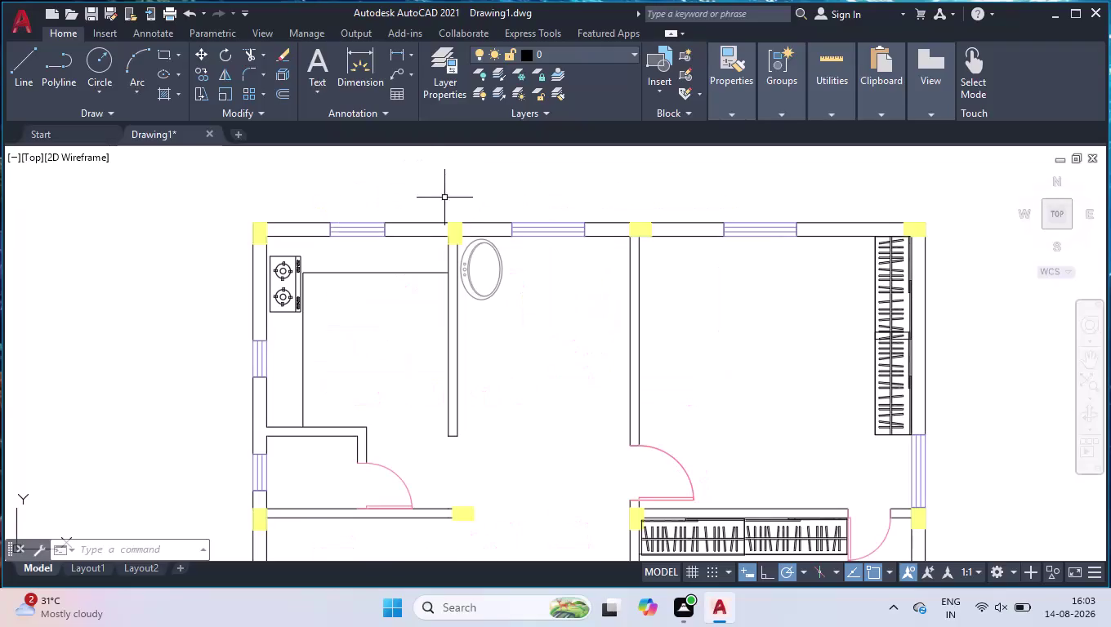
Open DesignCenter and pick the 'Toilet - top' block from House Designer.dwg.
scroll(down, 3)
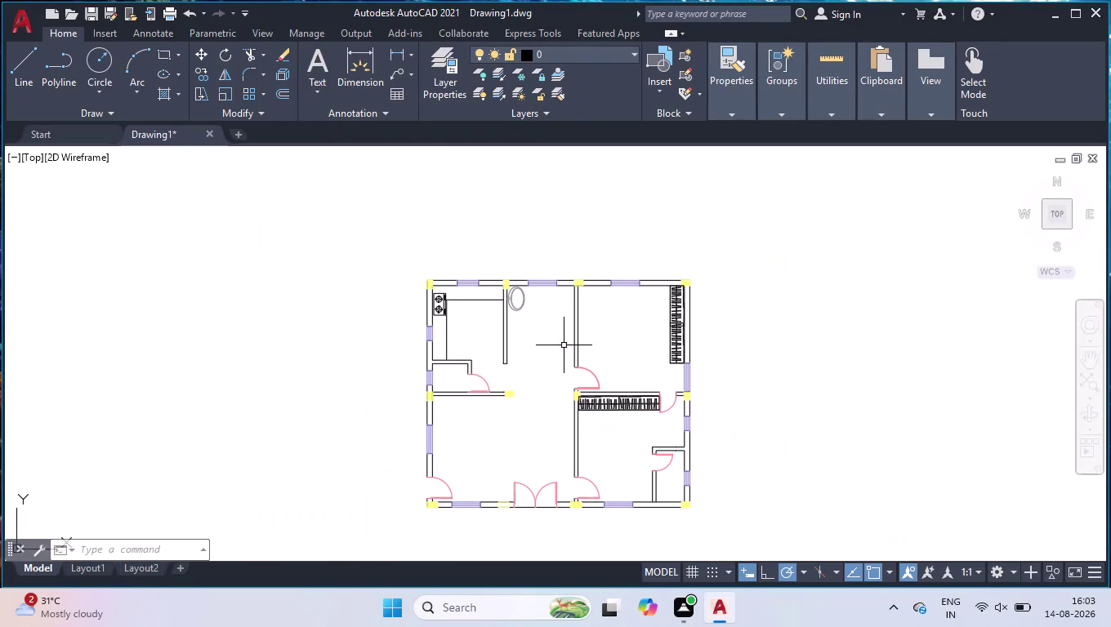
key(ctrl+2)
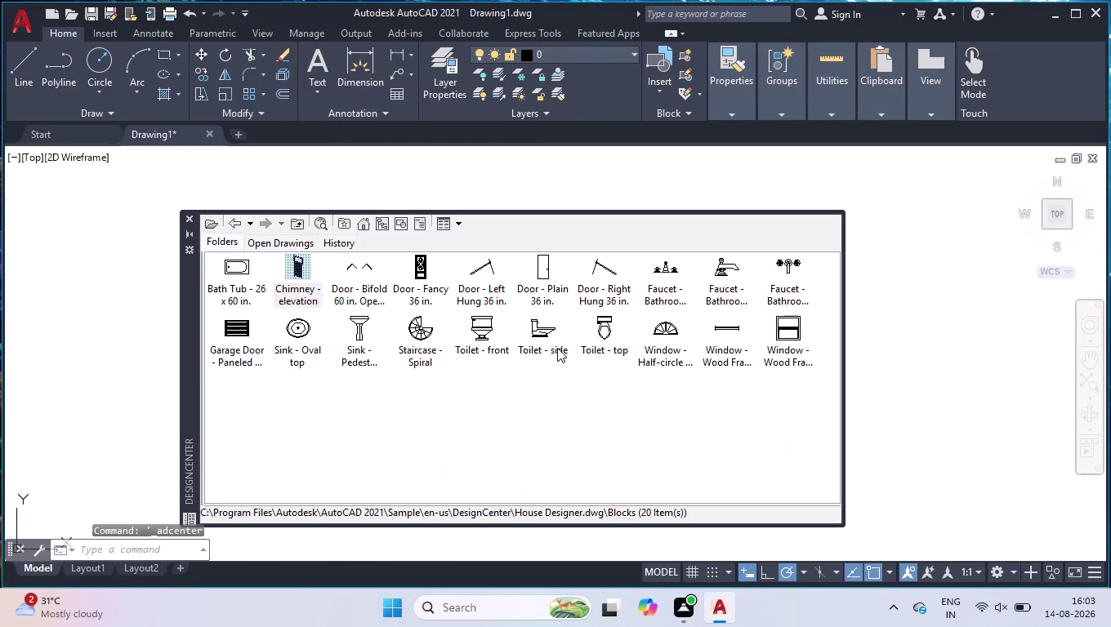
click(606, 331)
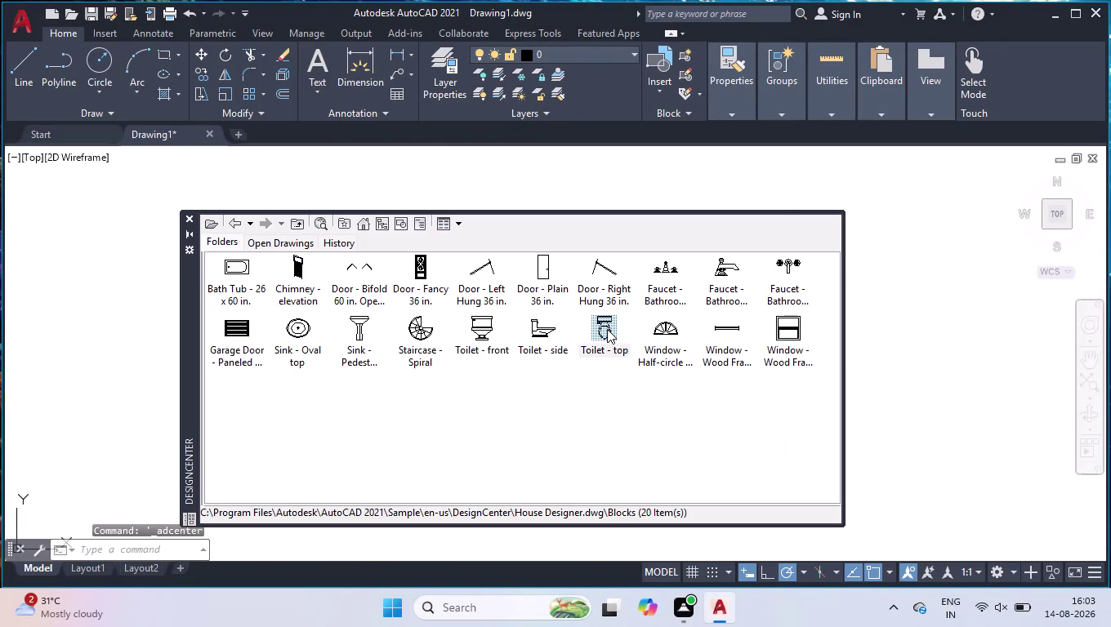
drag(607, 329, 888, 366)
click(657, 398)
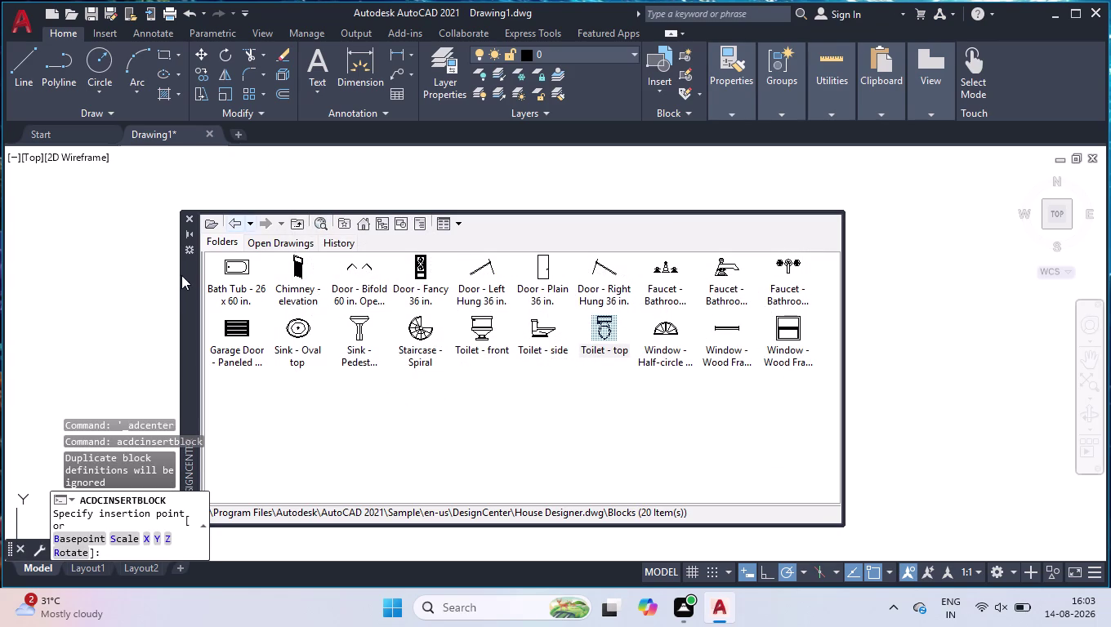
Insert the top-view toilet block to the right of the floor plan.
drag(185, 283, 206, 246)
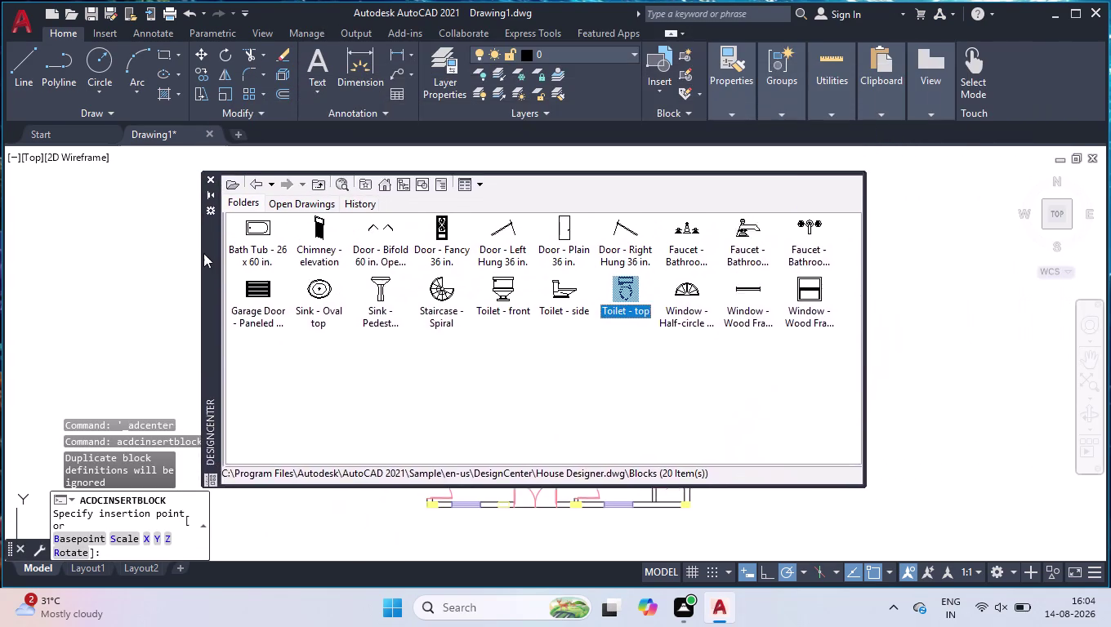
drag(206, 246, 245, 136)
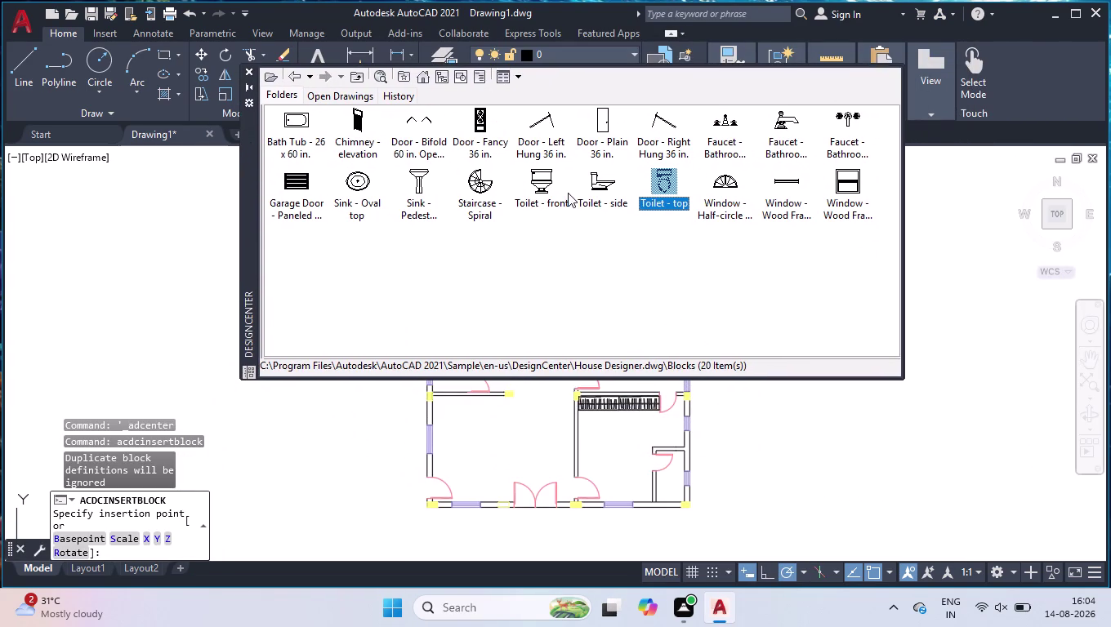
right_click(662, 179)
click(700, 185)
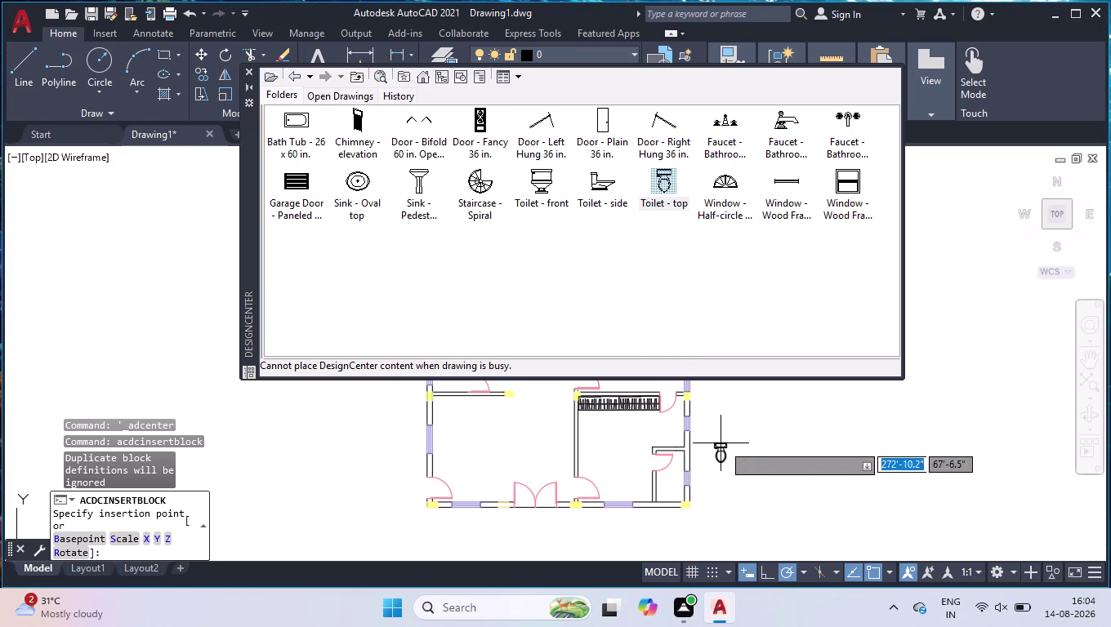
click(812, 451)
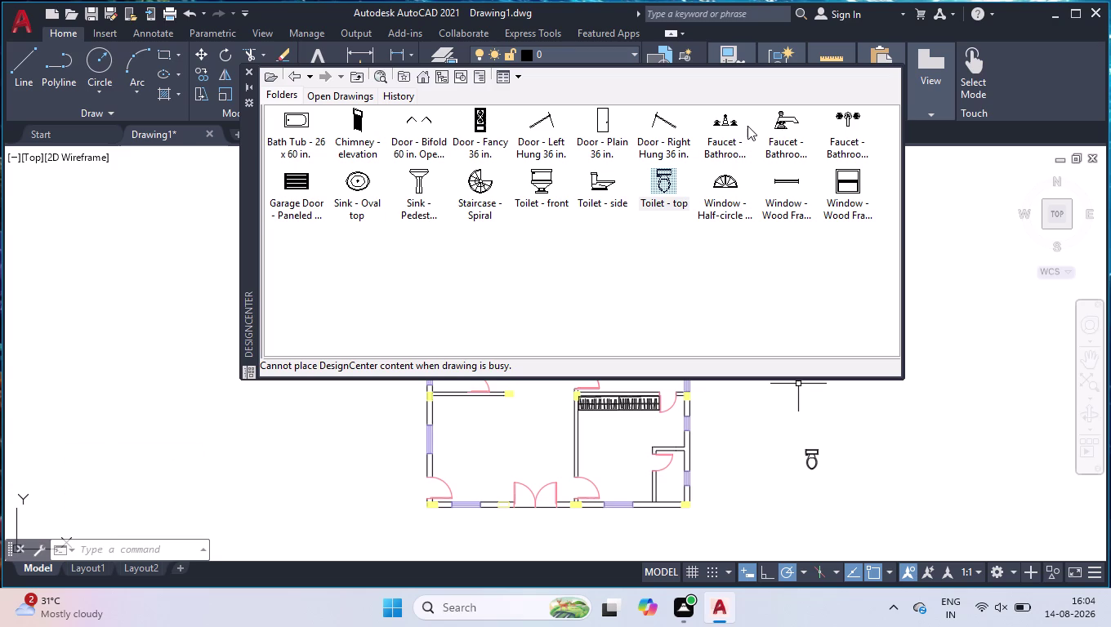
click(266, 74)
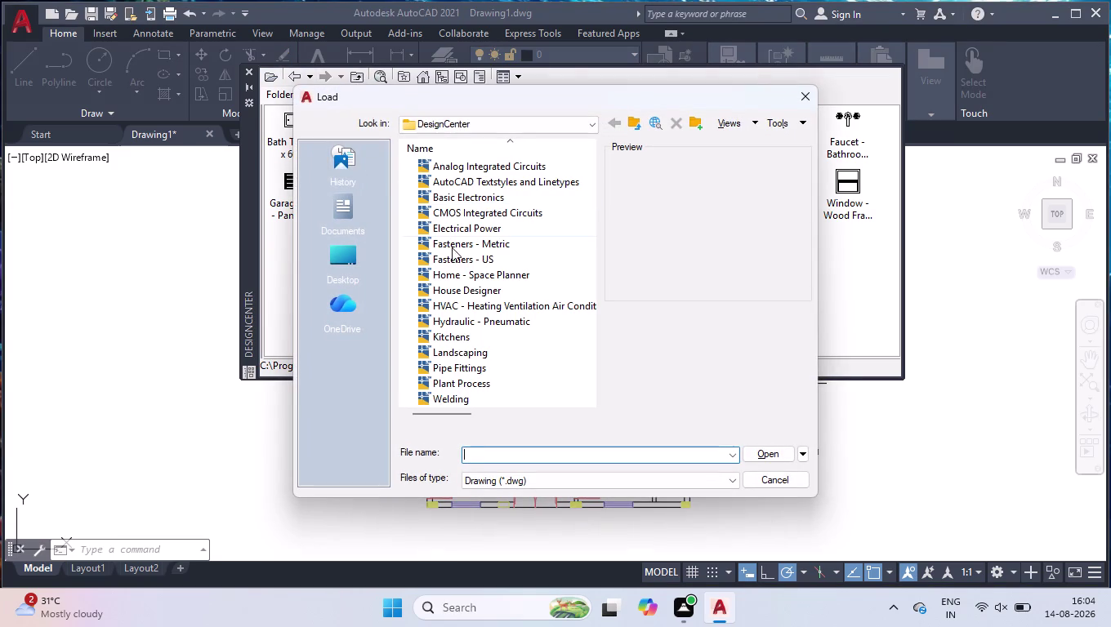
Load Home - Space Planner.dwg and place the queen bed right of the toilet.
click(457, 275)
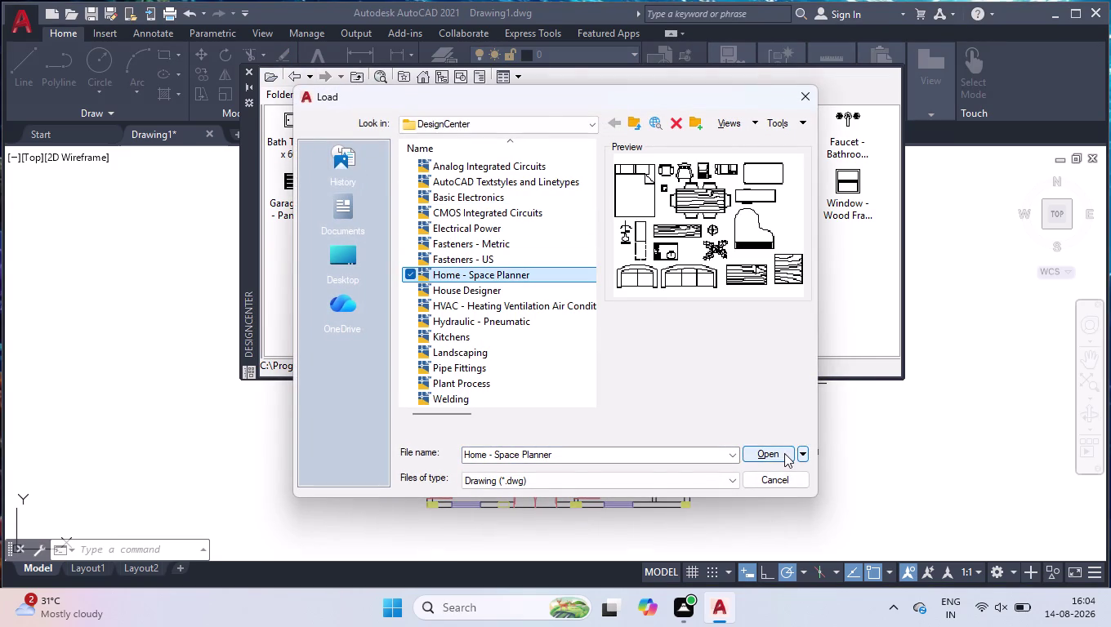
click(785, 453)
double_click(287, 122)
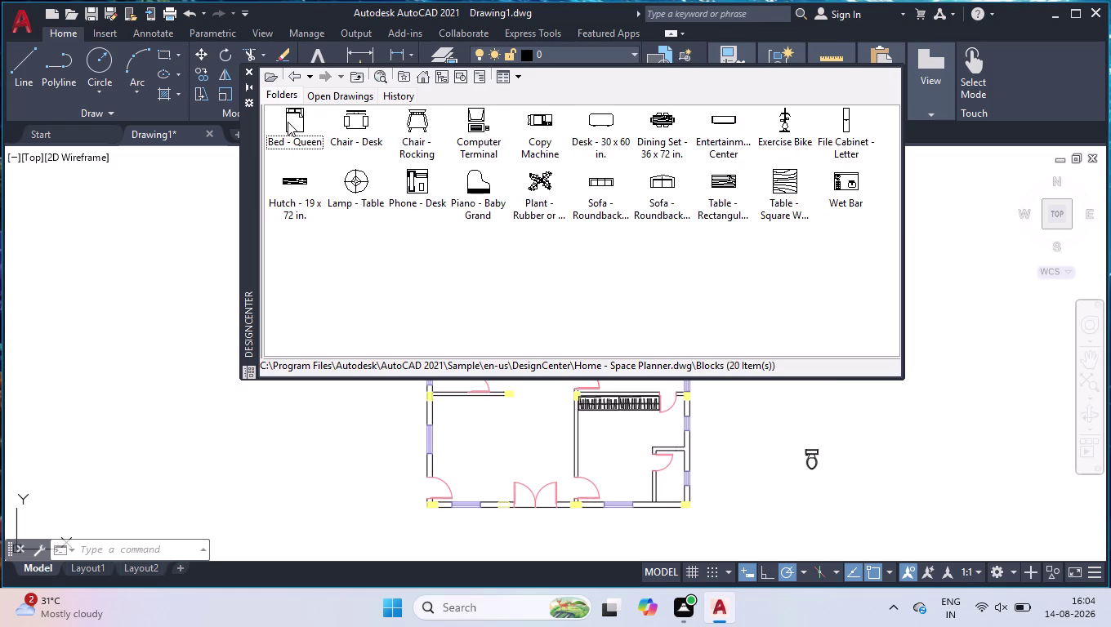
right_click(297, 119)
click(324, 132)
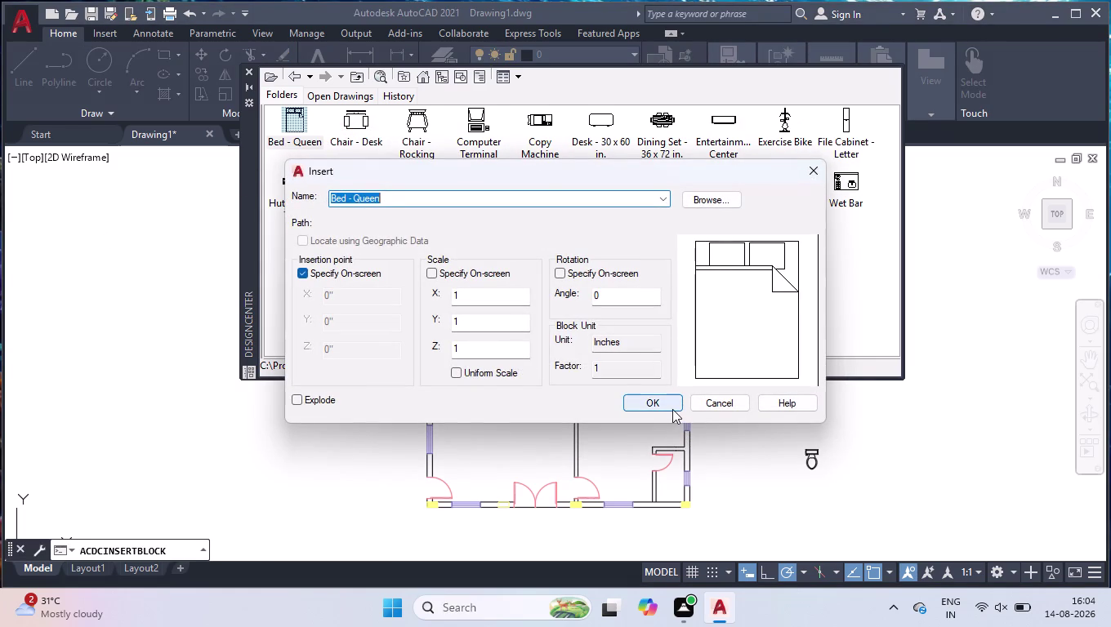
key(Return)
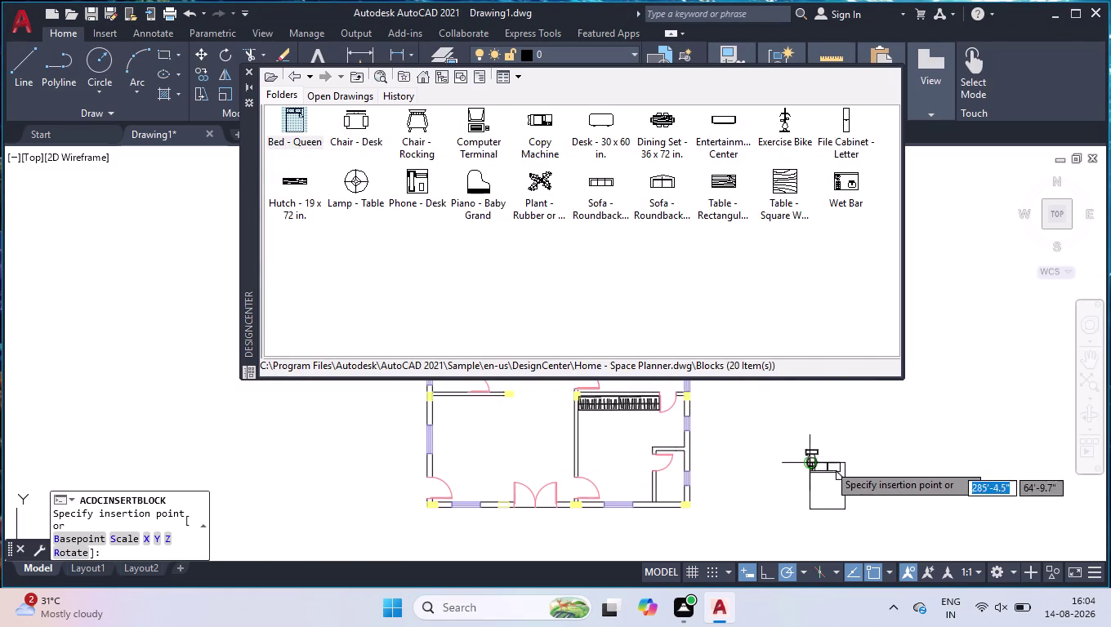
click(885, 437)
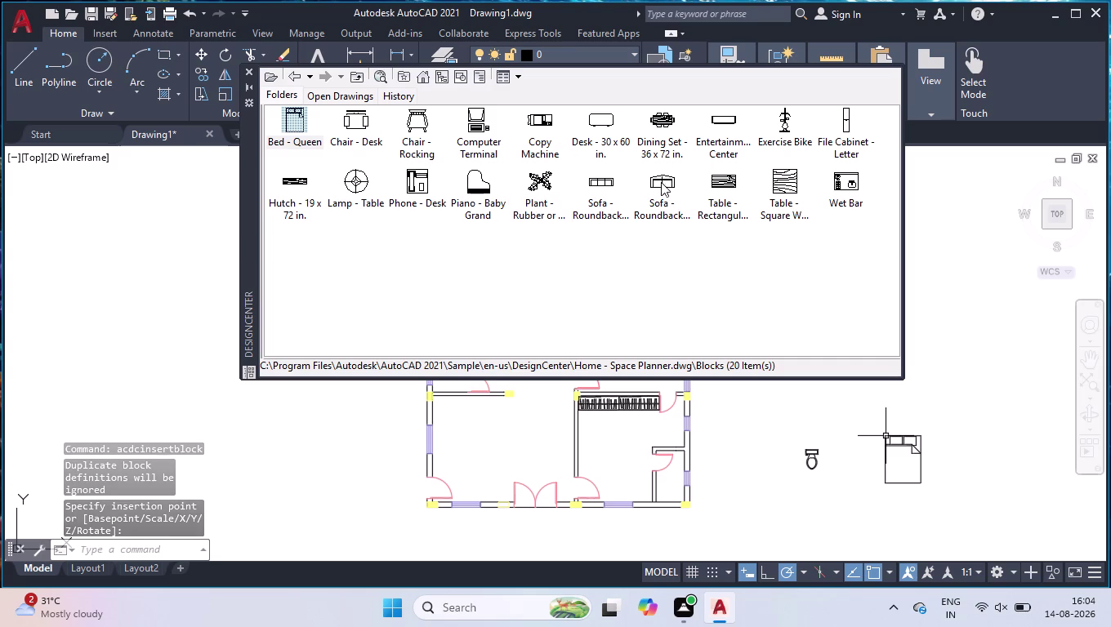
Insert the sofa above the bed and the dining set above the toilet.
right_click(606, 182)
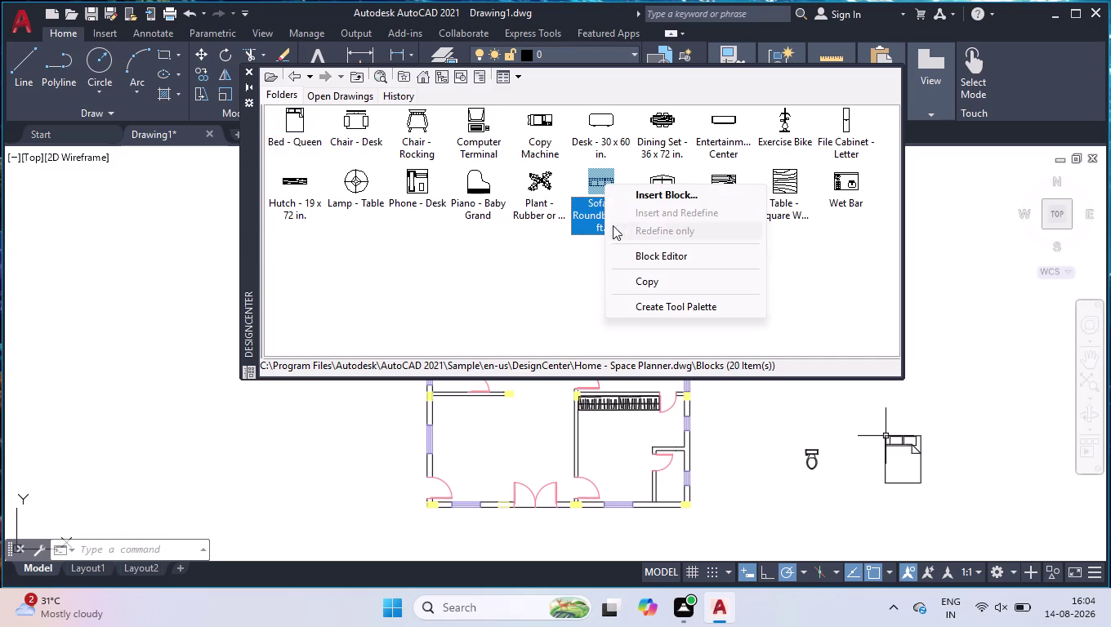
click(668, 200)
key(Return)
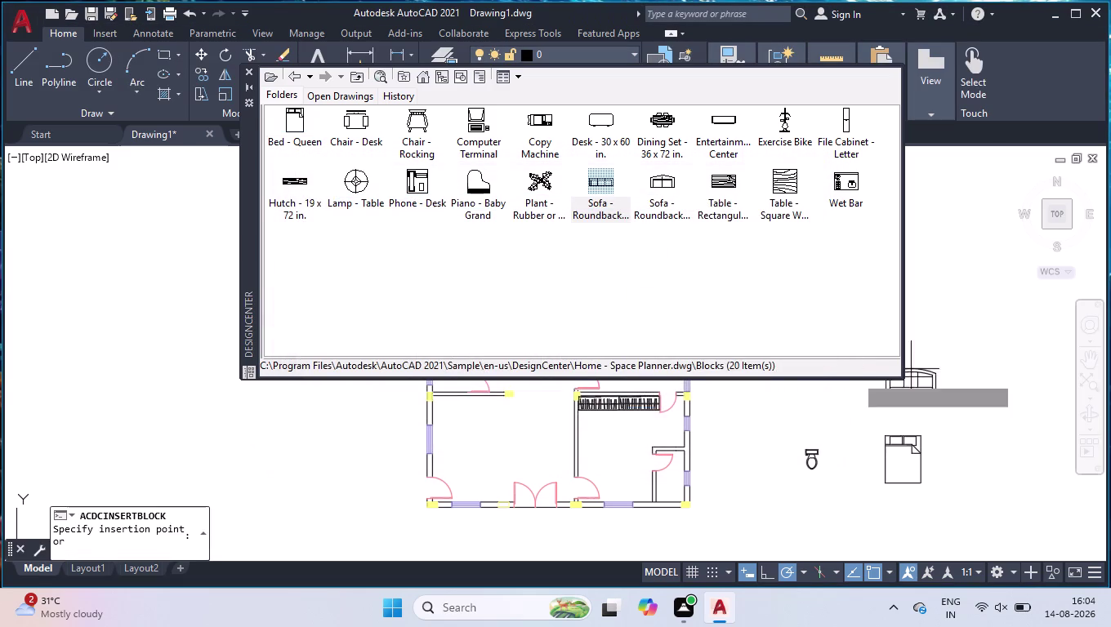
click(961, 349)
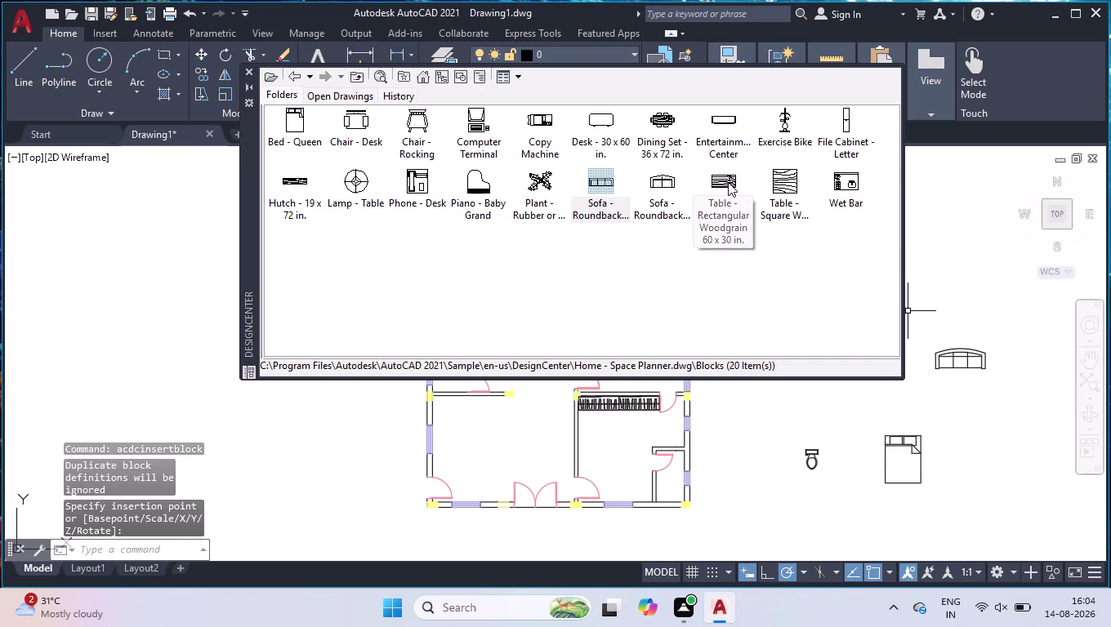
right_click(660, 121)
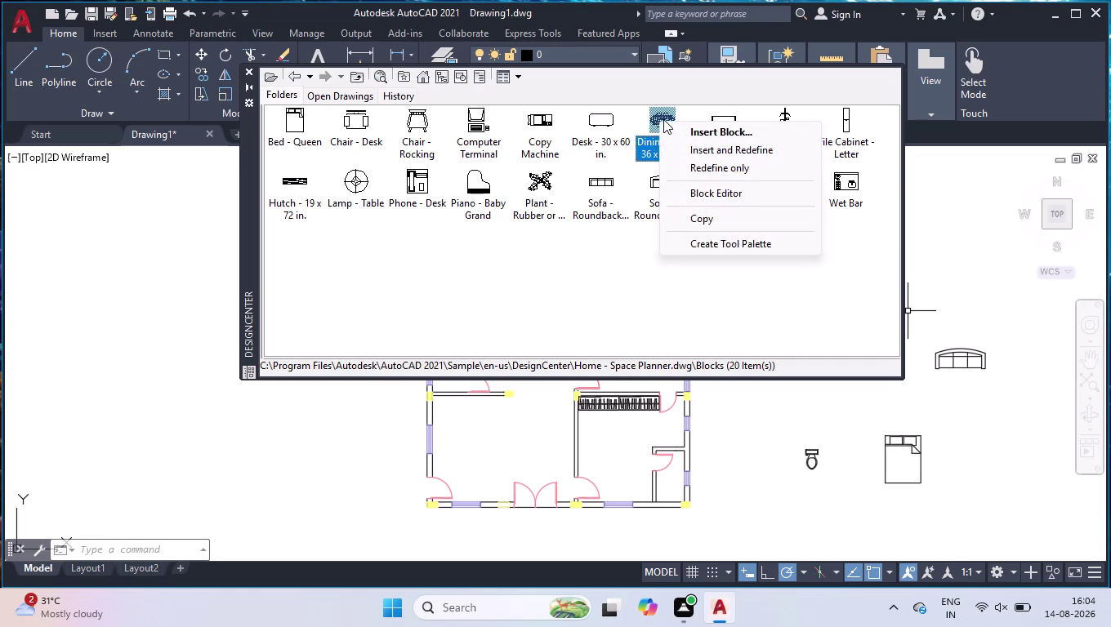
click(702, 127)
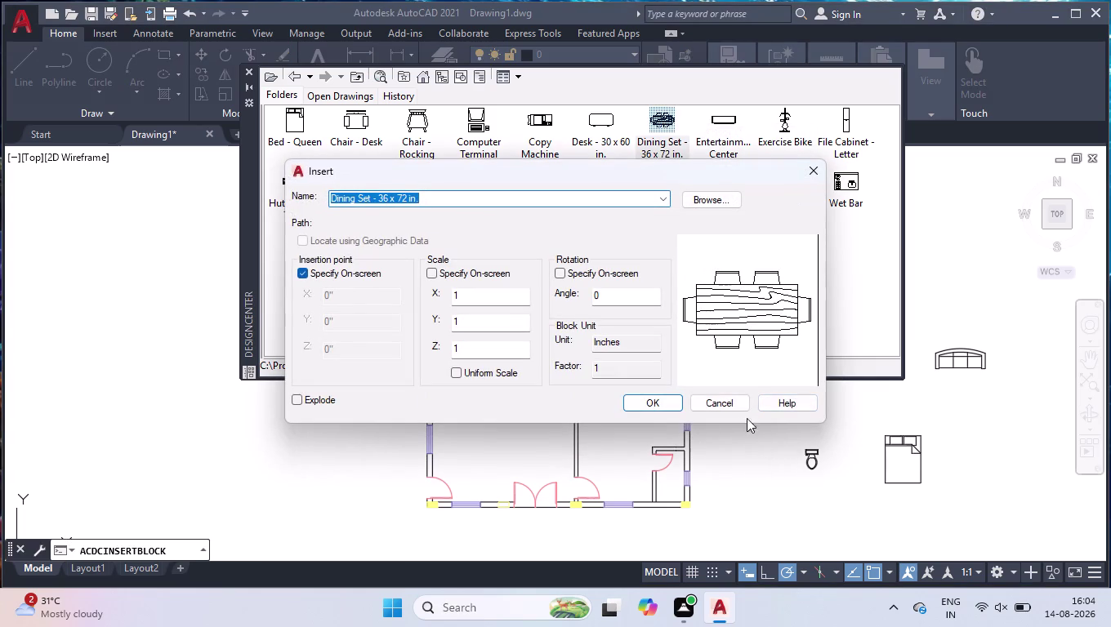
key(Return)
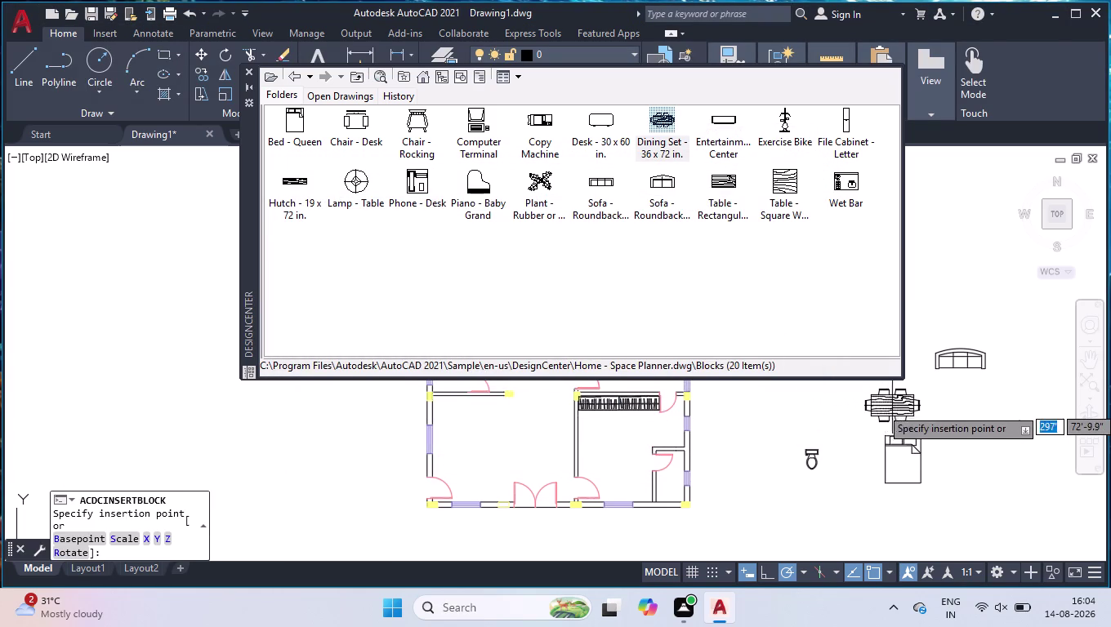
click(832, 413)
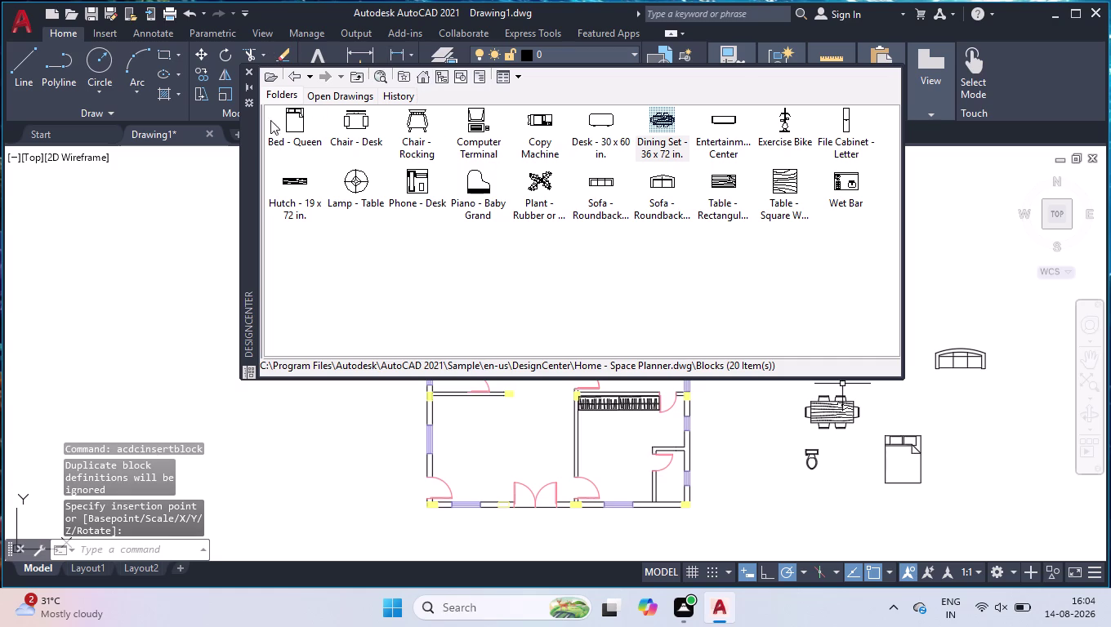
click(265, 80)
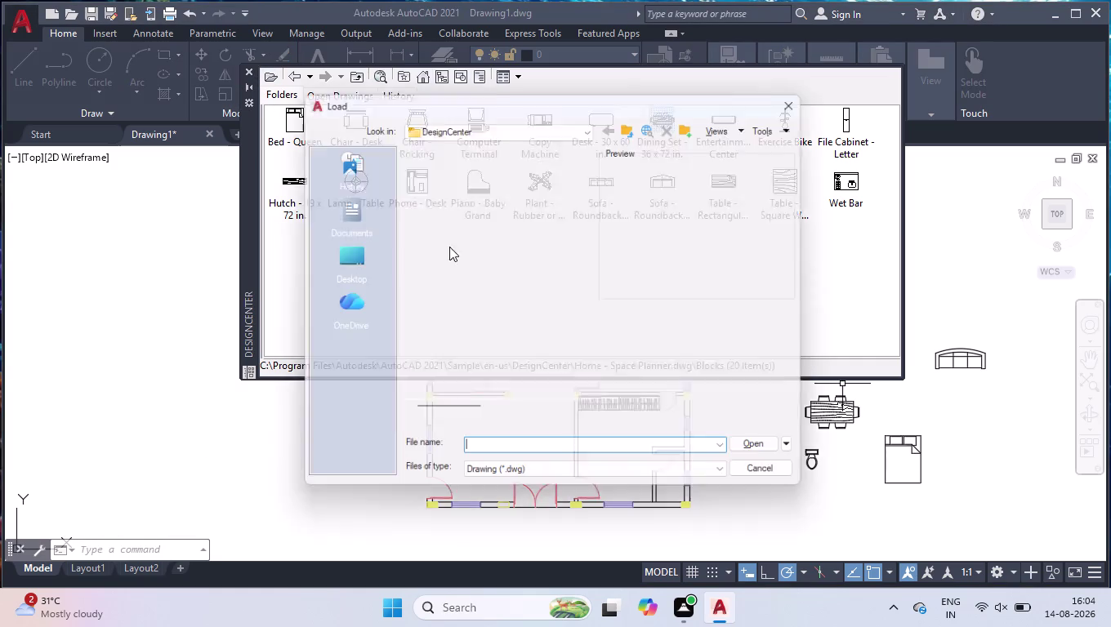
Load Kitchens.dwg and place the top-view refrigerator left of the plan.
double_click(474, 340)
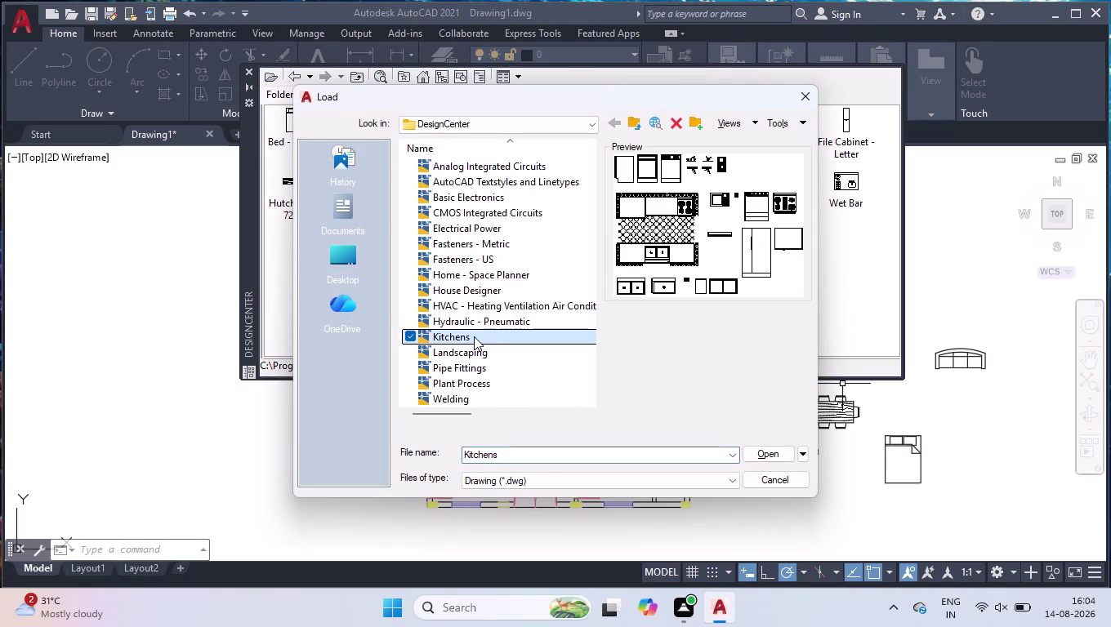
click(771, 451)
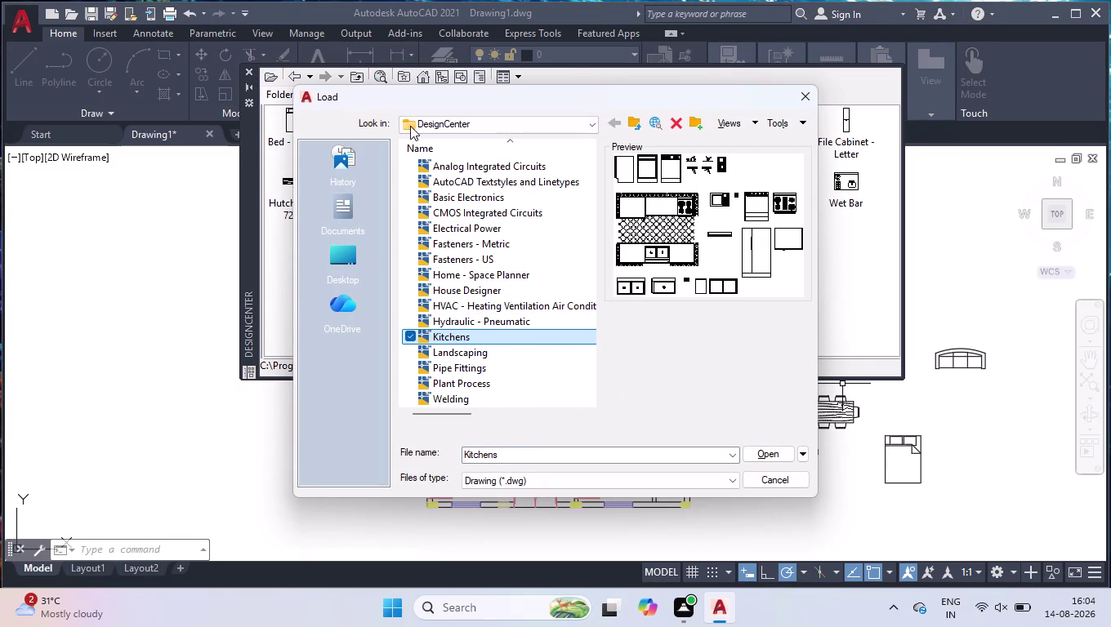
click(784, 456)
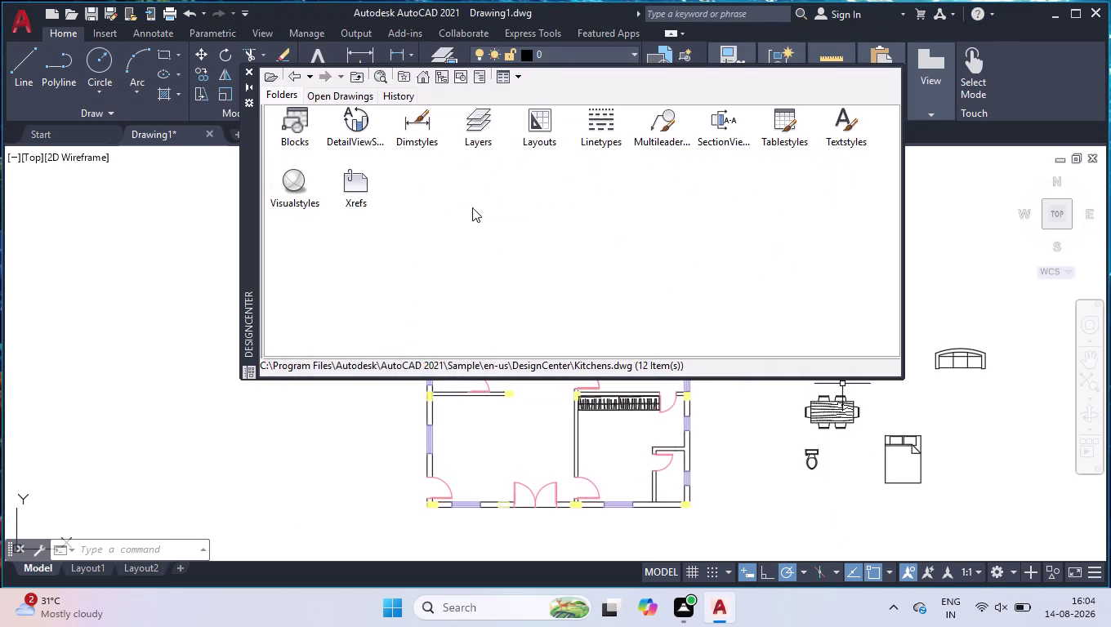
double_click(293, 124)
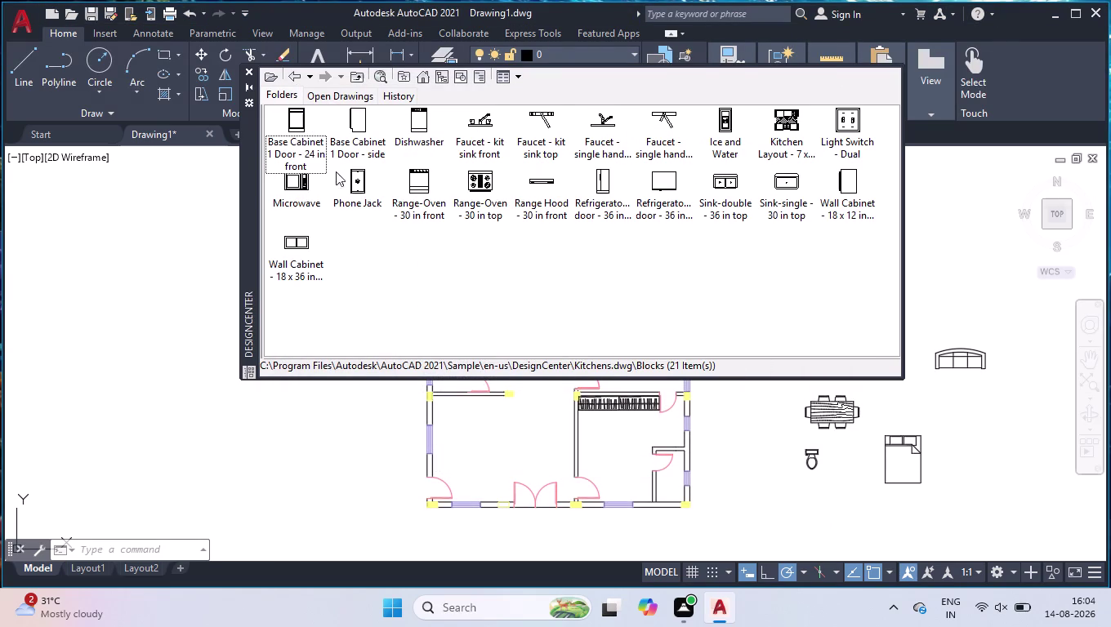
right_click(661, 181)
click(683, 190)
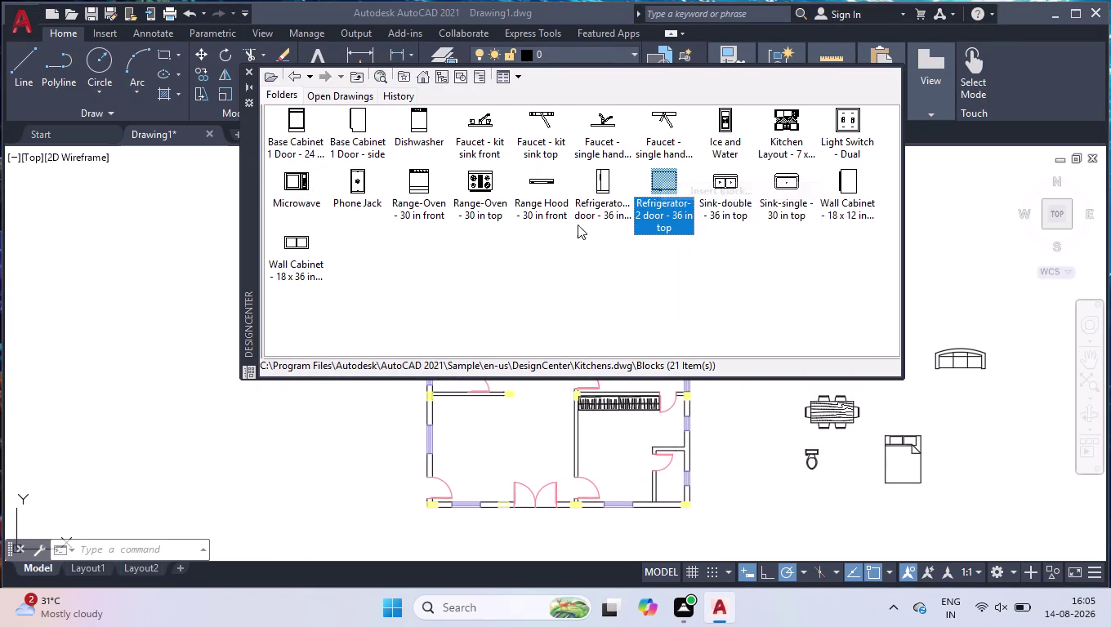
key(Return)
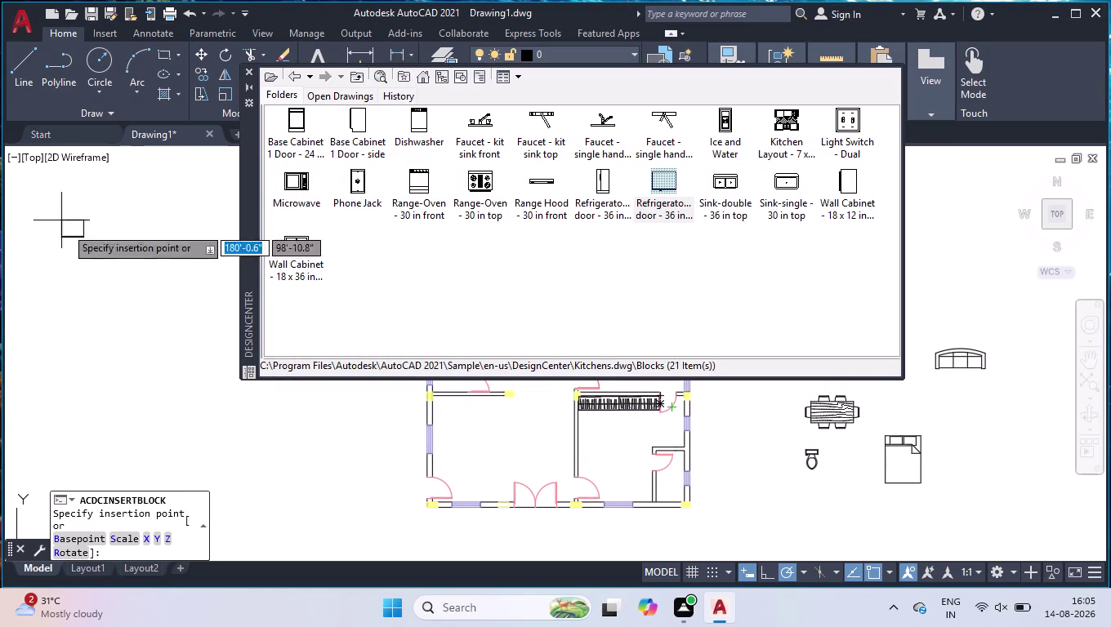
click(124, 277)
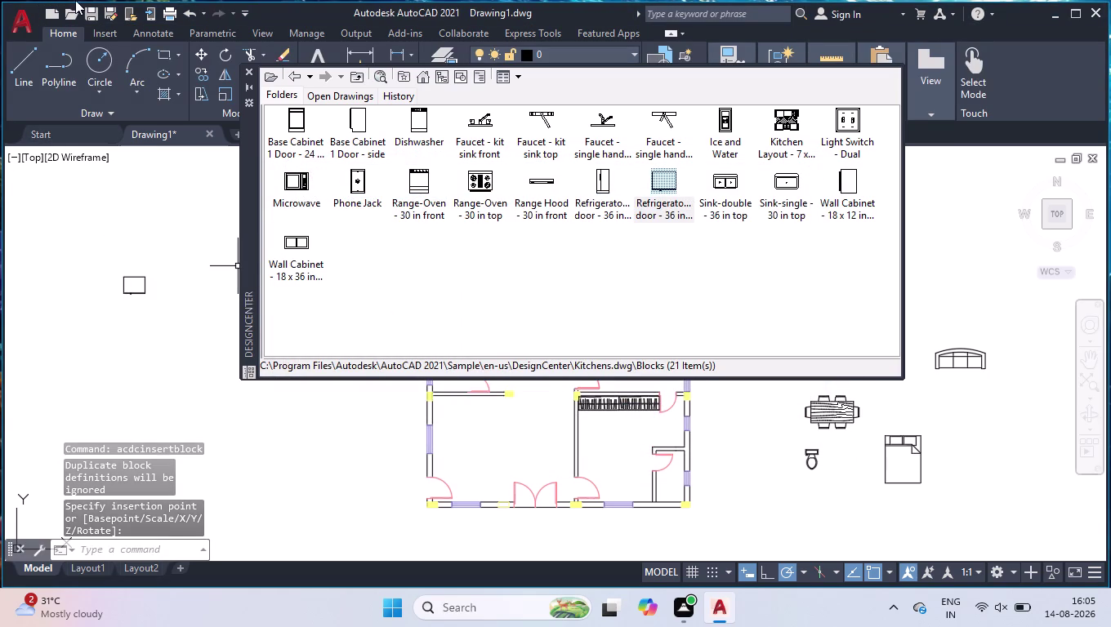
Insert the Sink-single block left of the plan, below the refrigerator.
key(l)
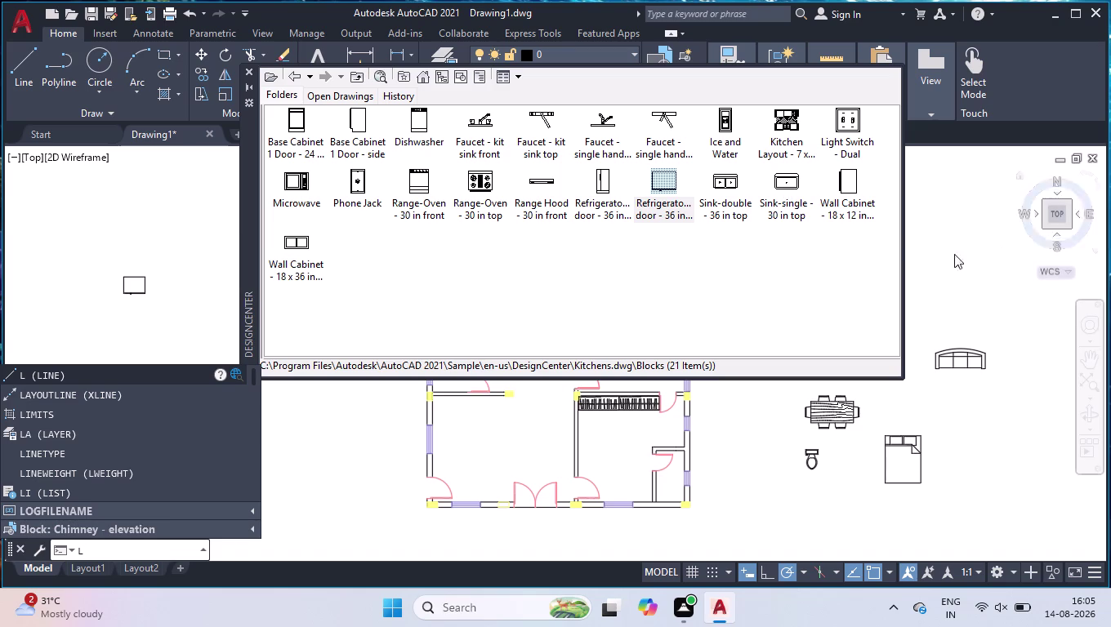
right_click(788, 179)
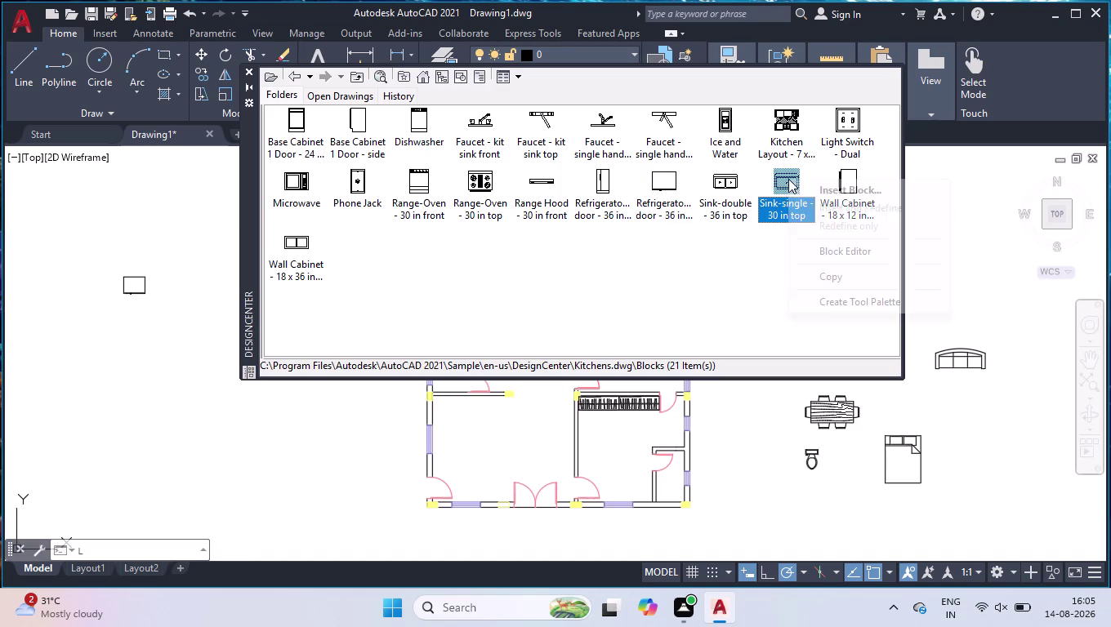
click(883, 193)
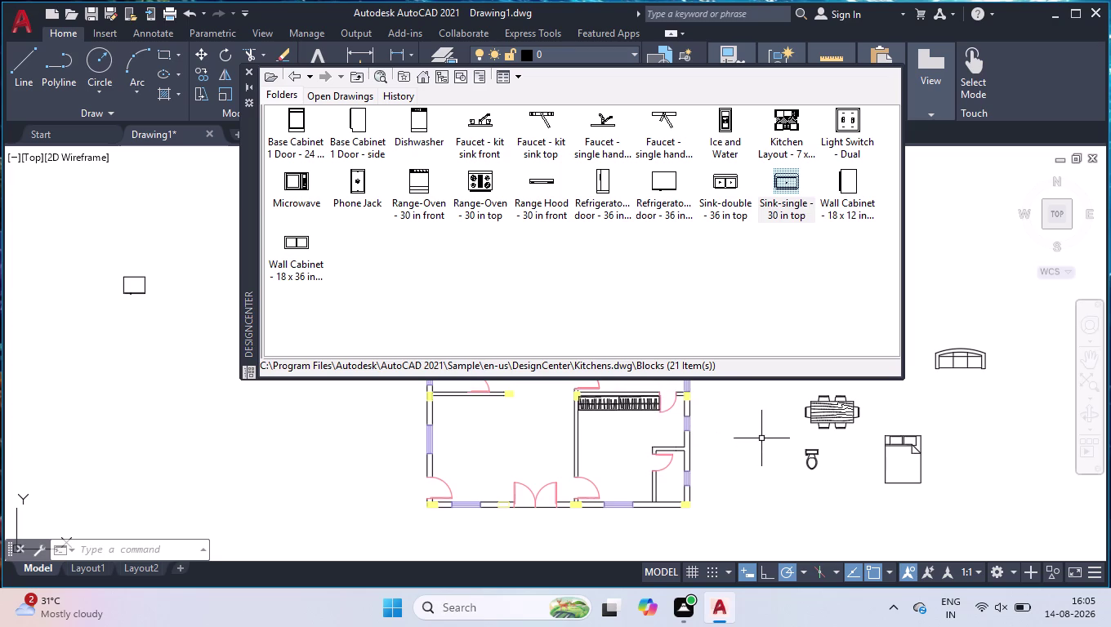
right_click(785, 183)
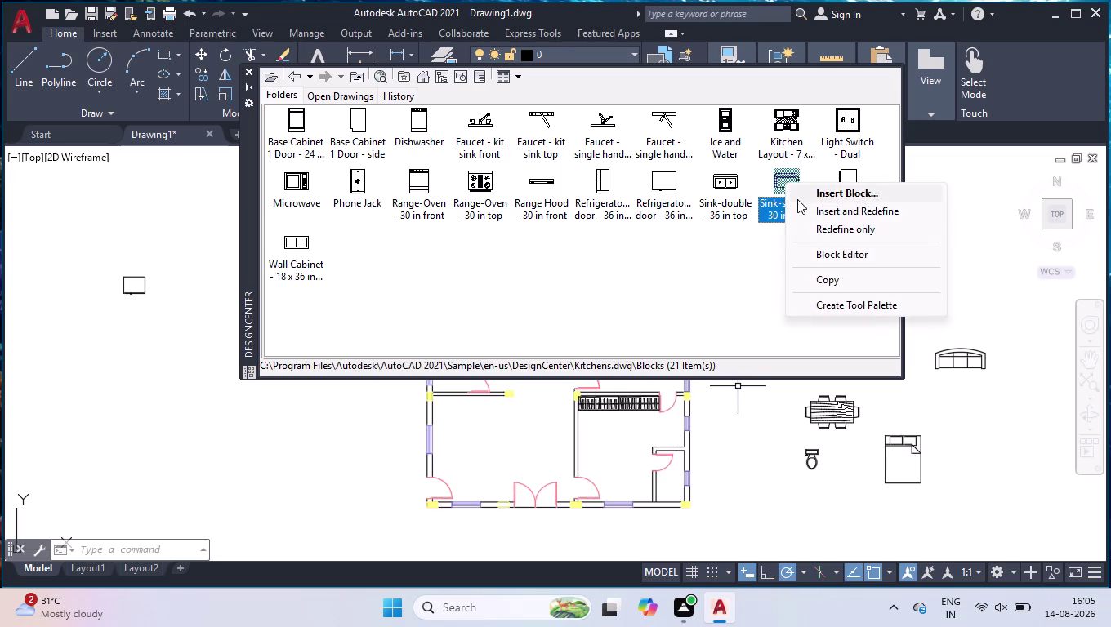
click(812, 192)
key(Return)
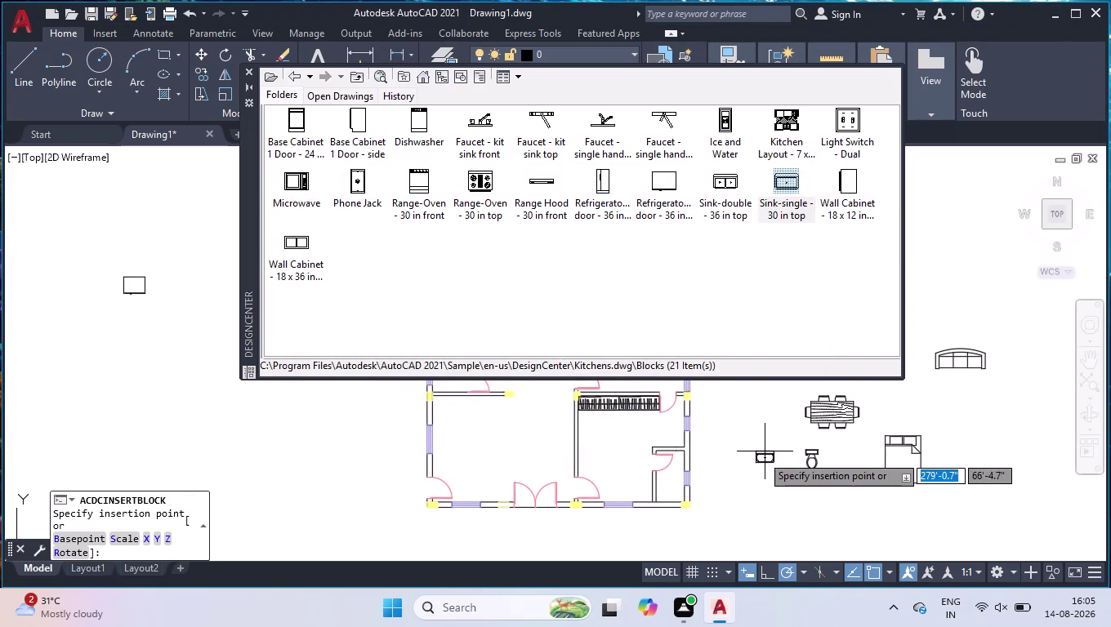
click(125, 336)
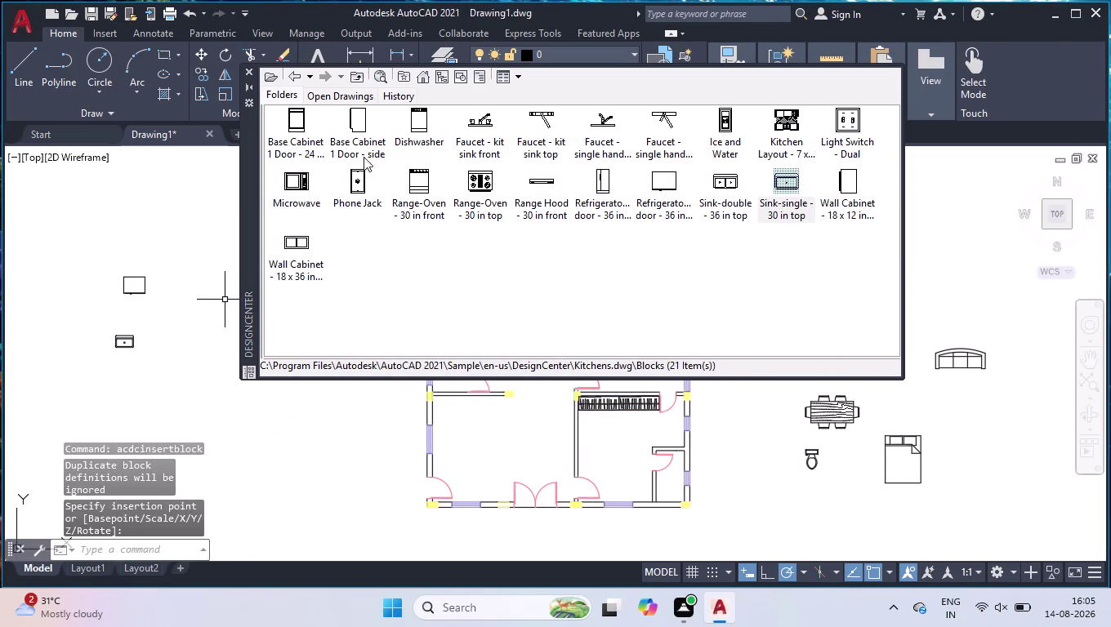
click(250, 73)
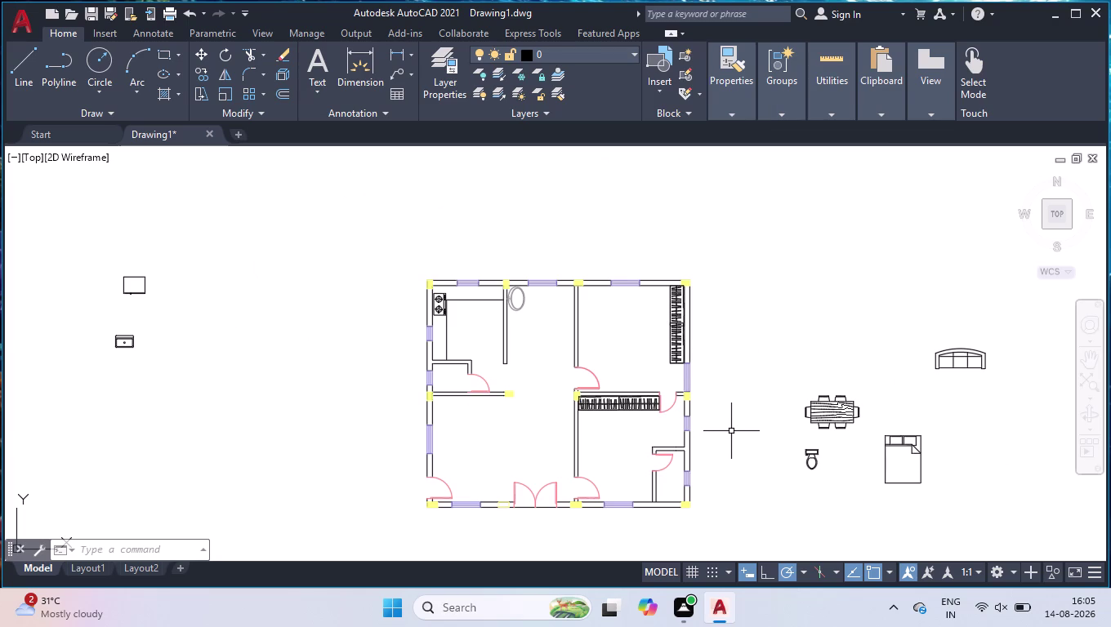
Rotate the toilet block 90° with RO.
click(827, 441)
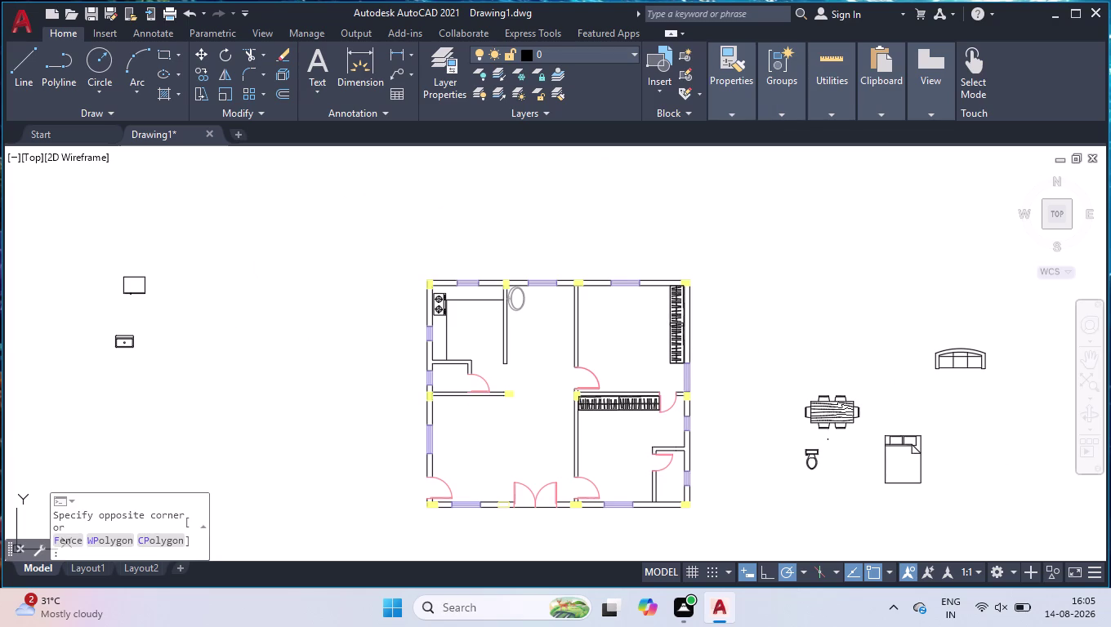
click(795, 503)
text(ro]\)
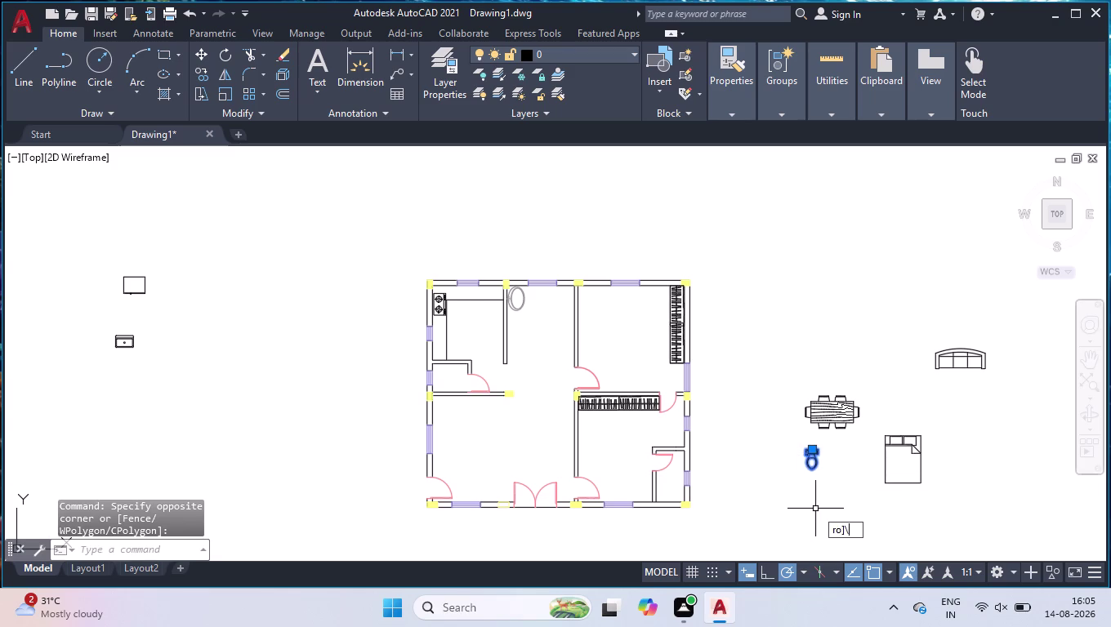
key(BackSpace)
key(BackSpace)
key(Return)
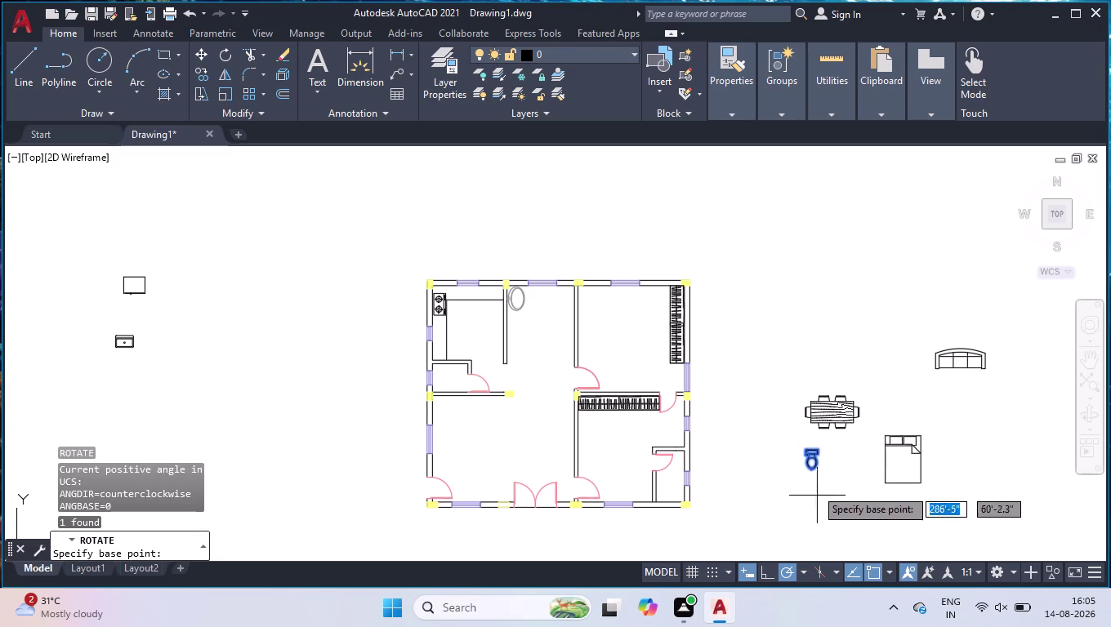
scroll(up, 3)
click(817, 454)
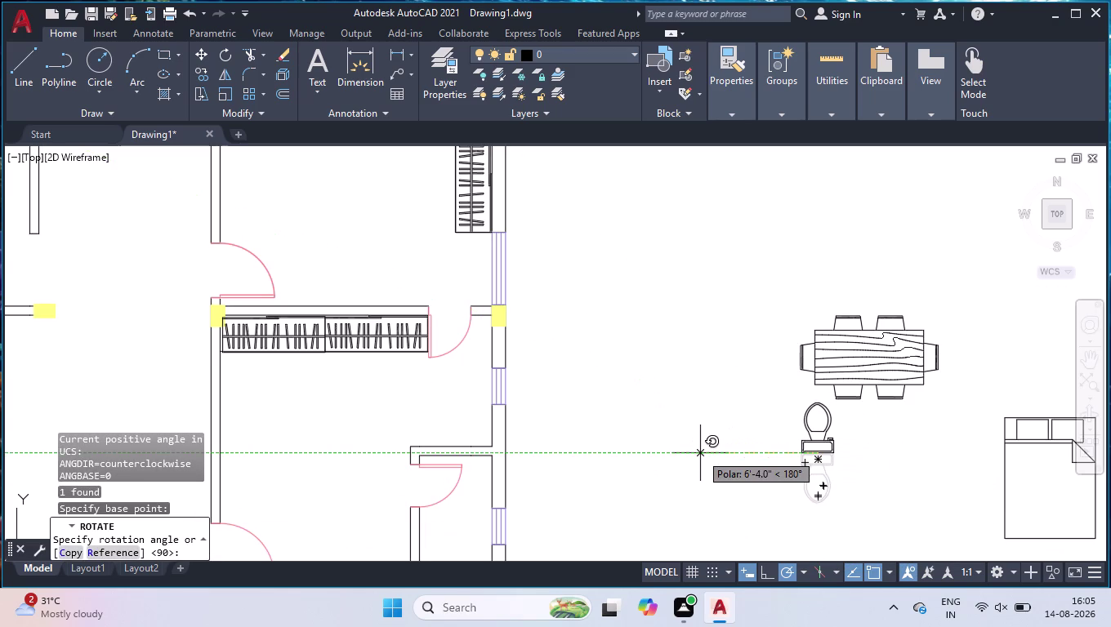
click(700, 454)
Grip-move the rotated toilet into the lower-right room's bottom corner.
click(823, 445)
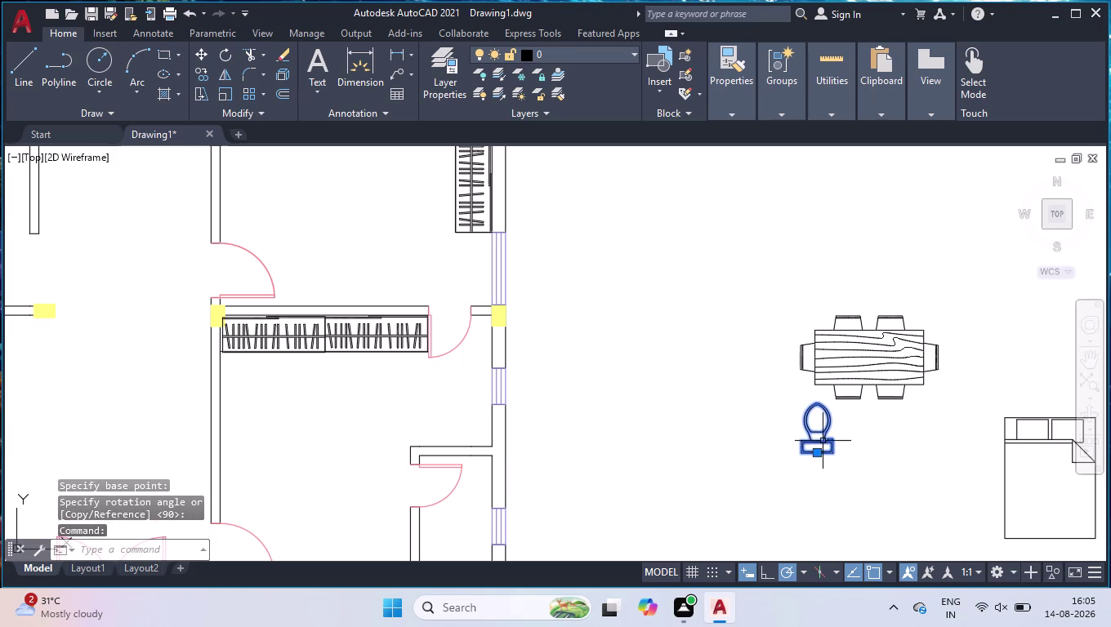
click(820, 450)
scroll(down, 3)
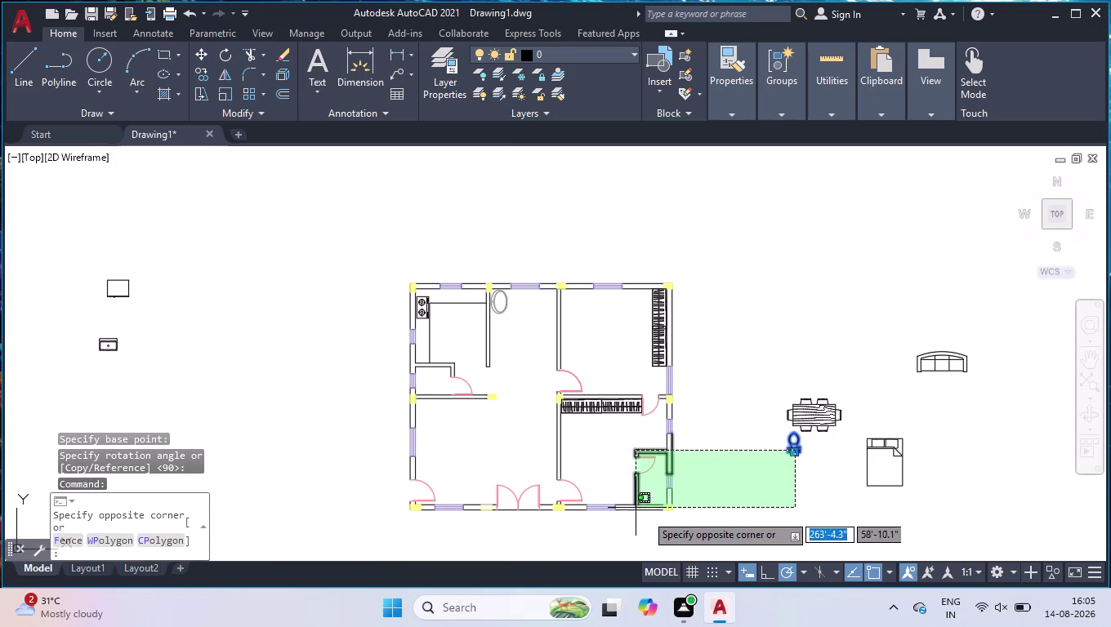
click(778, 454)
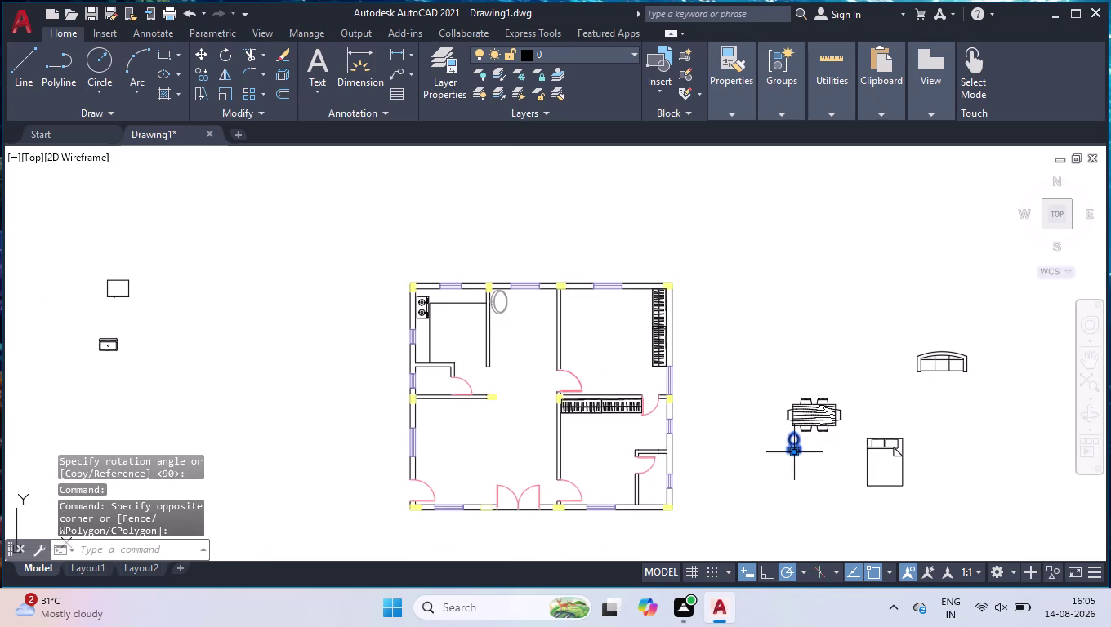
click(793, 453)
scroll(up, 3)
scroll(down, 3)
scroll(up, 3)
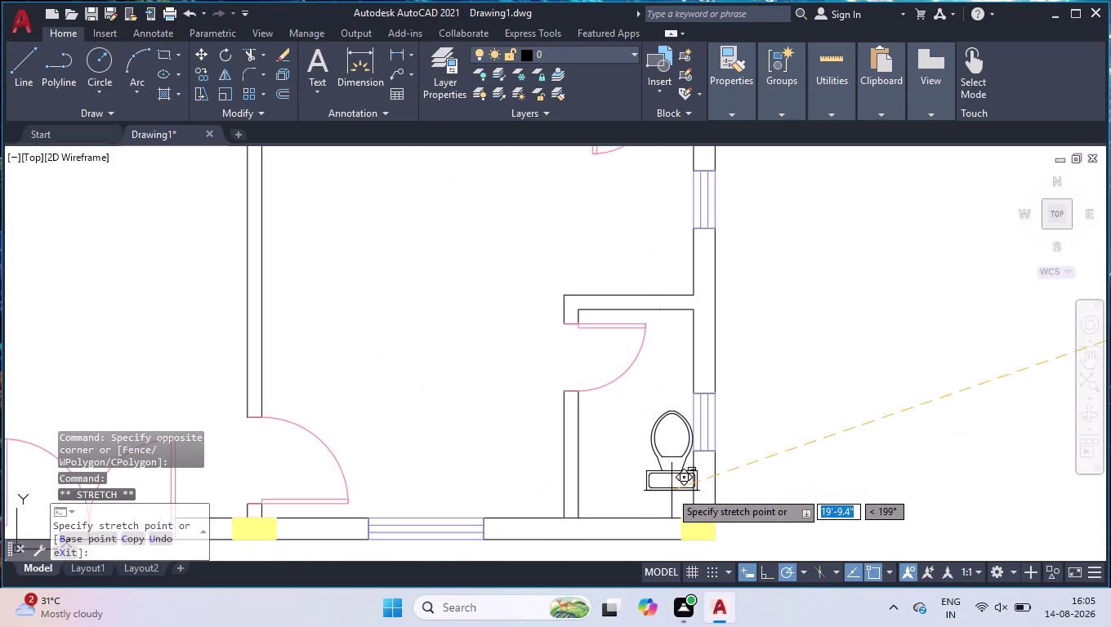
click(633, 518)
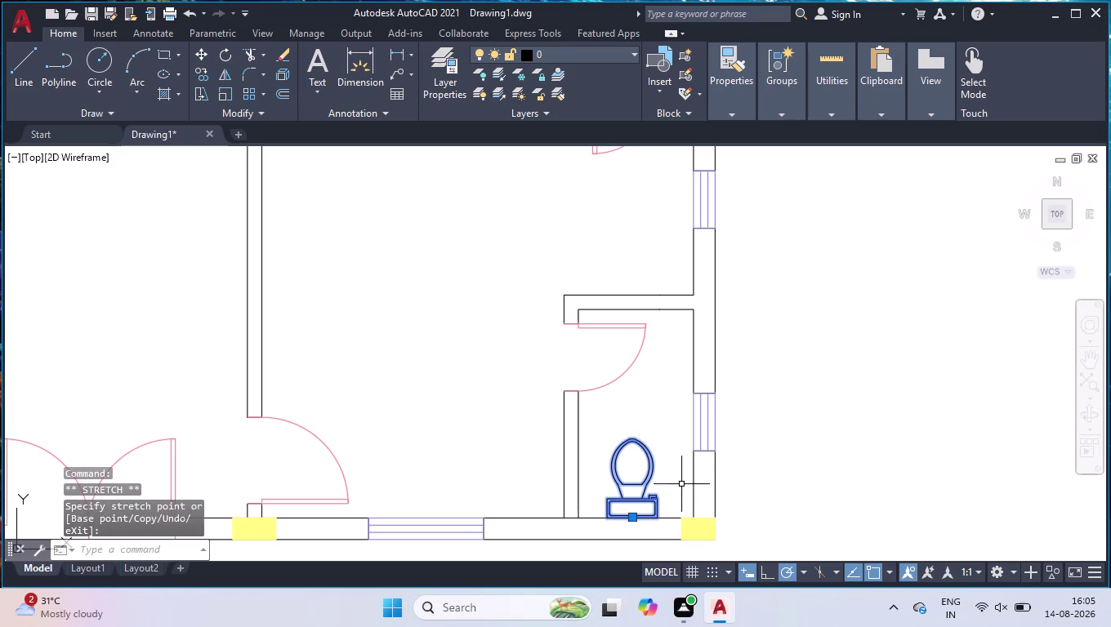
scroll(down, 3)
scroll(down, 3)
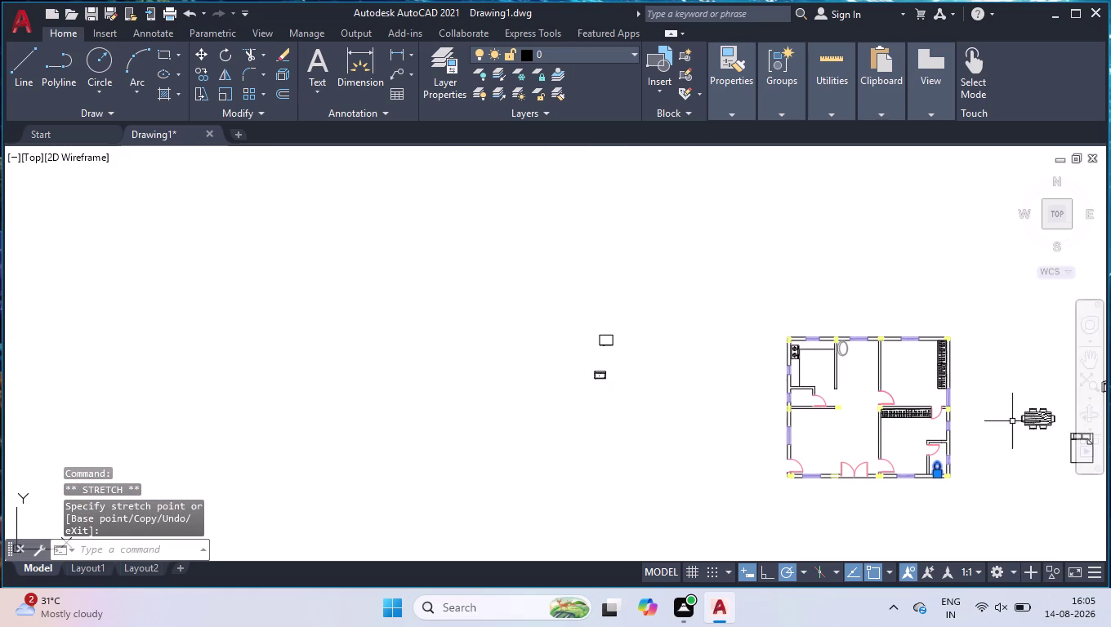
scroll(down, 3)
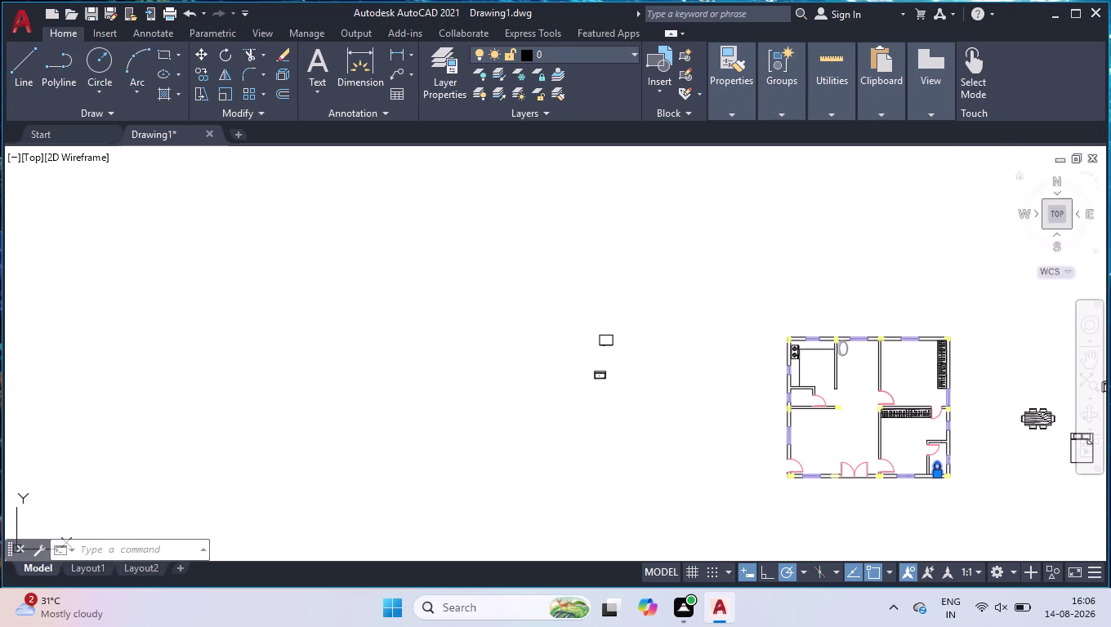
Move the sofa with MOVE to just below the lower-left room's upper wall.
scroll(down, 3)
scroll(up, 3)
scroll(up, 3)
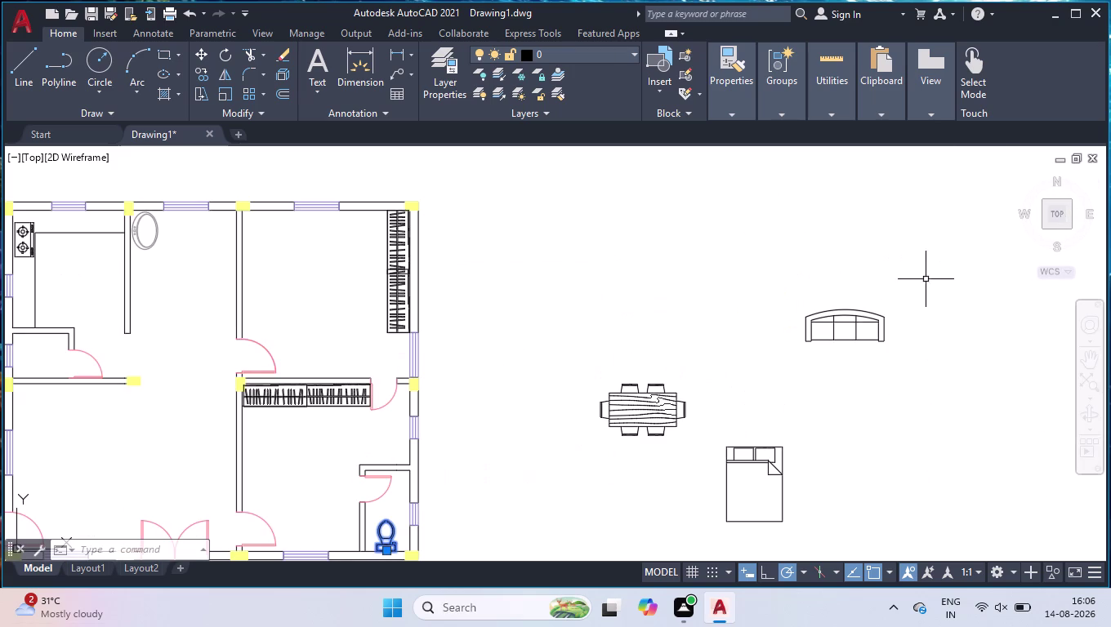
click(960, 263)
click(805, 371)
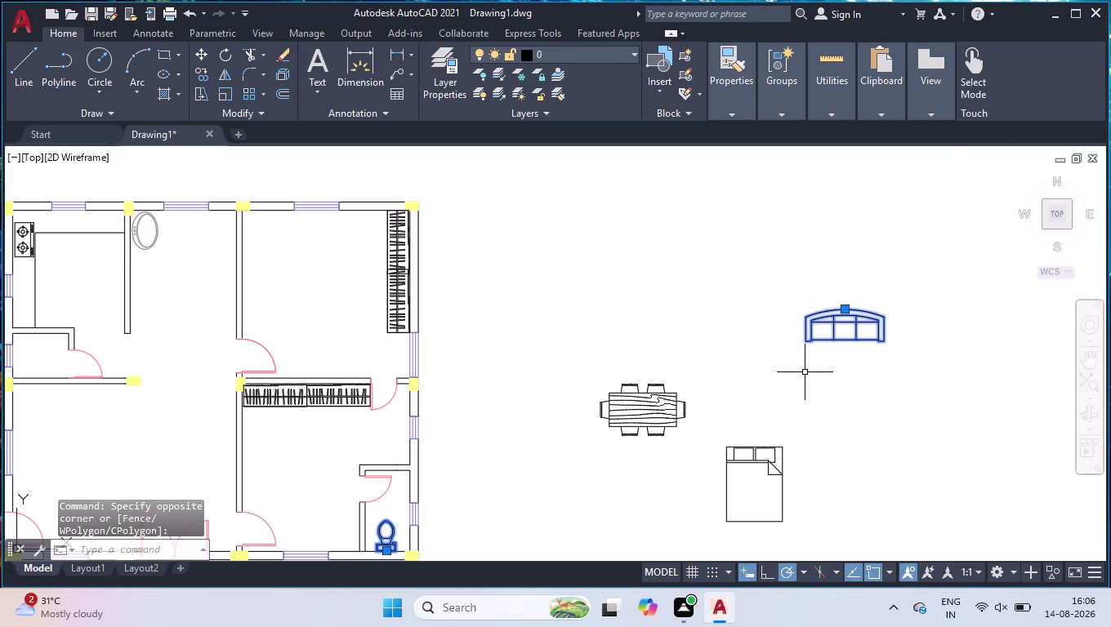
text(move)
key(Return)
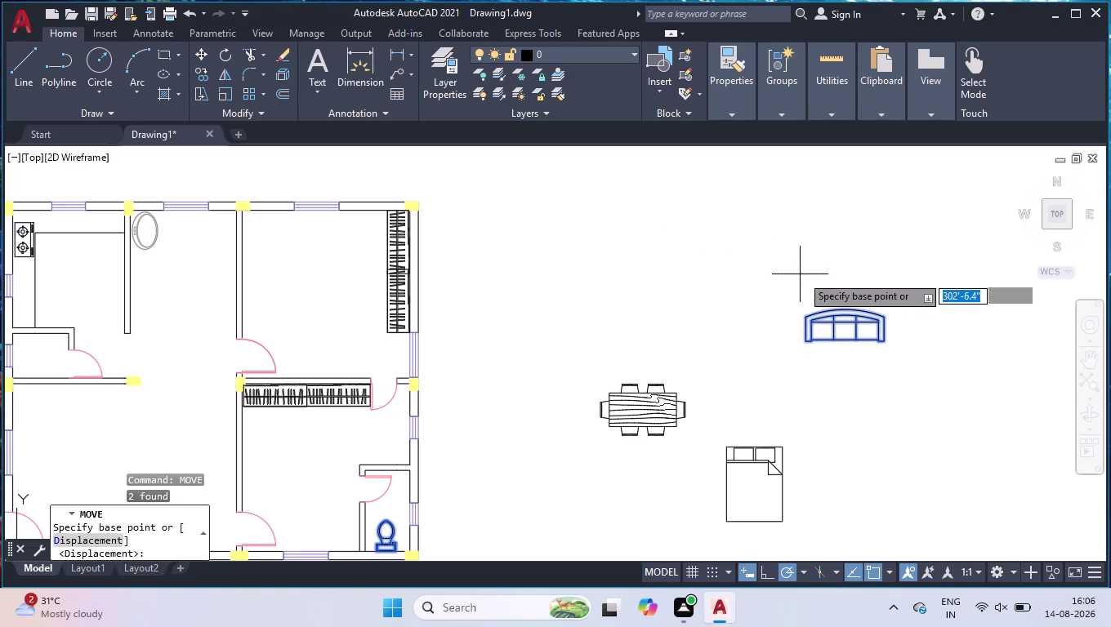
click(845, 306)
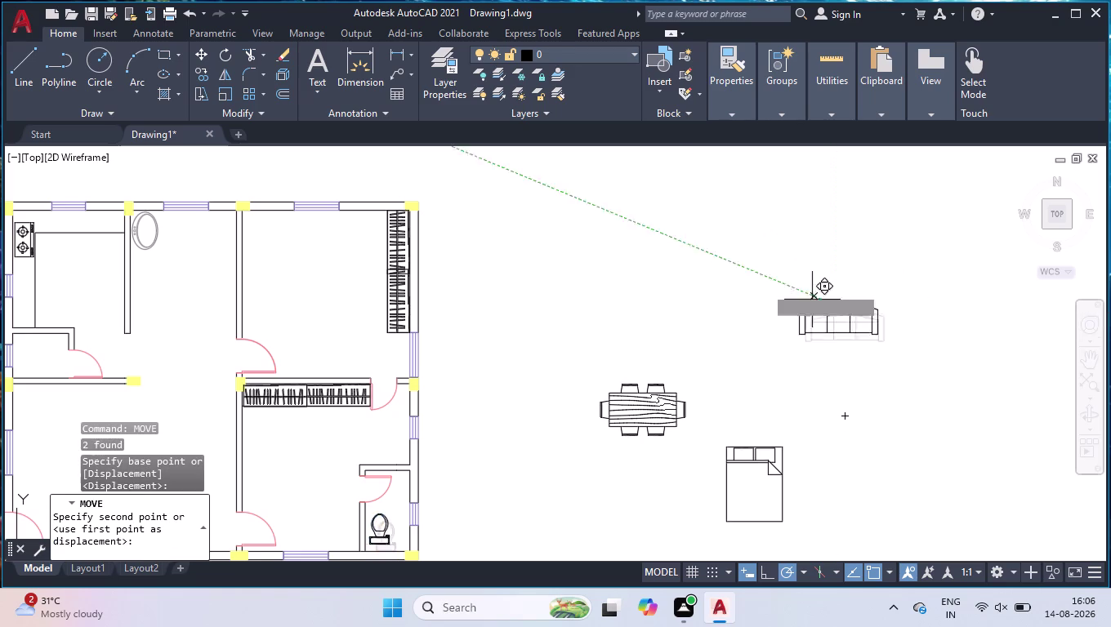
scroll(down, 3)
scroll(up, 3)
scroll(up, 3)
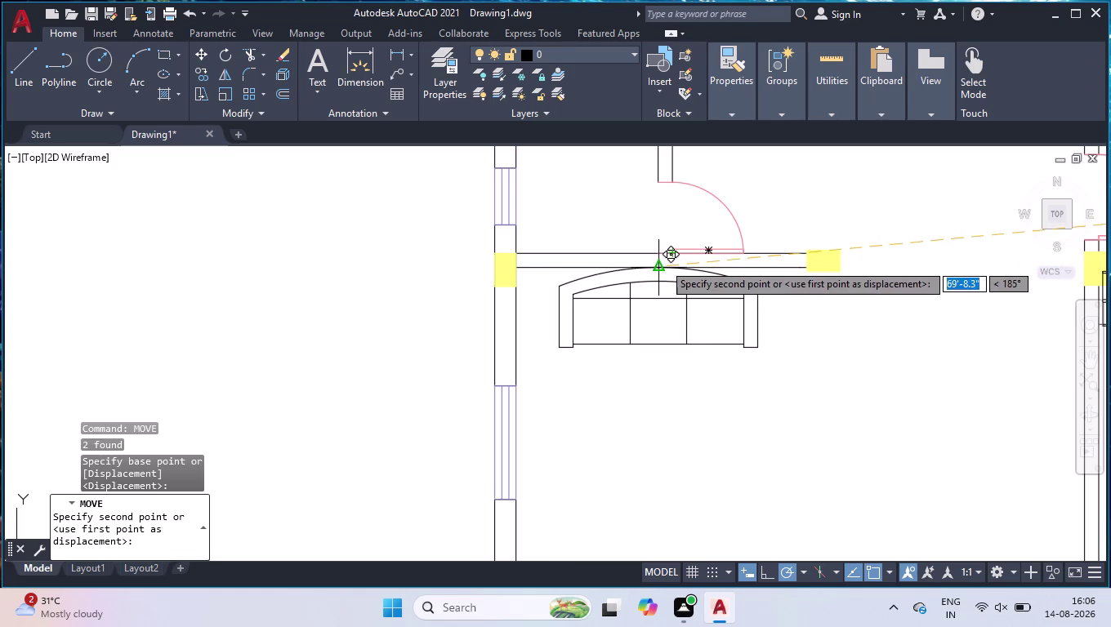
click(664, 263)
scroll(down, 3)
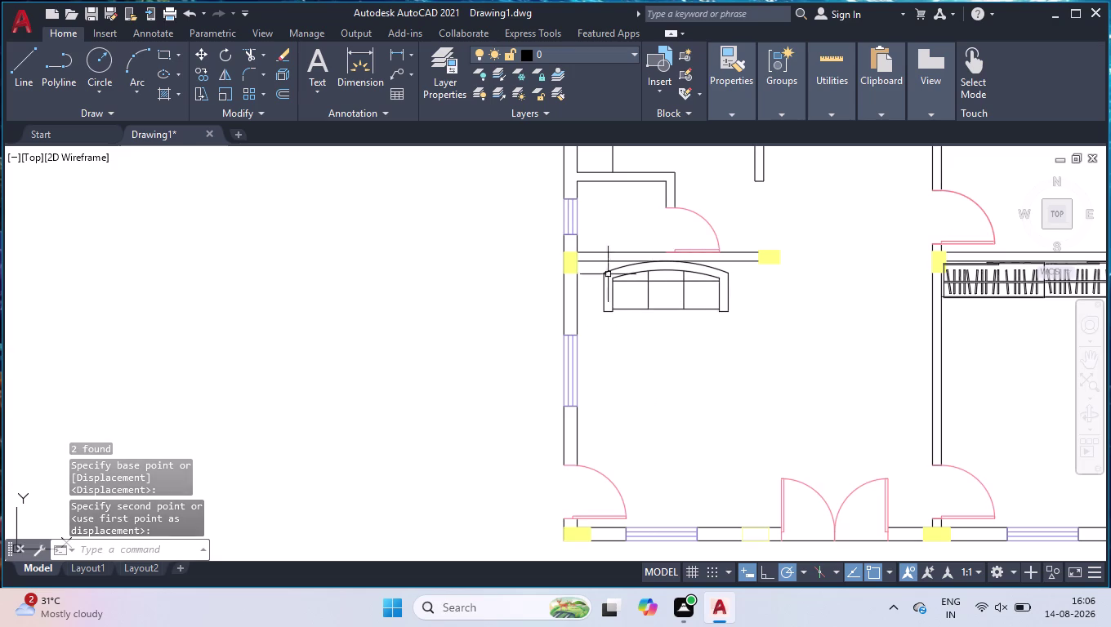
scroll(down, 3)
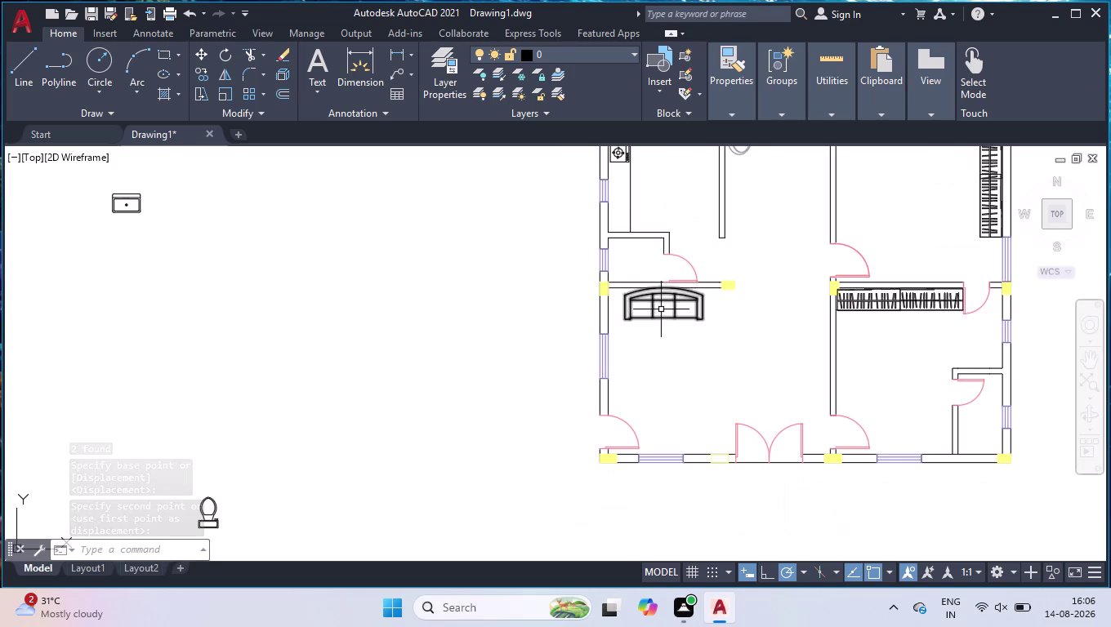
Copy the sofa to a spot lower in the lower-left room.
click(659, 302)
text(c)
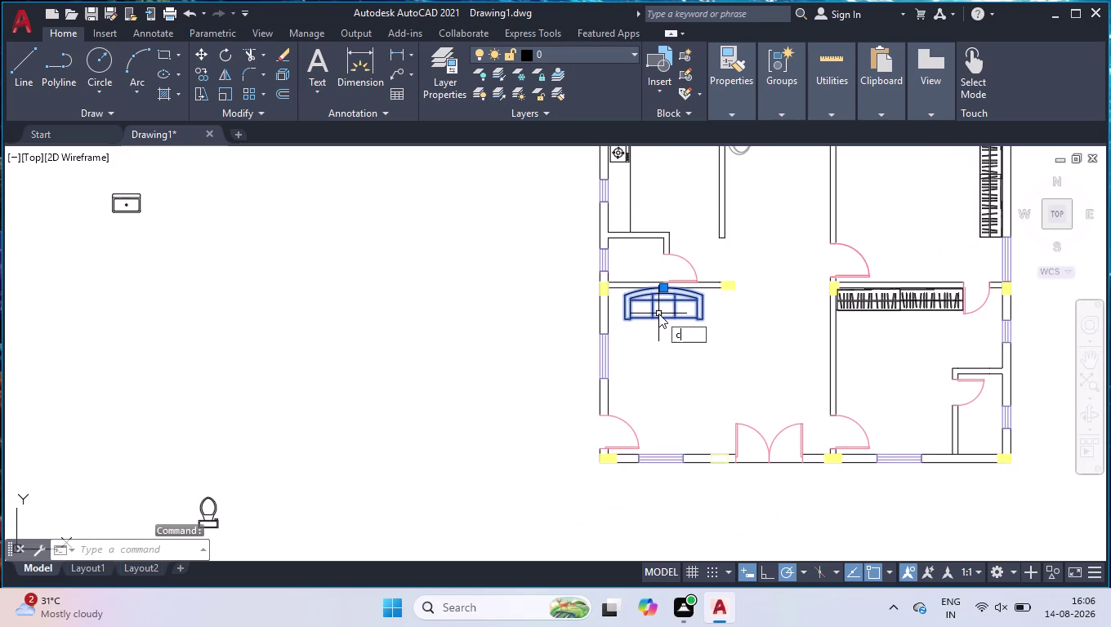
text(o)
key(Return)
click(668, 314)
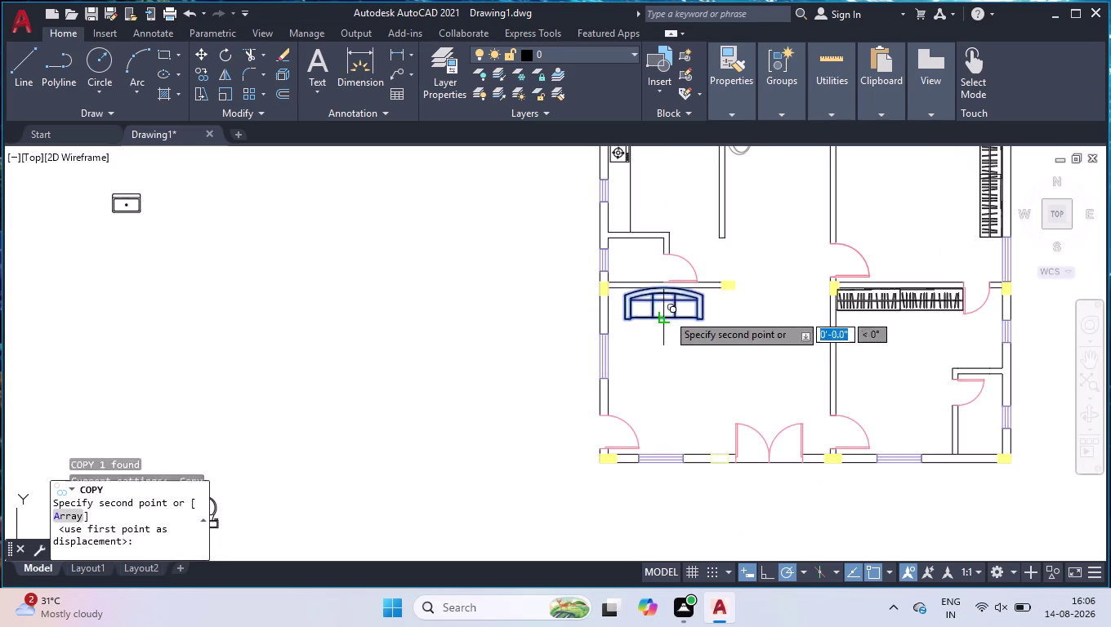
click(676, 378)
key(space)
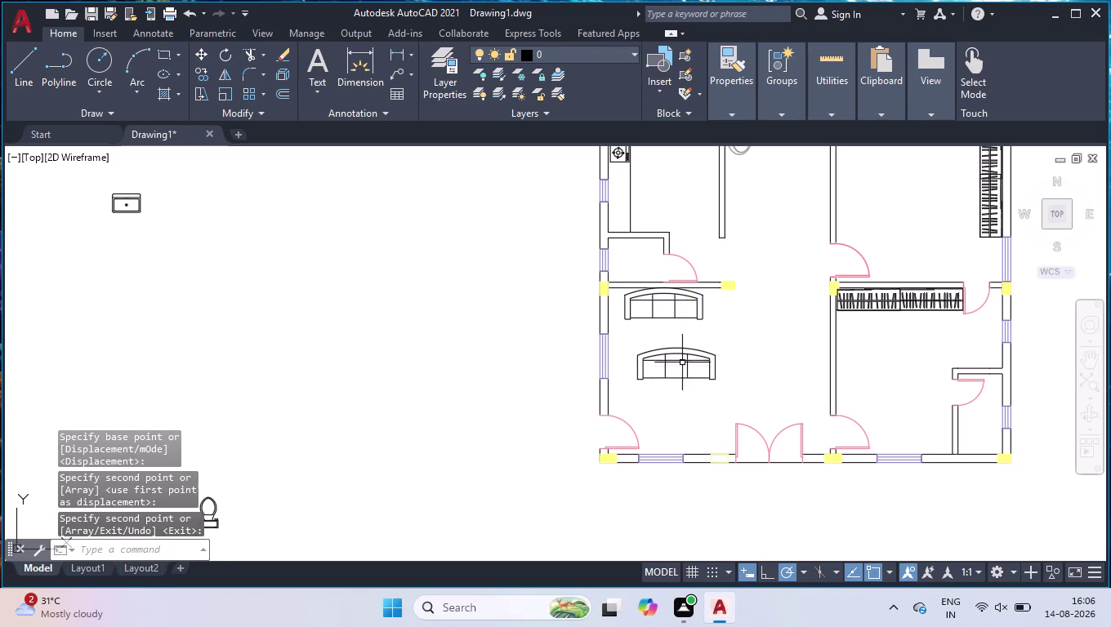
Rotate the copied sofa 90° to face sideways.
click(682, 359)
text(ro)
key(Return)
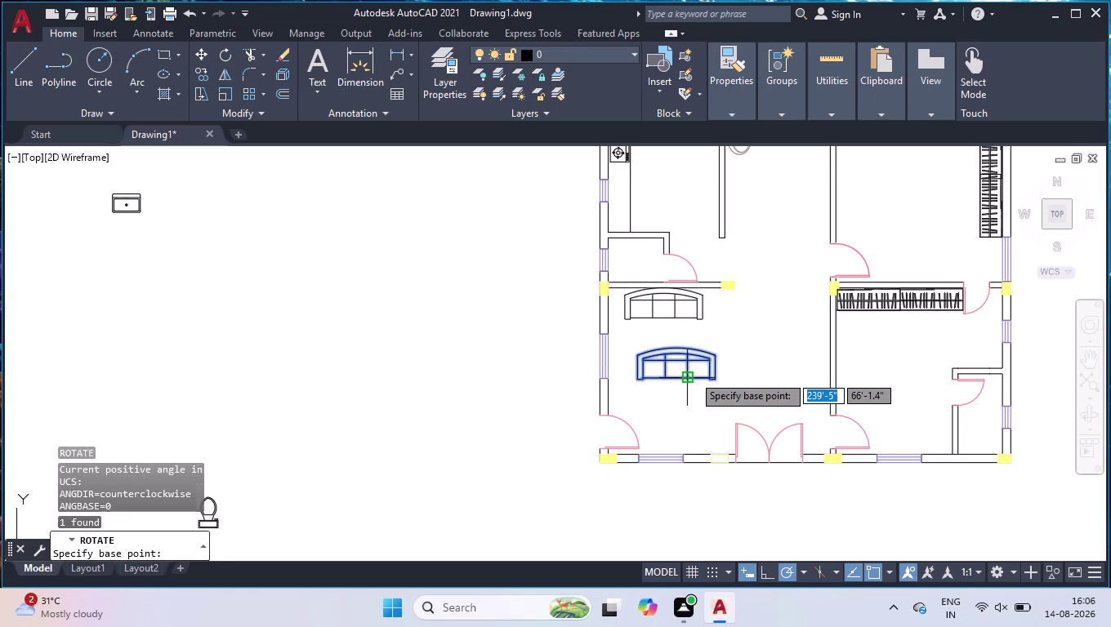
click(676, 347)
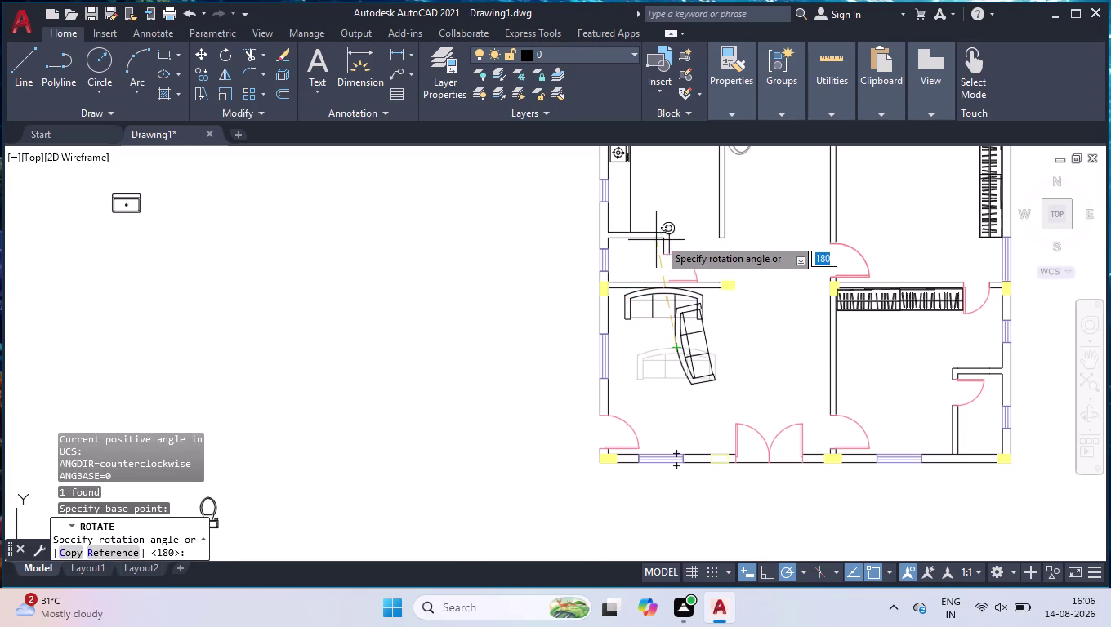
click(679, 208)
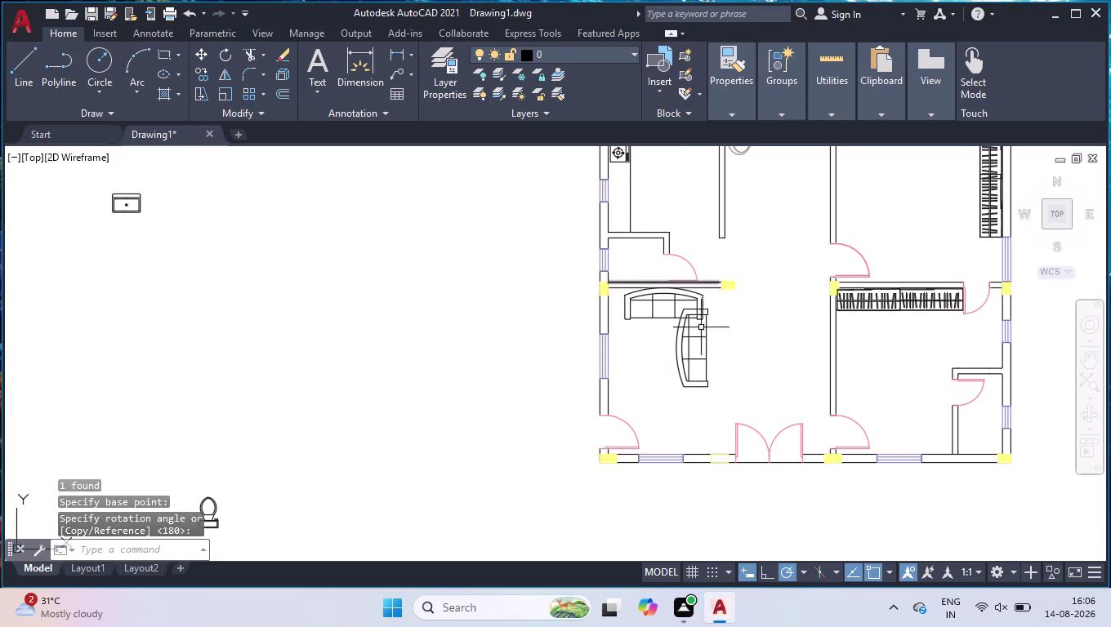
Grip-move the rotated sofa against the living room's left wall.
click(683, 350)
click(676, 348)
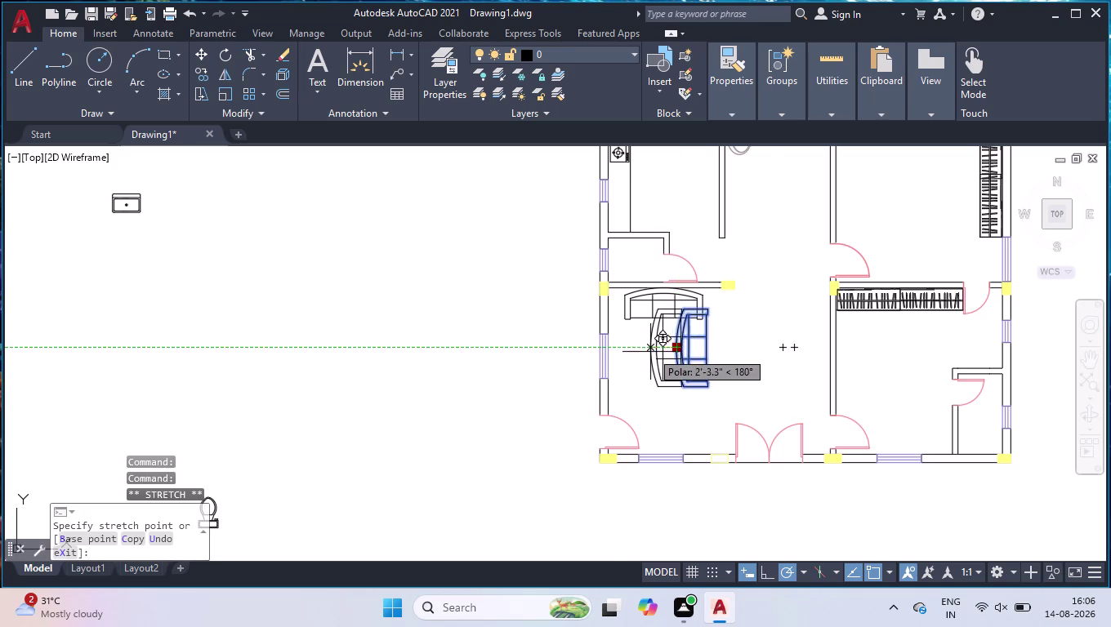
scroll(up, 3)
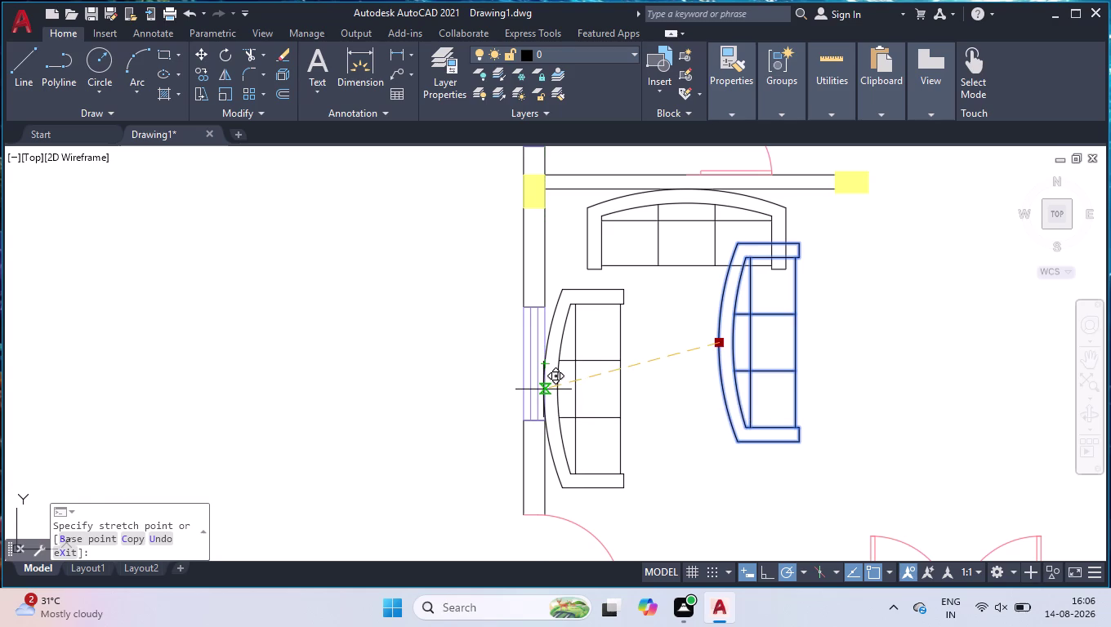
click(543, 390)
scroll(up, 3)
scroll(up, 3)
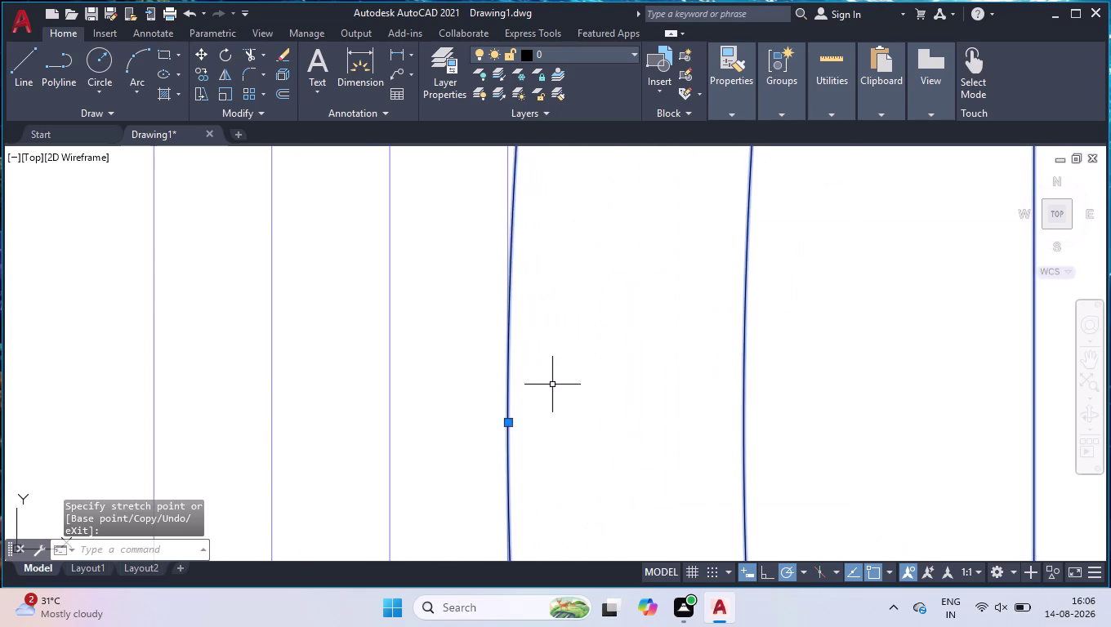
scroll(up, 3)
scroll(up, 3)
scroll(down, 3)
scroll(down, 3)
scroll(down, 3)
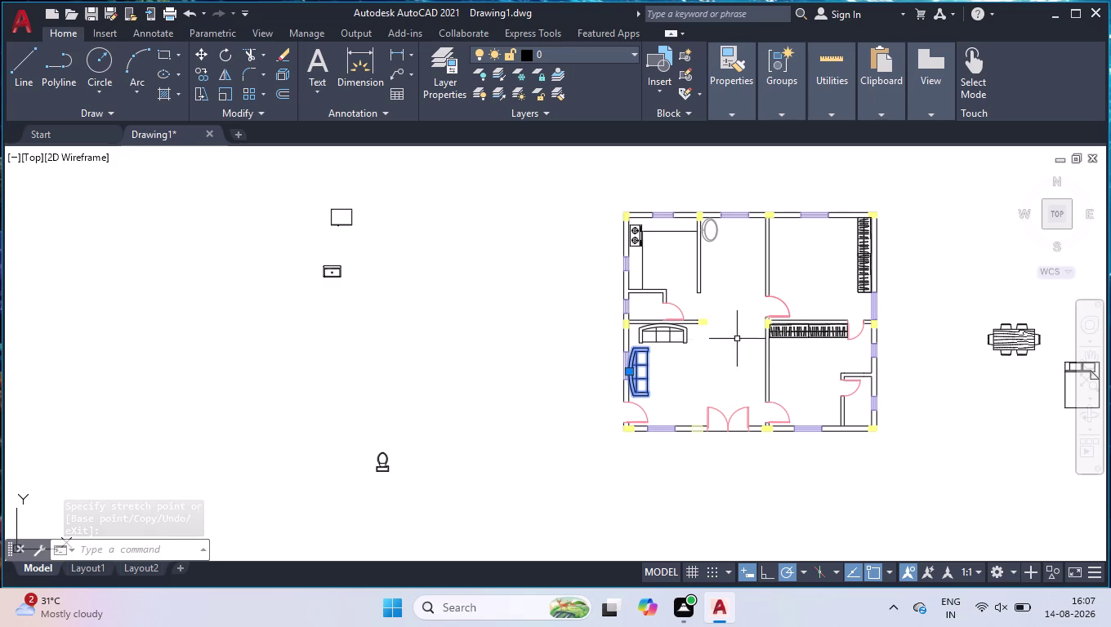
scroll(up, 3)
click(1046, 314)
Rotate the dining set 90° upright with RO.
click(1026, 380)
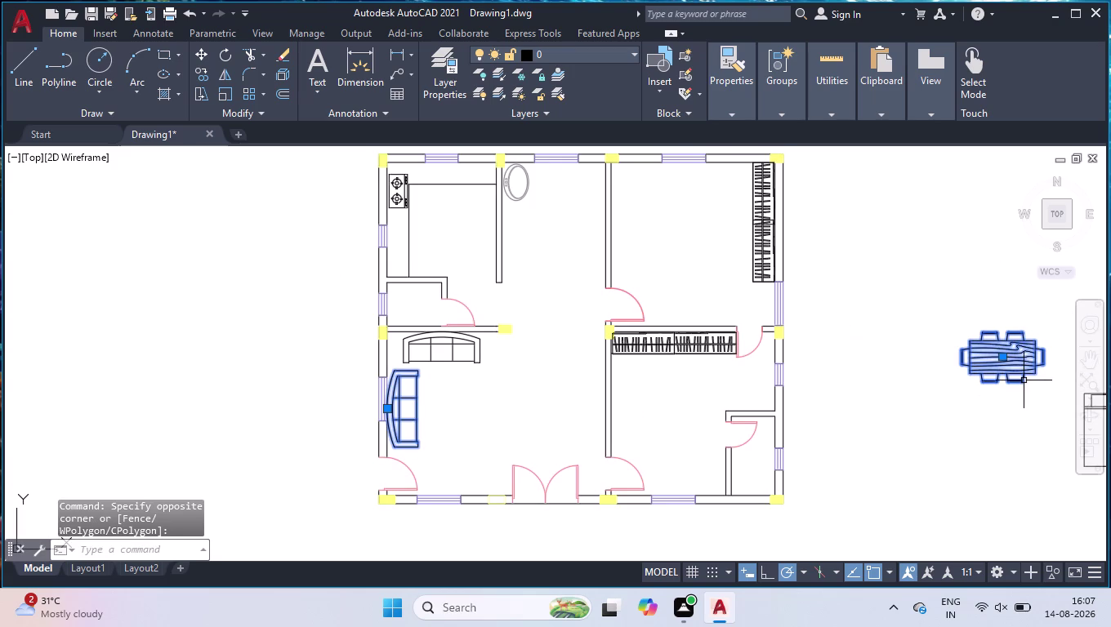
text(ro)
key(Return)
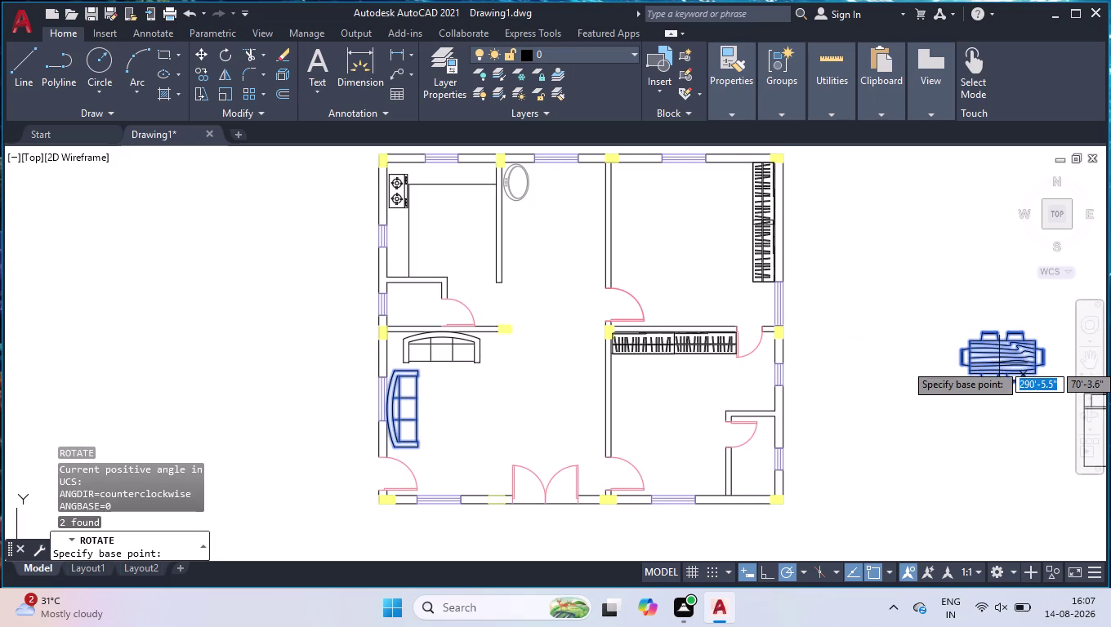
click(1004, 351)
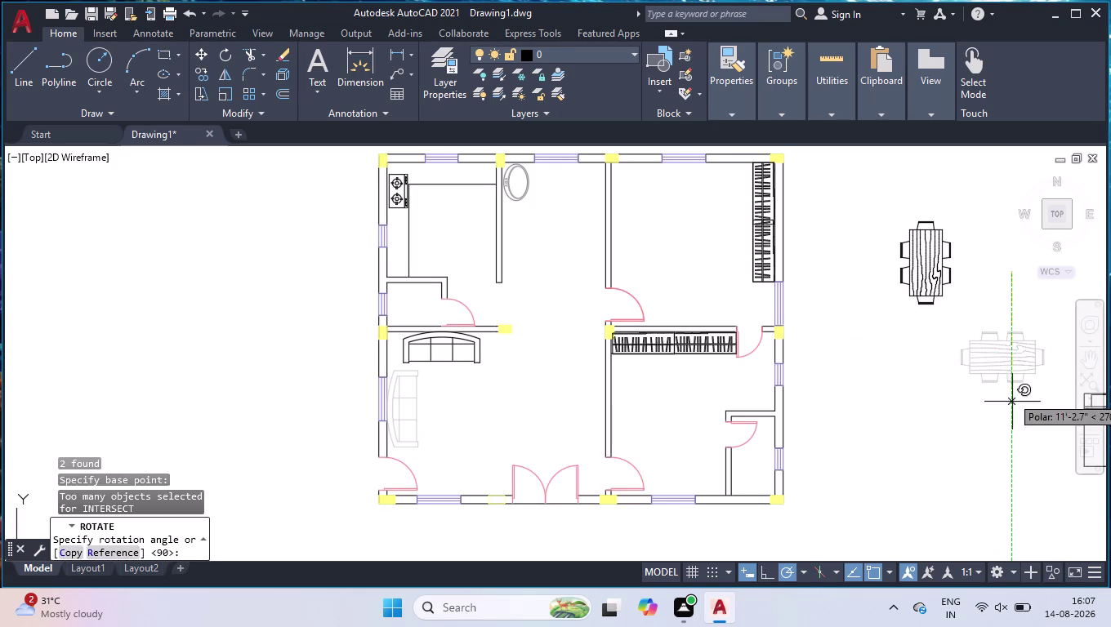
click(1012, 410)
Move the dining set by its centre grip into the upper middle room.
click(932, 271)
click(930, 263)
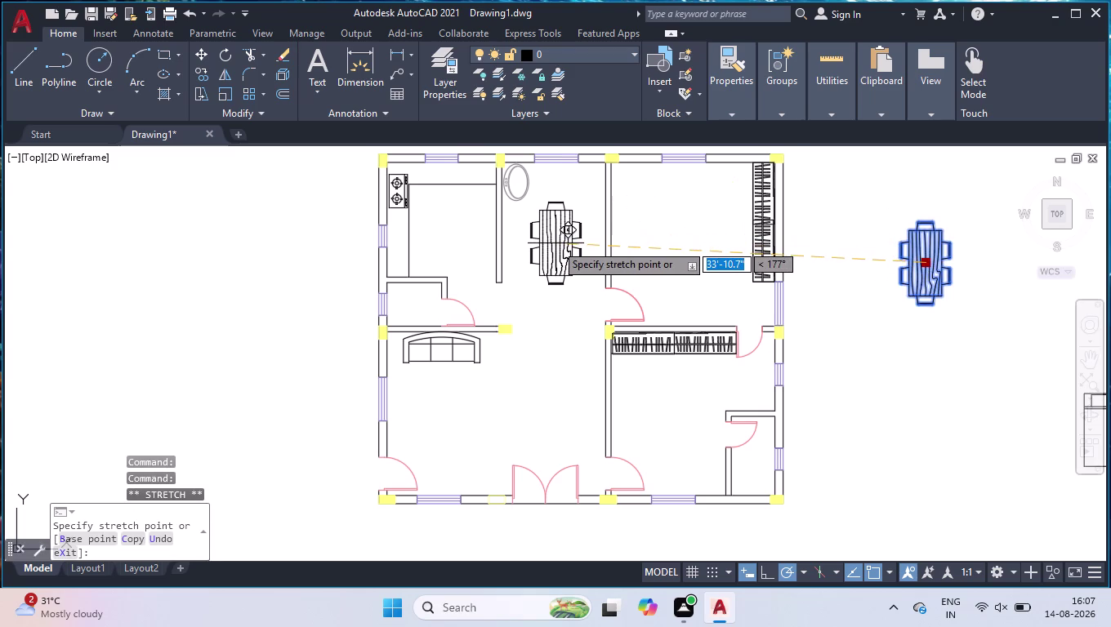
click(555, 244)
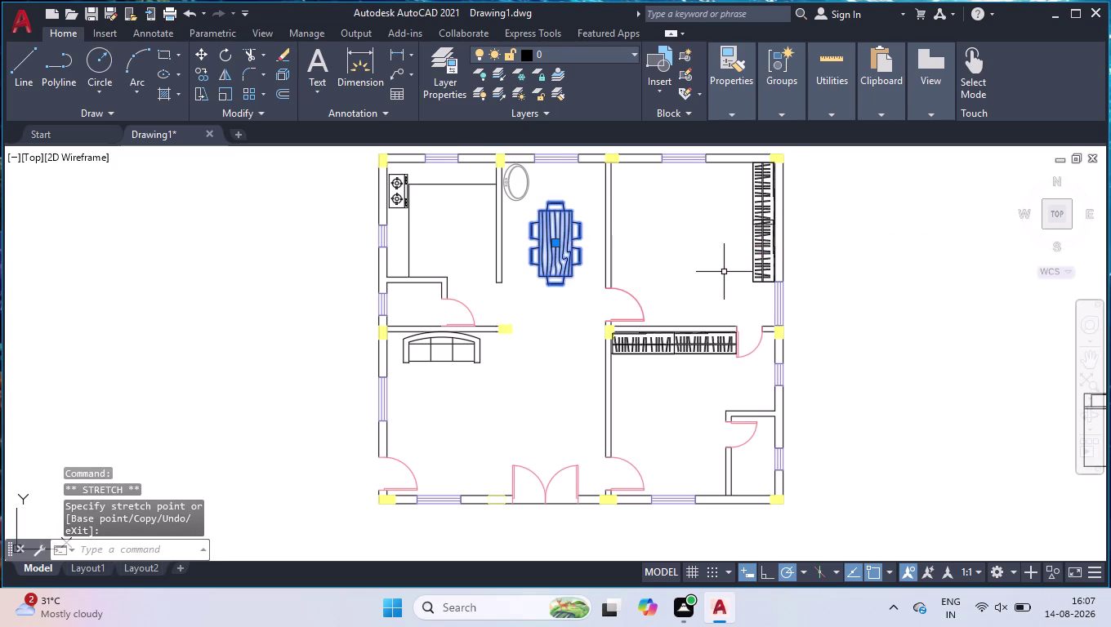
scroll(down, 3)
click(1043, 291)
Start copying the queen bed, using its headboard edge midpoint as the base point.
click(967, 414)
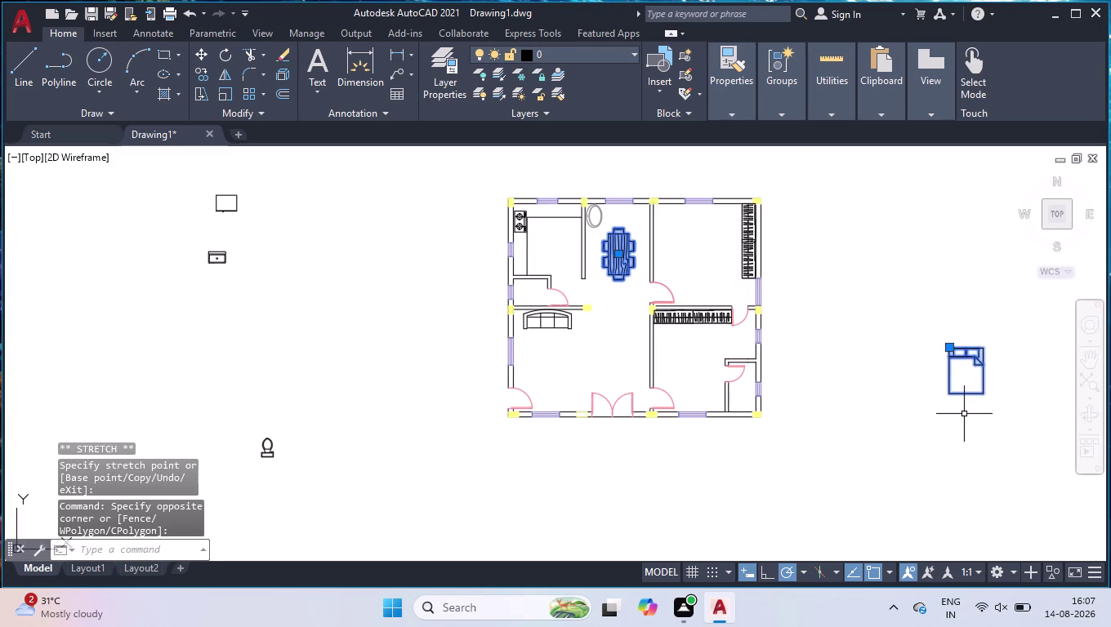
text(co)
key(Return)
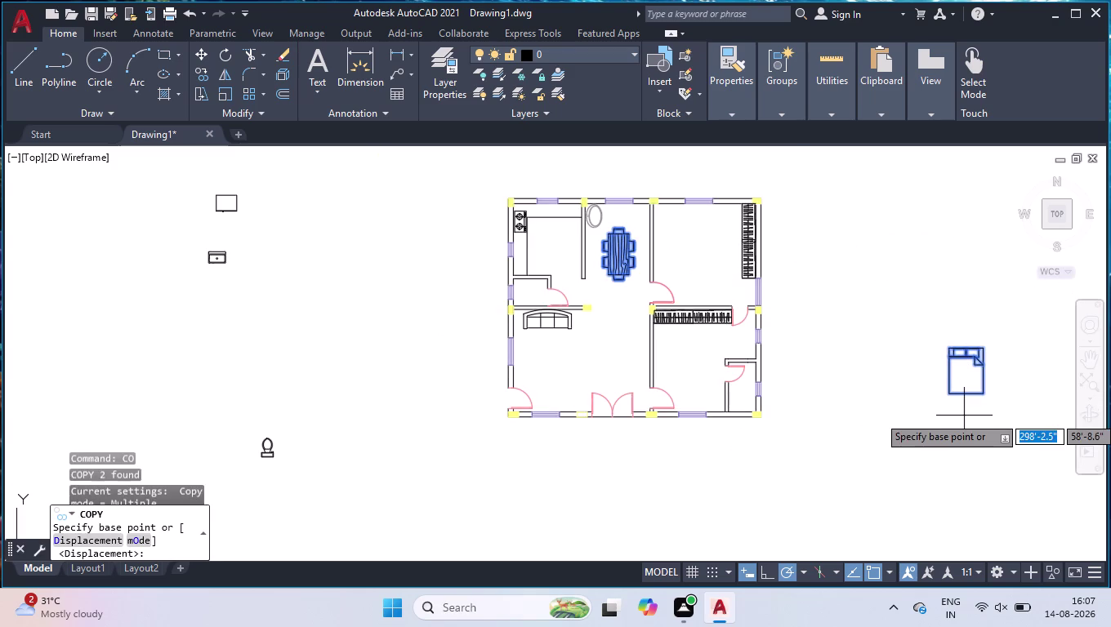
scroll(up, 3)
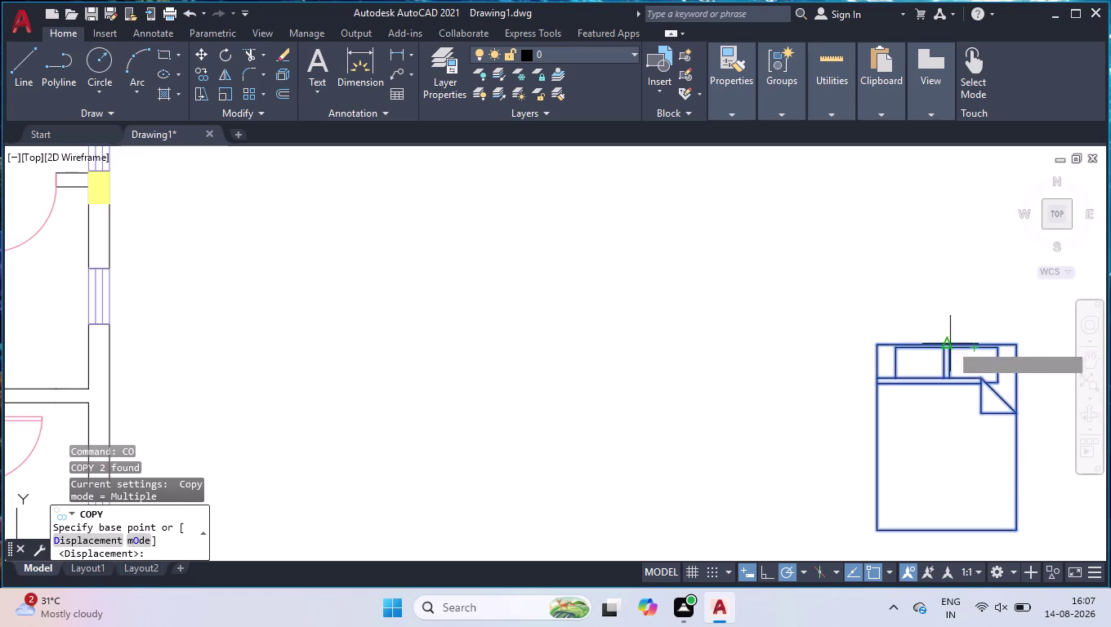
scroll(up, 3)
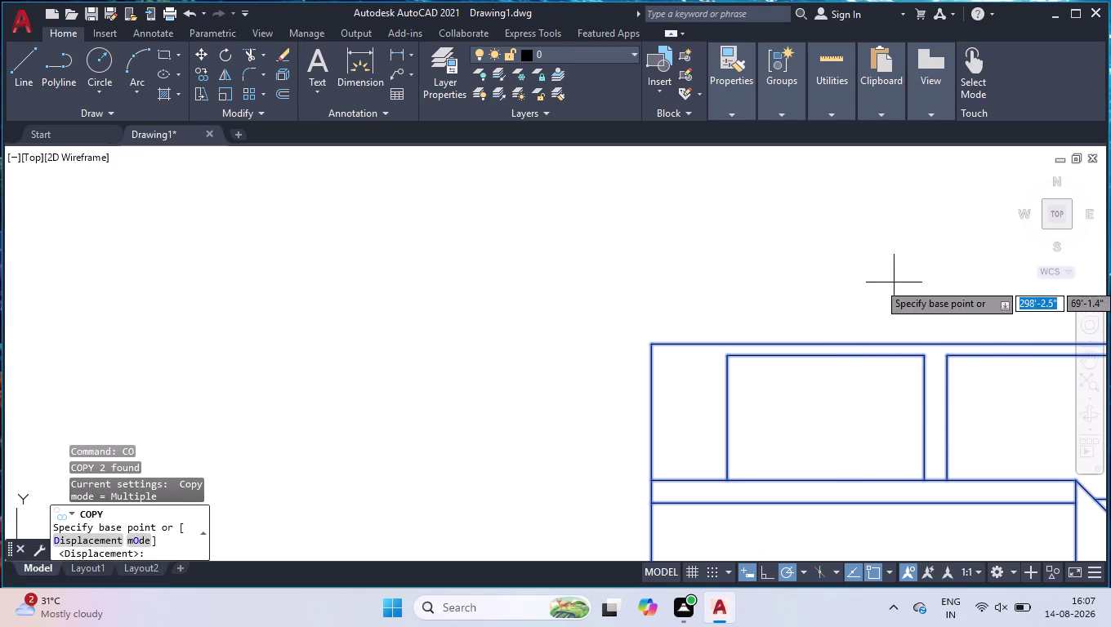
click(939, 341)
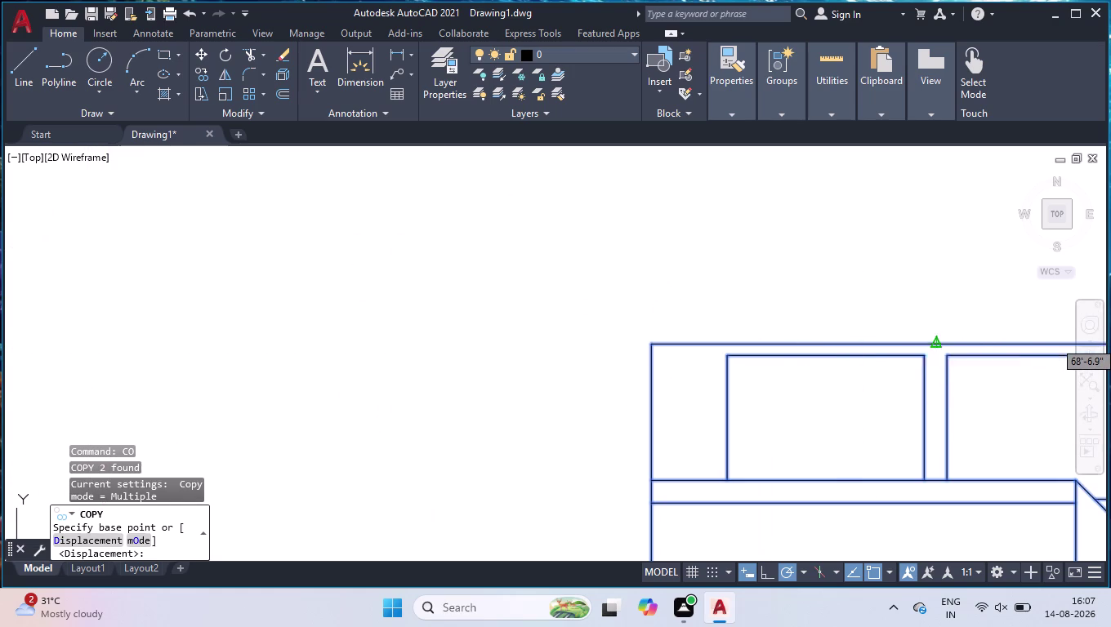
scroll(down, 3)
scroll(down, 3)
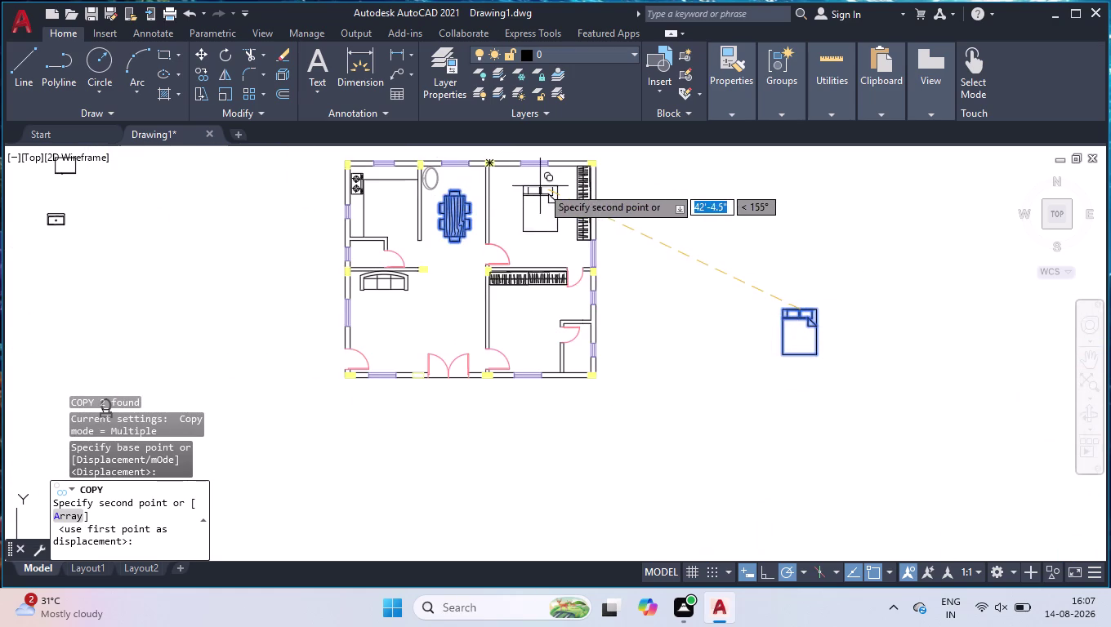
scroll(down, 3)
scroll(up, 3)
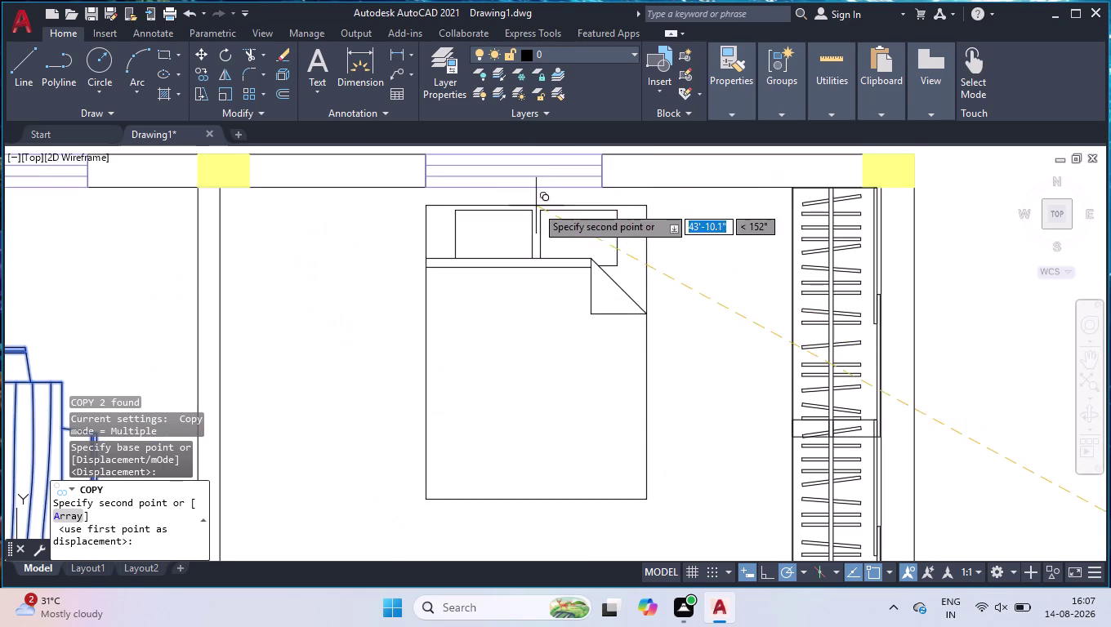
Place a bed copy against the upper right bedroom's top wall, midway between two corners via M2P.
text(m2p)
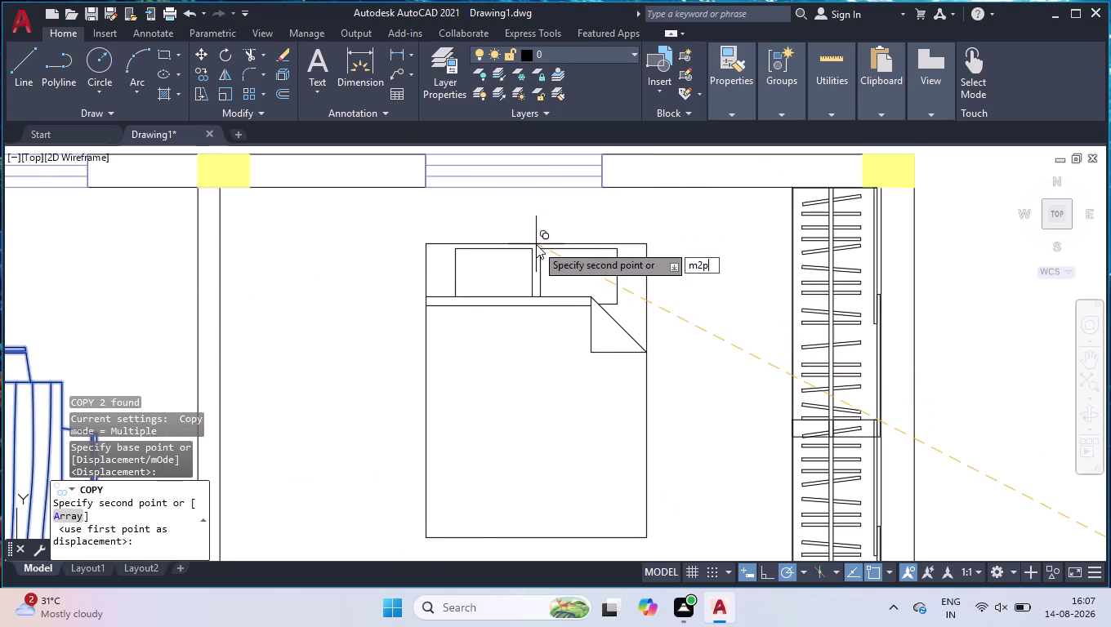
key(Return)
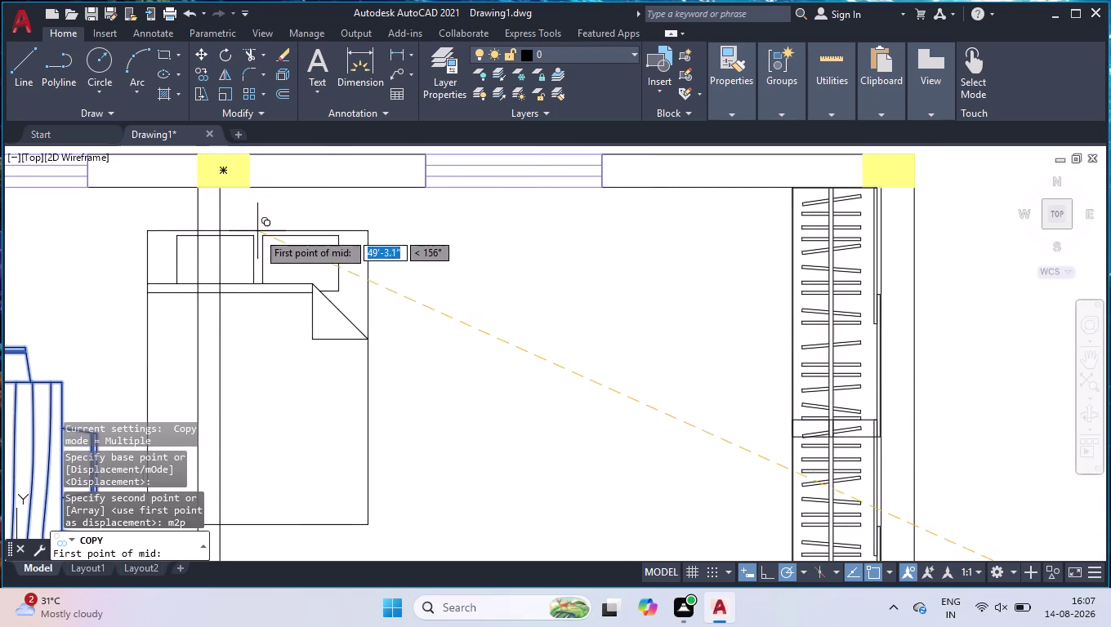
click(227, 191)
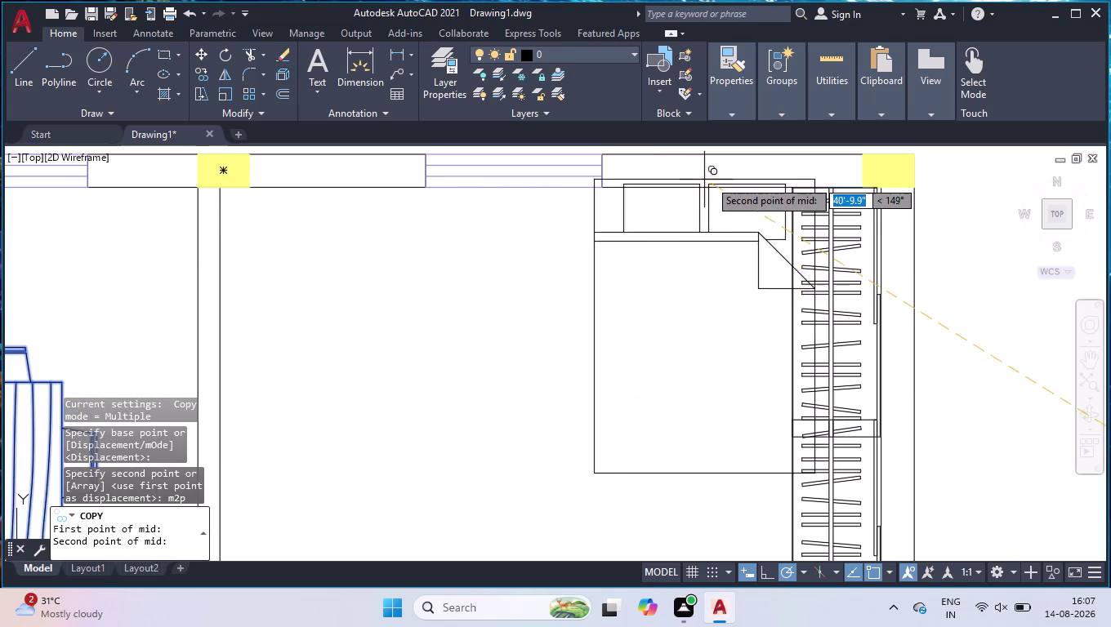
click(797, 188)
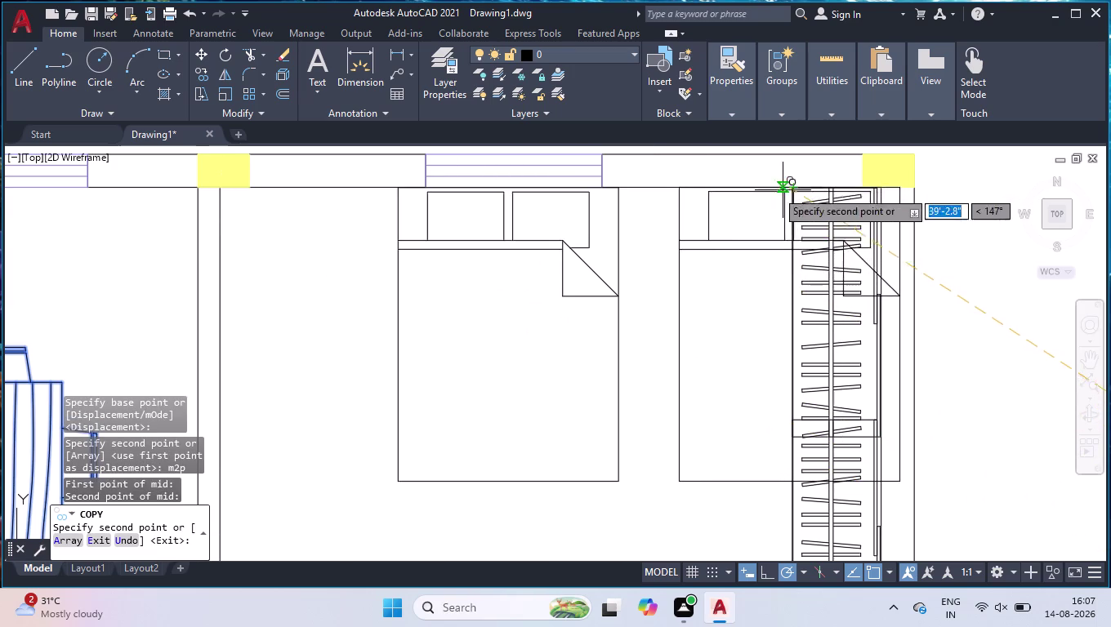
scroll(down, 3)
scroll(down, 3)
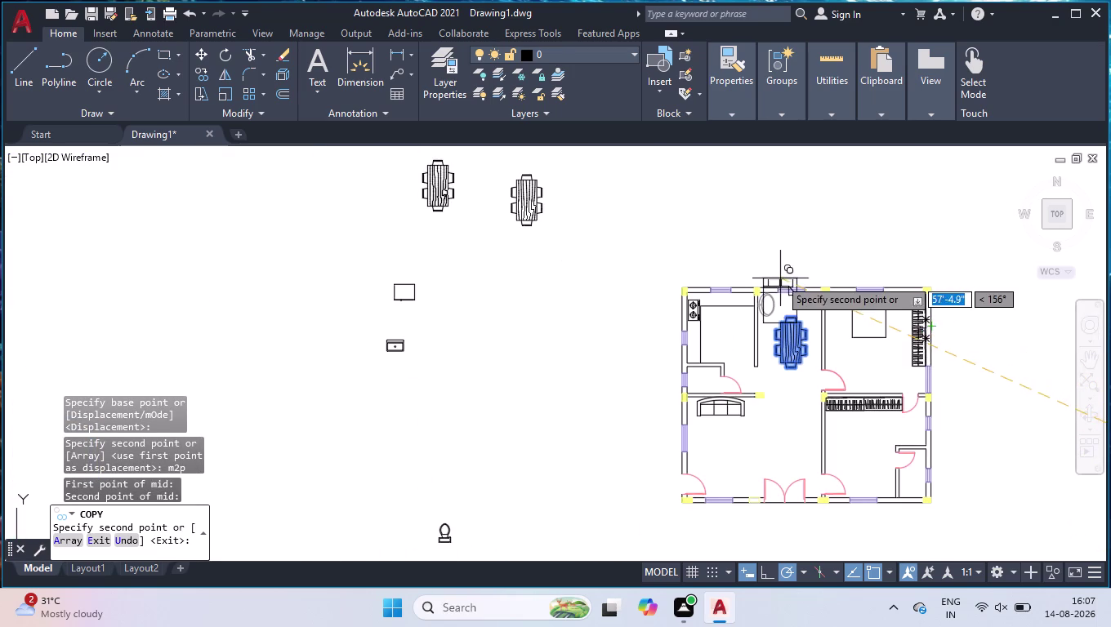
scroll(down, 3)
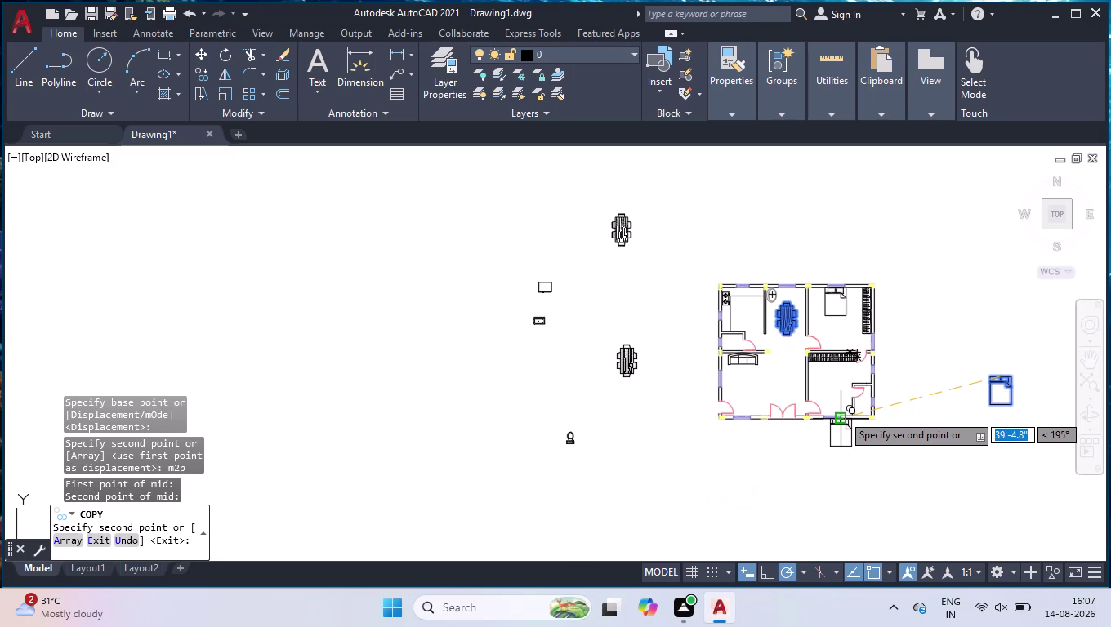
scroll(up, 3)
scroll(down, 3)
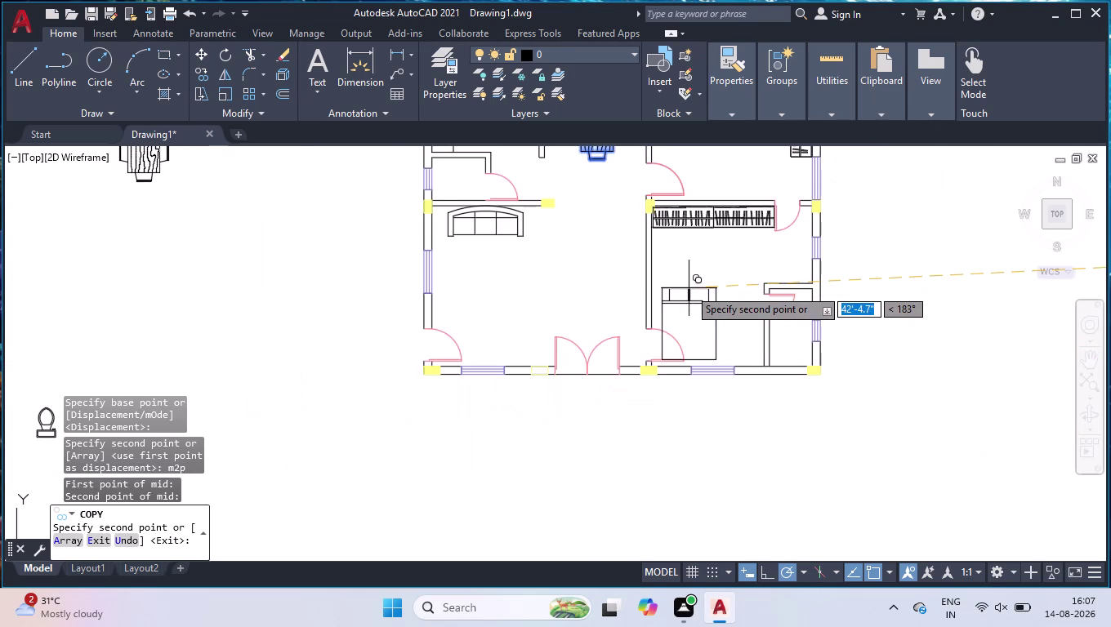
Place a second bed copy lower down, midway between two corners, and end COPY.
text(m2p)
key(Return)
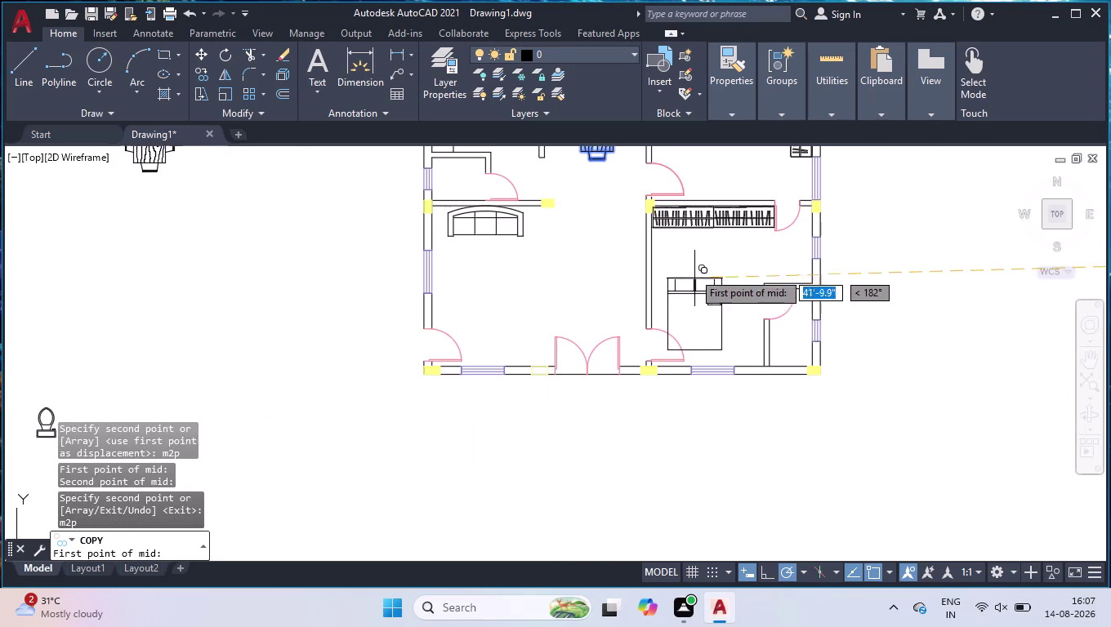
scroll(up, 3)
scroll(down, 3)
scroll(up, 3)
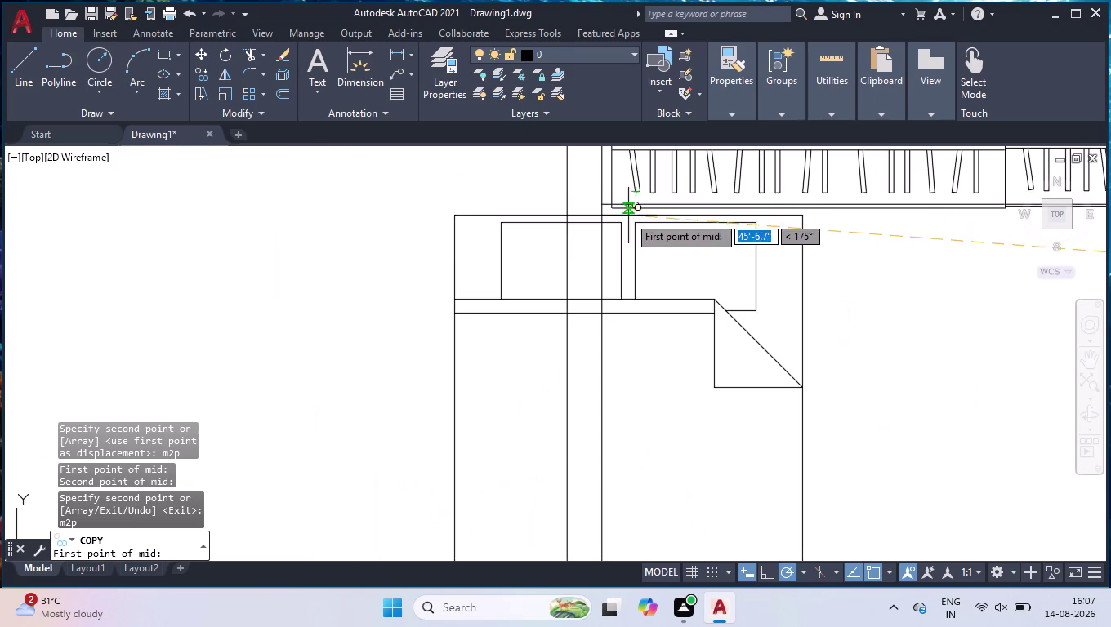
scroll(down, 3)
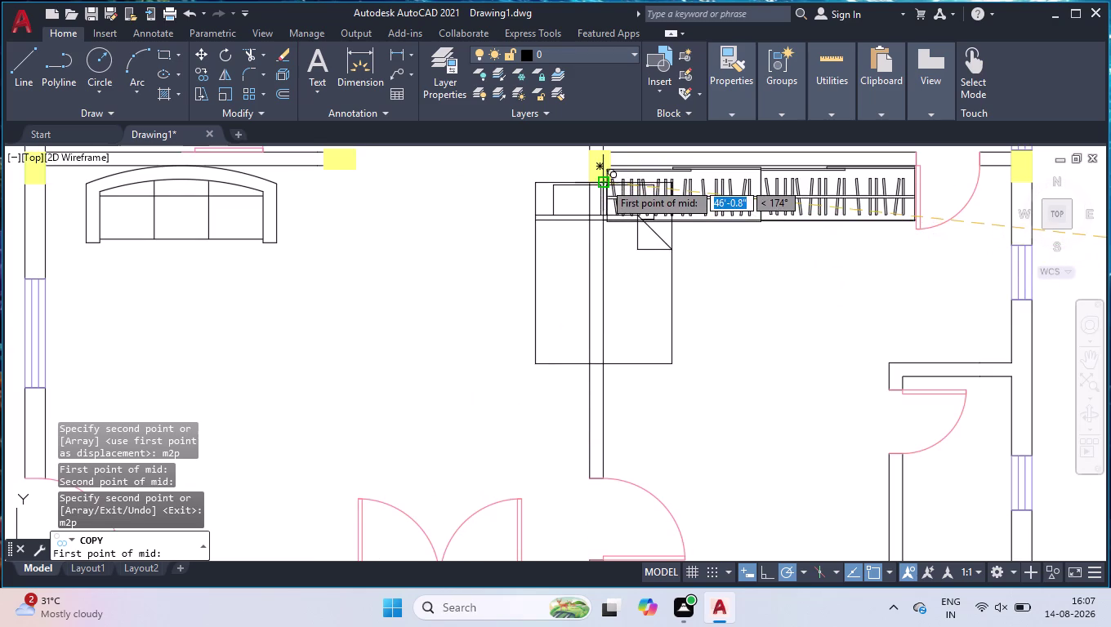
click(604, 182)
click(609, 479)
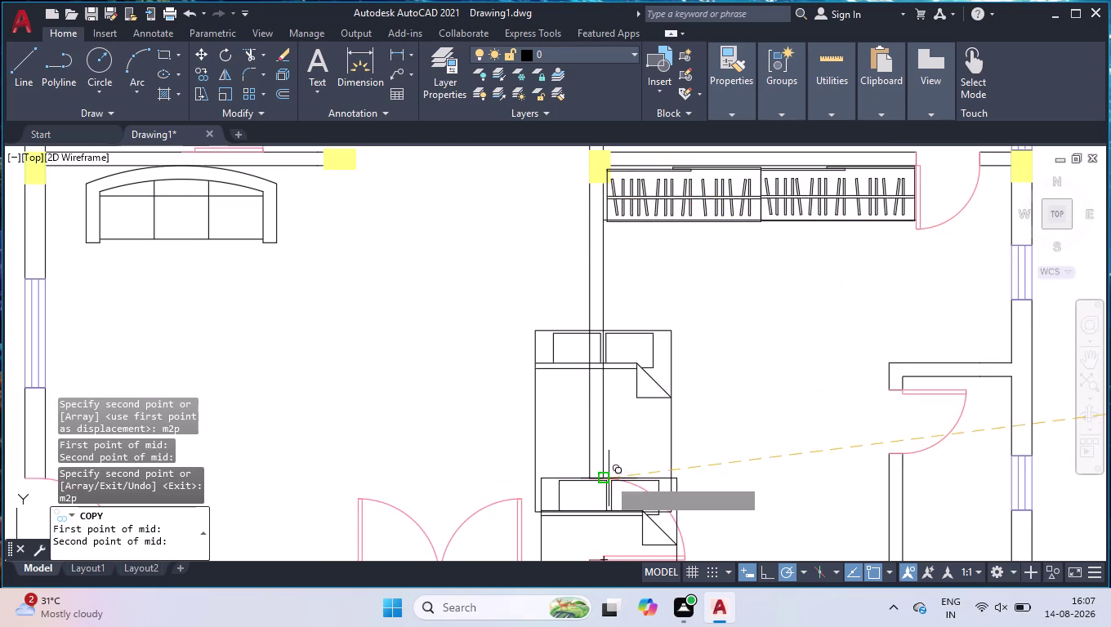
key(space)
scroll(down, 3)
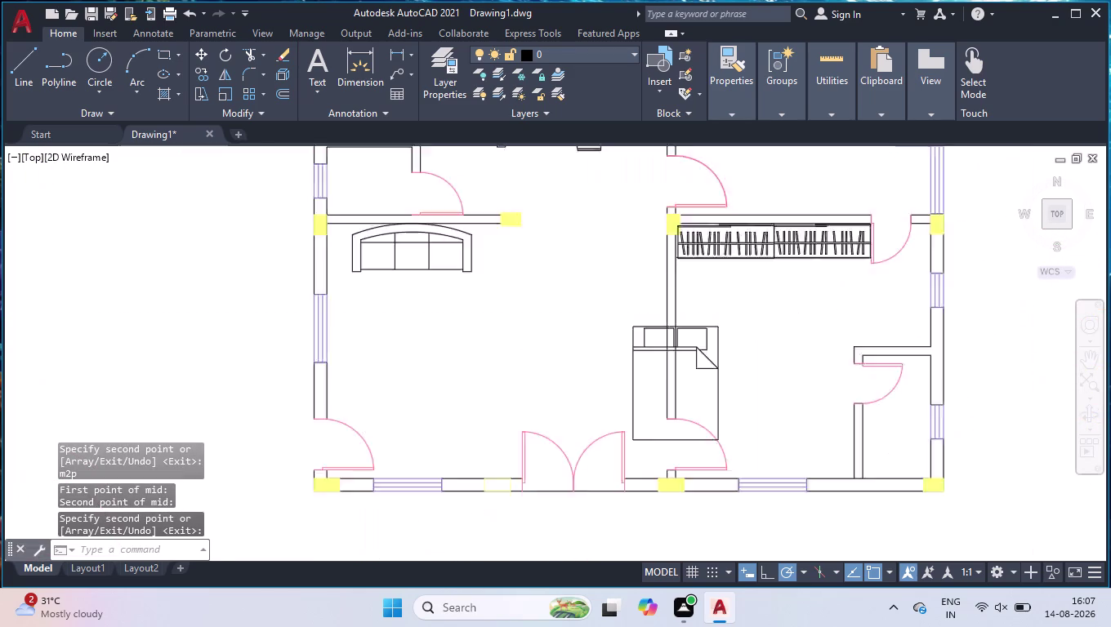
scroll(down, 3)
click(609, 136)
Delete the spare table left outside the plan.
click(602, 159)
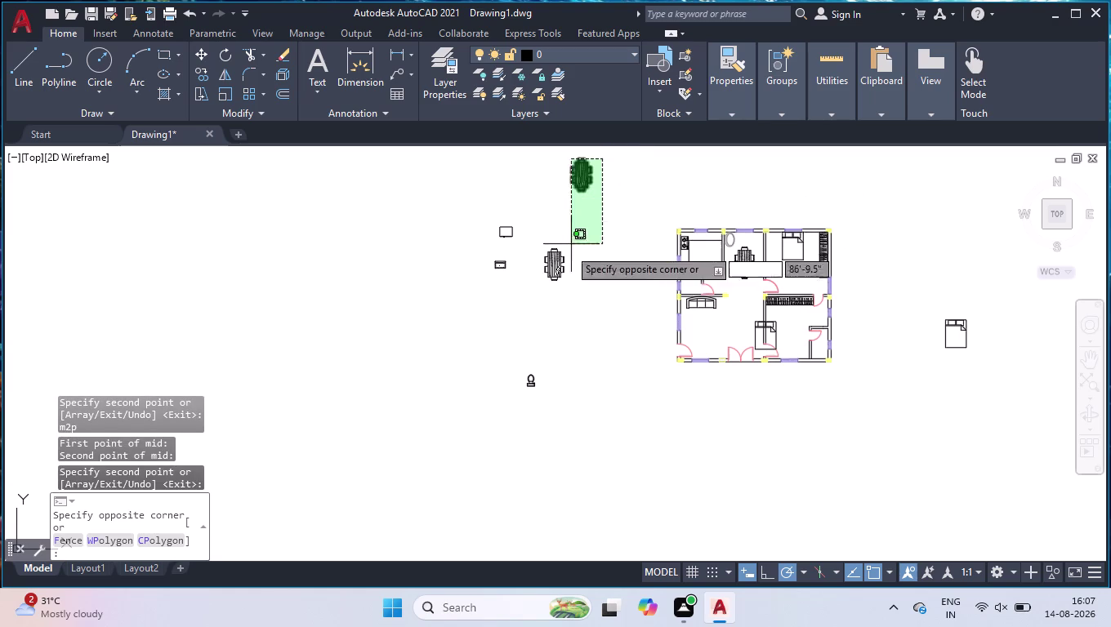
click(545, 300)
key(Delete)
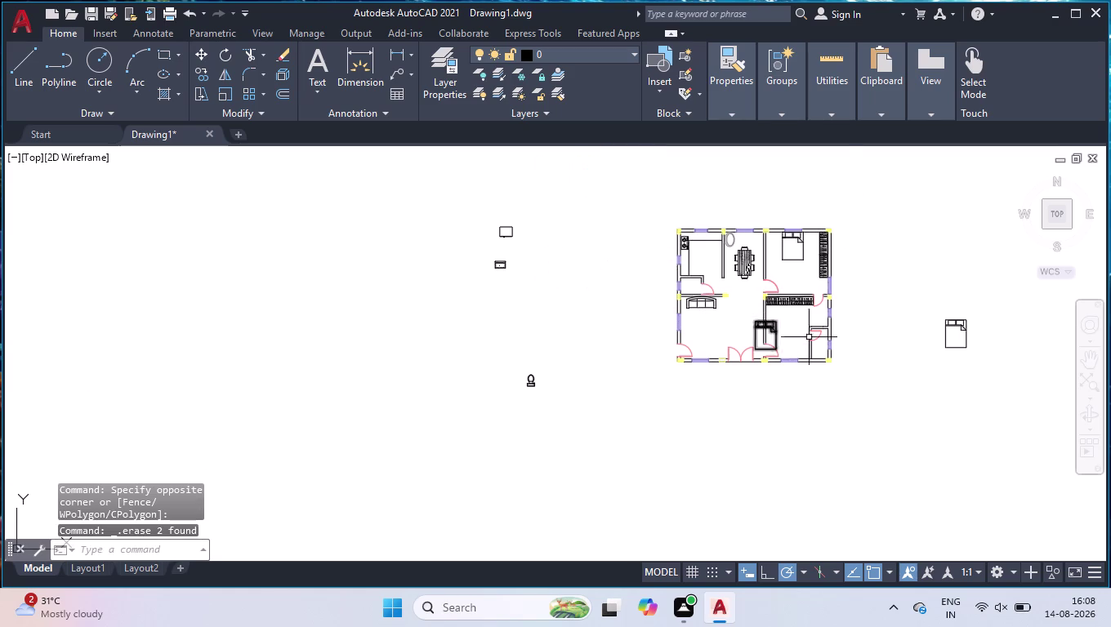
scroll(up, 3)
Rotate the lower bed copy a quarter turn so its headboard meets the left wall.
click(654, 335)
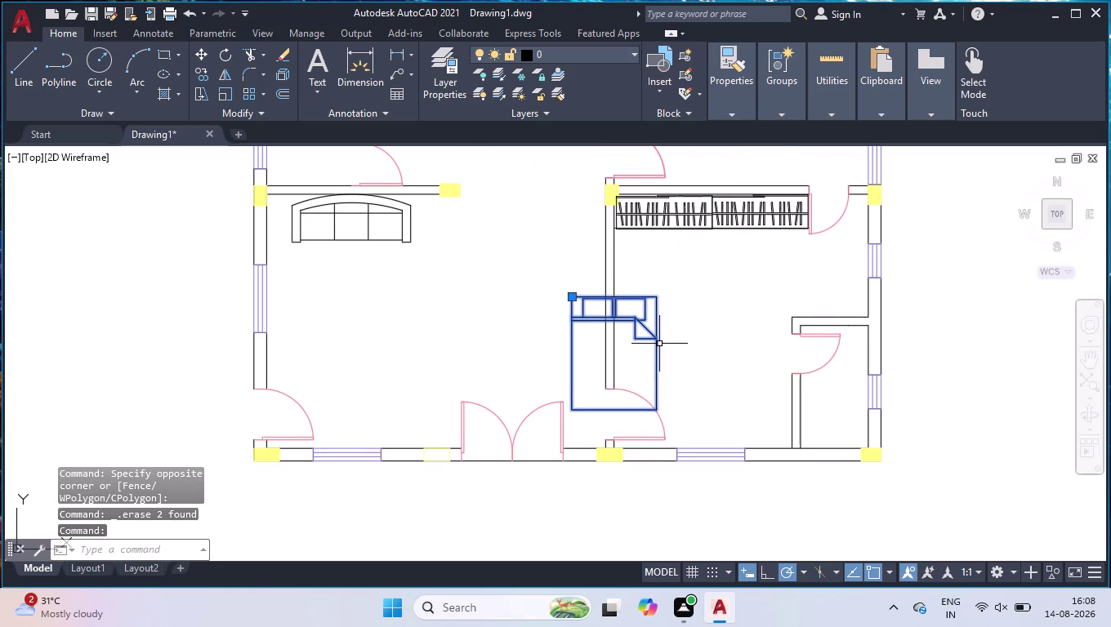
key(r)
key(o)
key(Return)
scroll(up, 3)
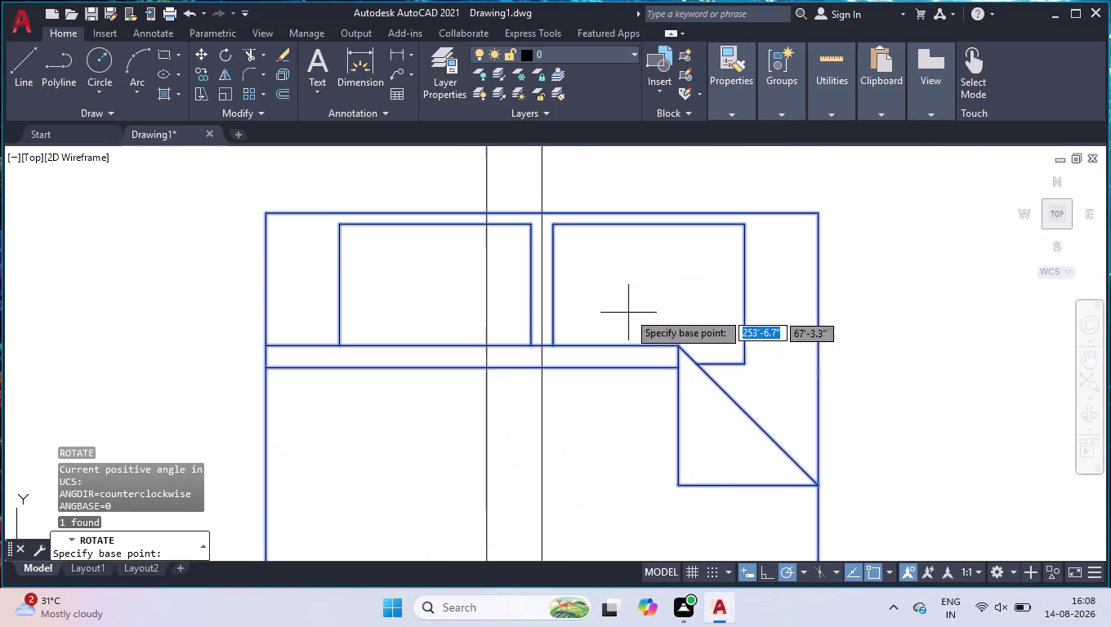
click(540, 211)
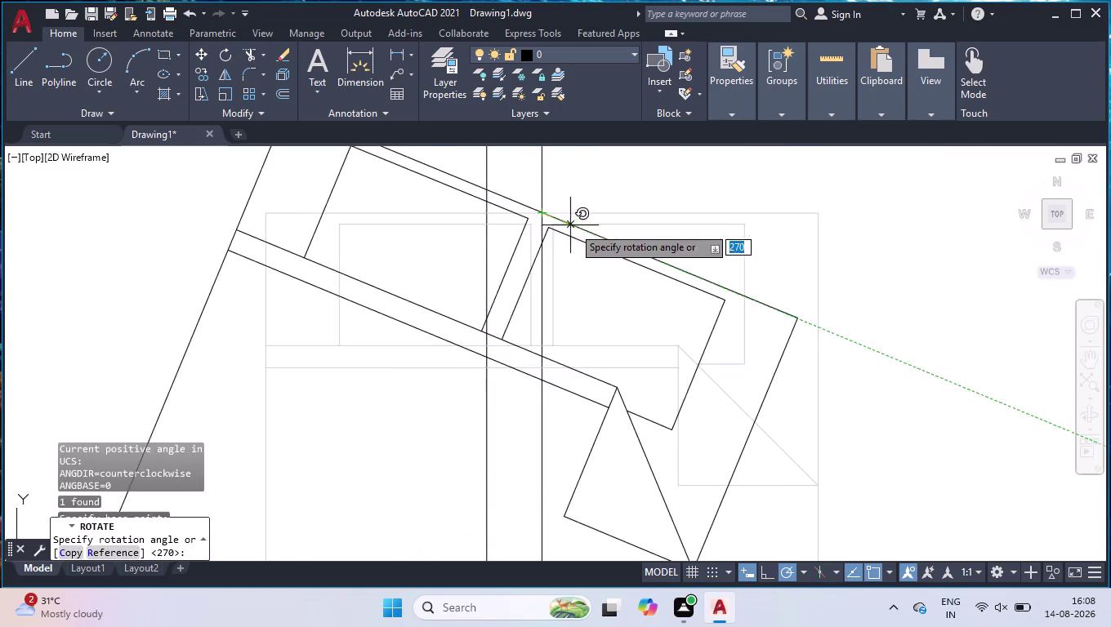
scroll(up, 3)
scroll(down, 3)
scroll(down, 3)
scroll(down, 3)
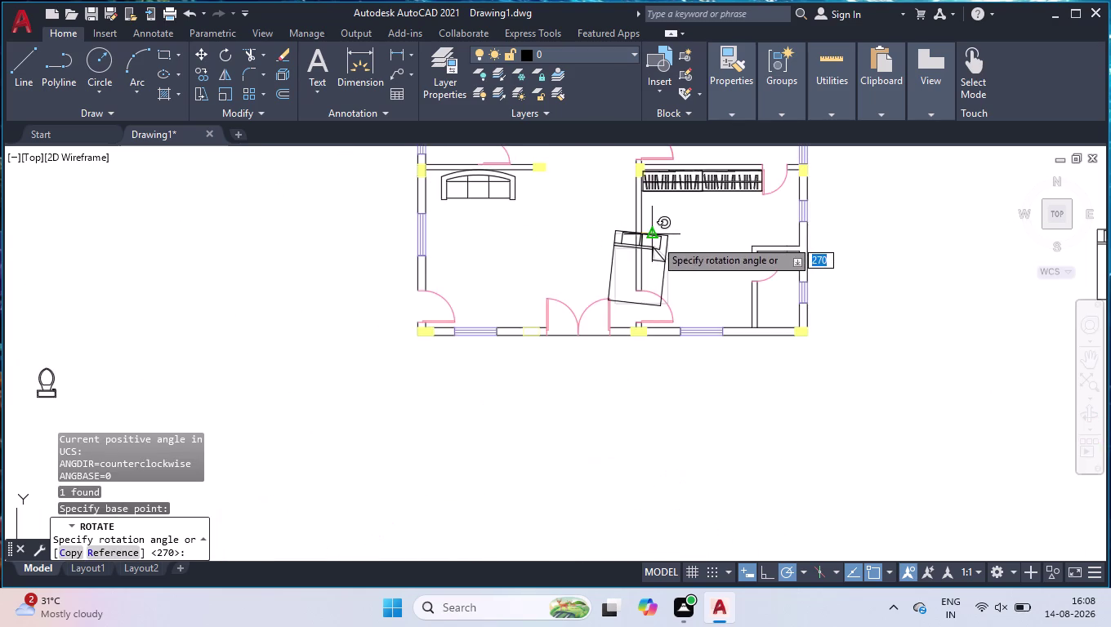
scroll(down, 3)
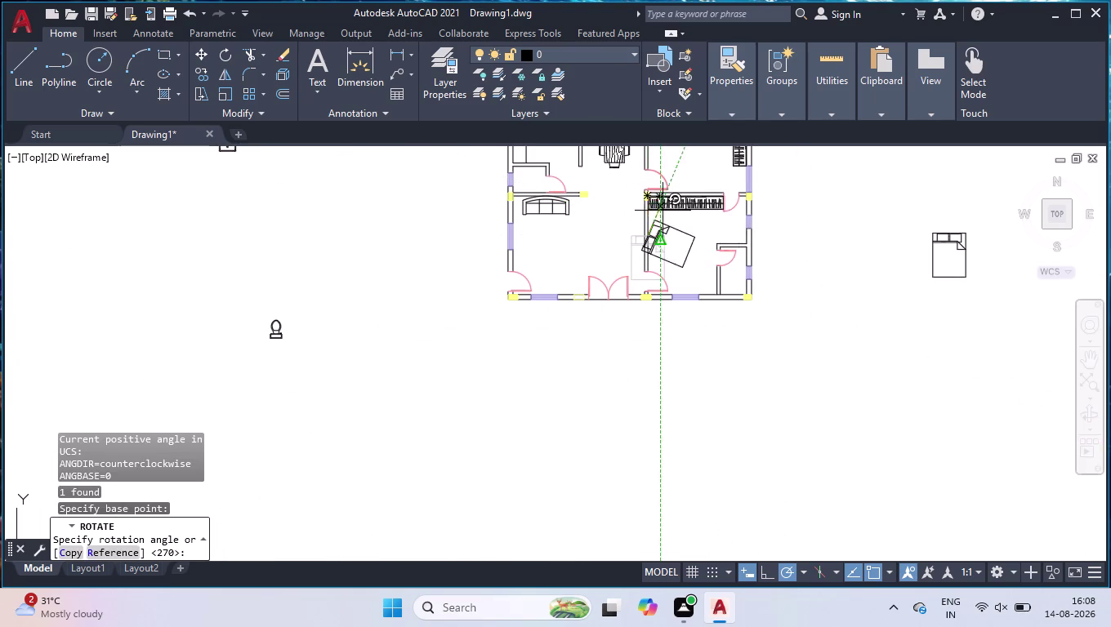
scroll(down, 3)
scroll(up, 3)
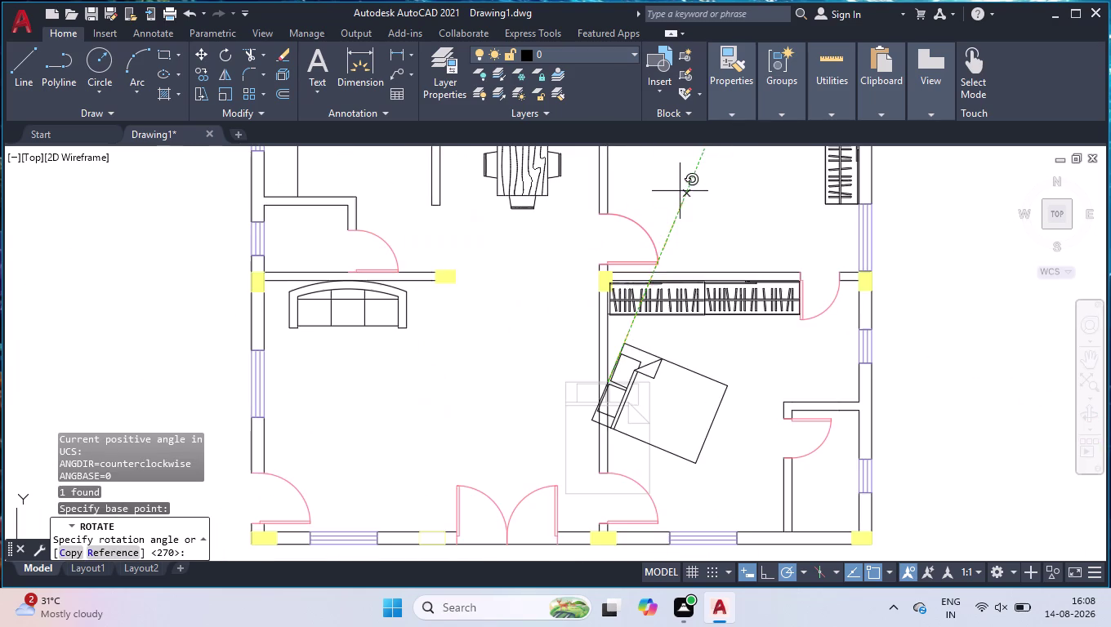
click(613, 172)
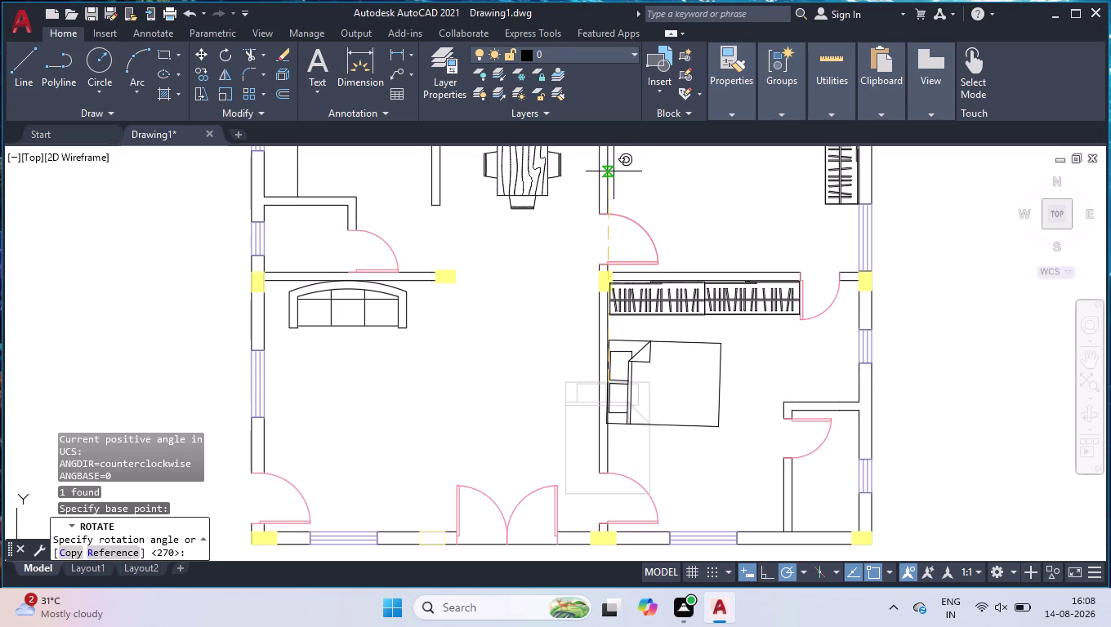
Zoom out and select the small rectangular unit outside the plan.
scroll(down, 3)
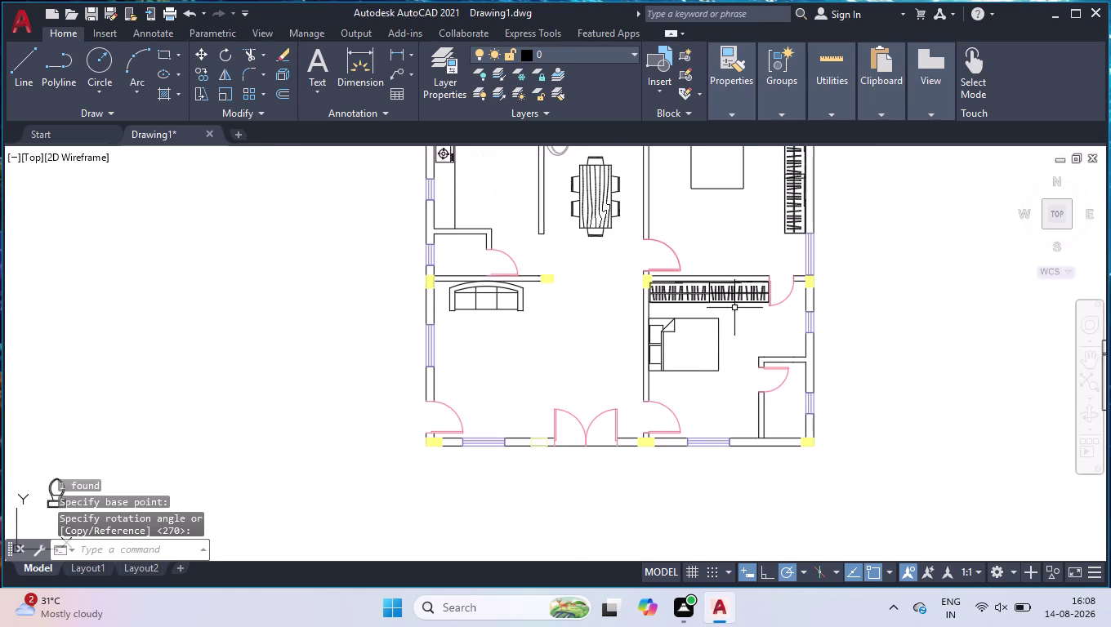
scroll(down, 3)
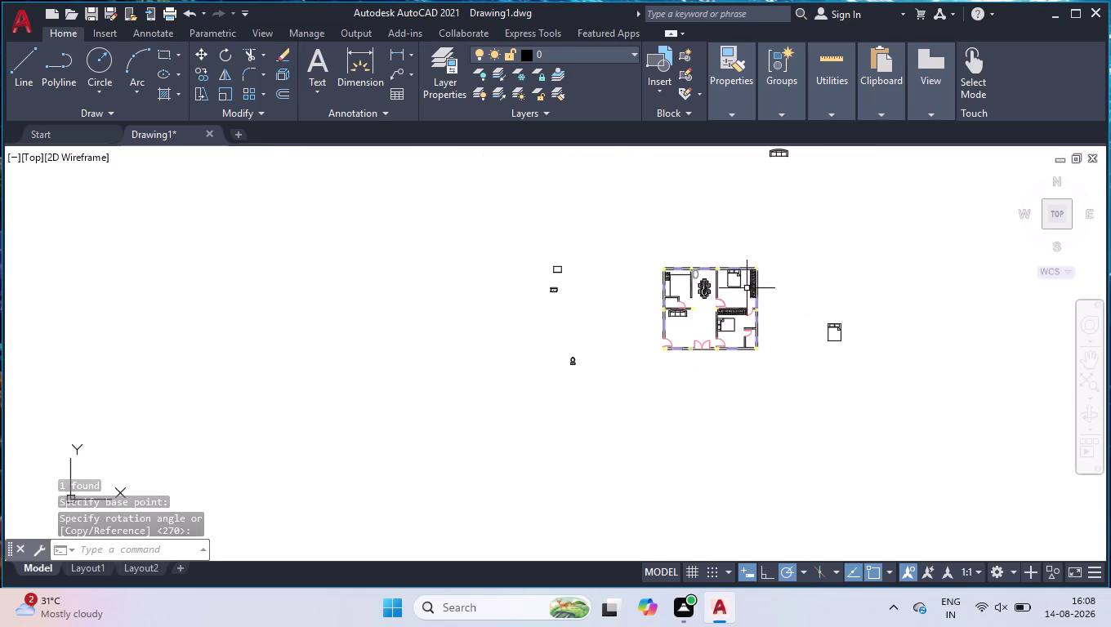
scroll(up, 3)
scroll(down, 3)
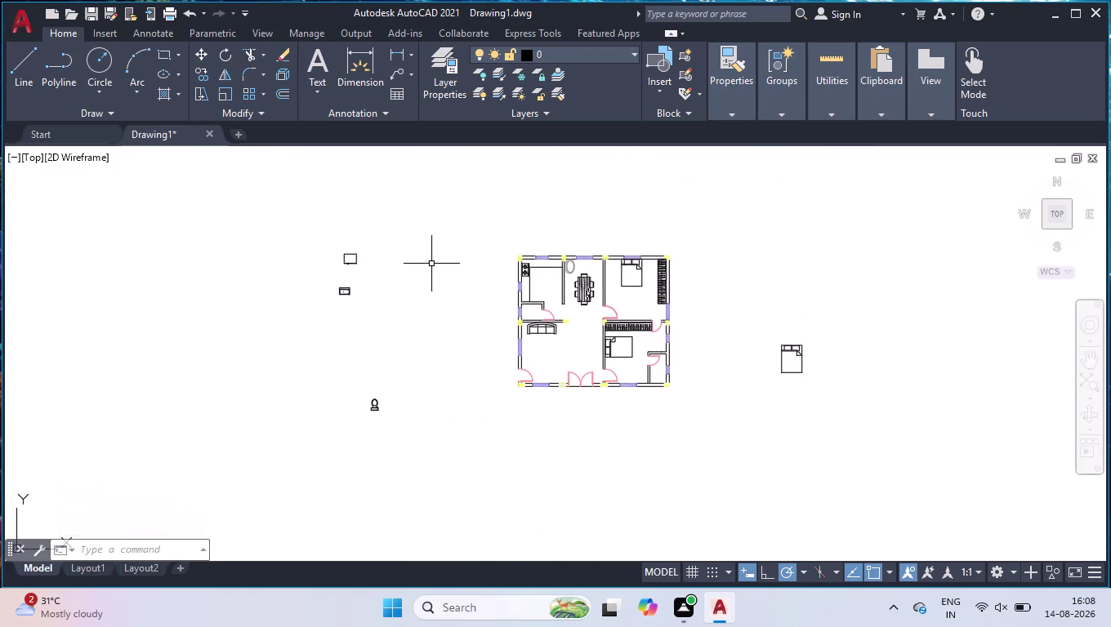
scroll(up, 3)
click(359, 224)
click(263, 273)
Rotate the rectangular unit with RO so it stands upright.
scroll(up, 3)
text(ro)
key(Return)
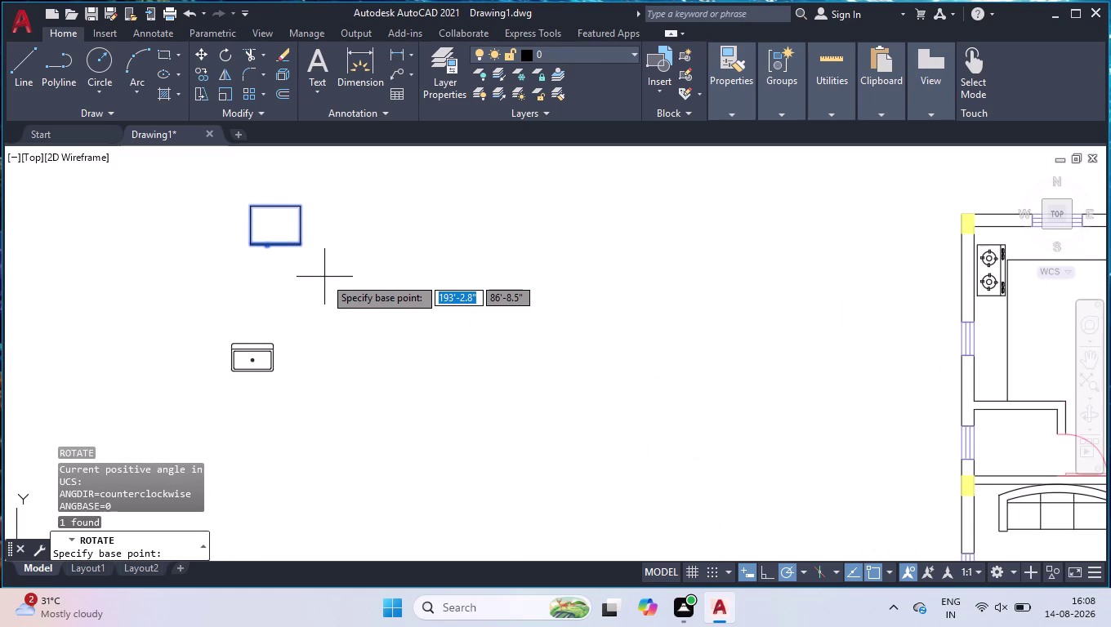
click(299, 208)
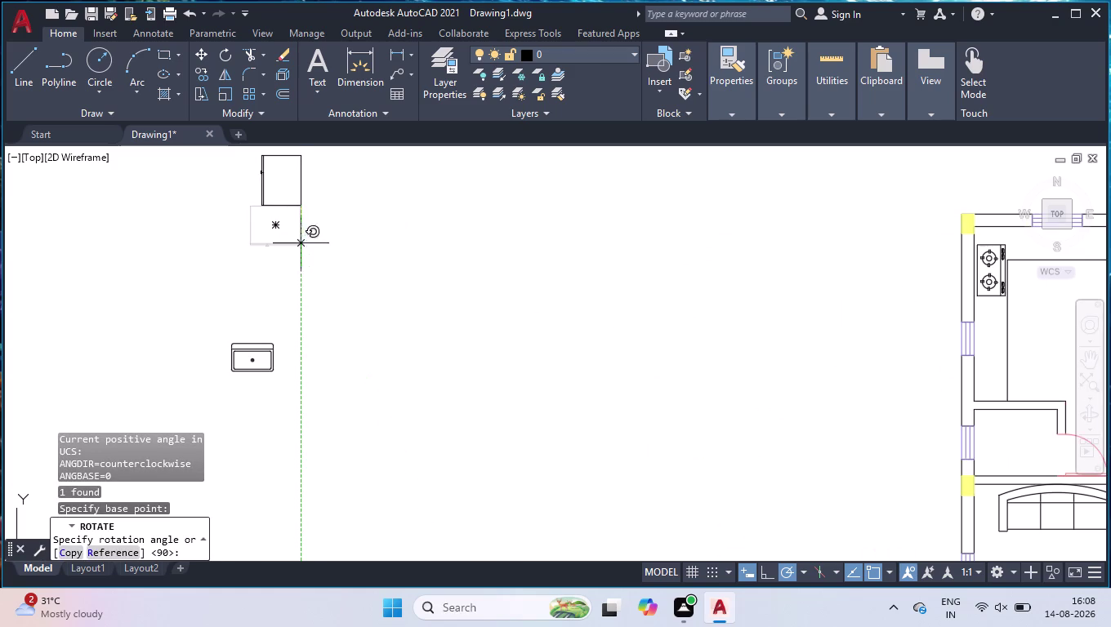
click(298, 276)
Select the sink and rotate it upright.
drag(301, 277, 300, 286)
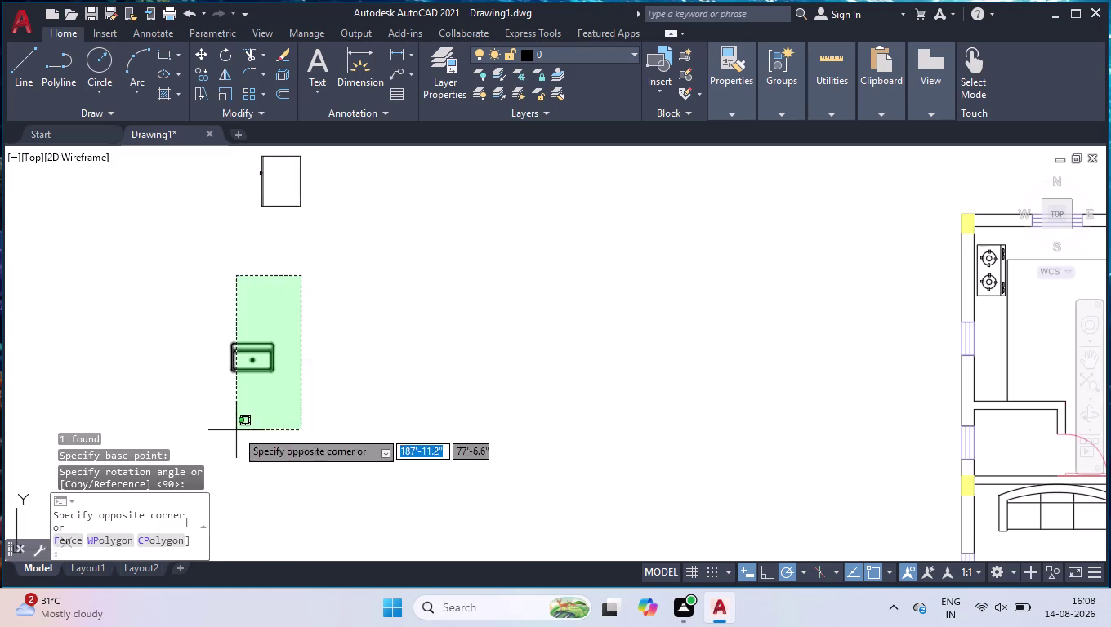
click(236, 431)
text(ro)
key(Return)
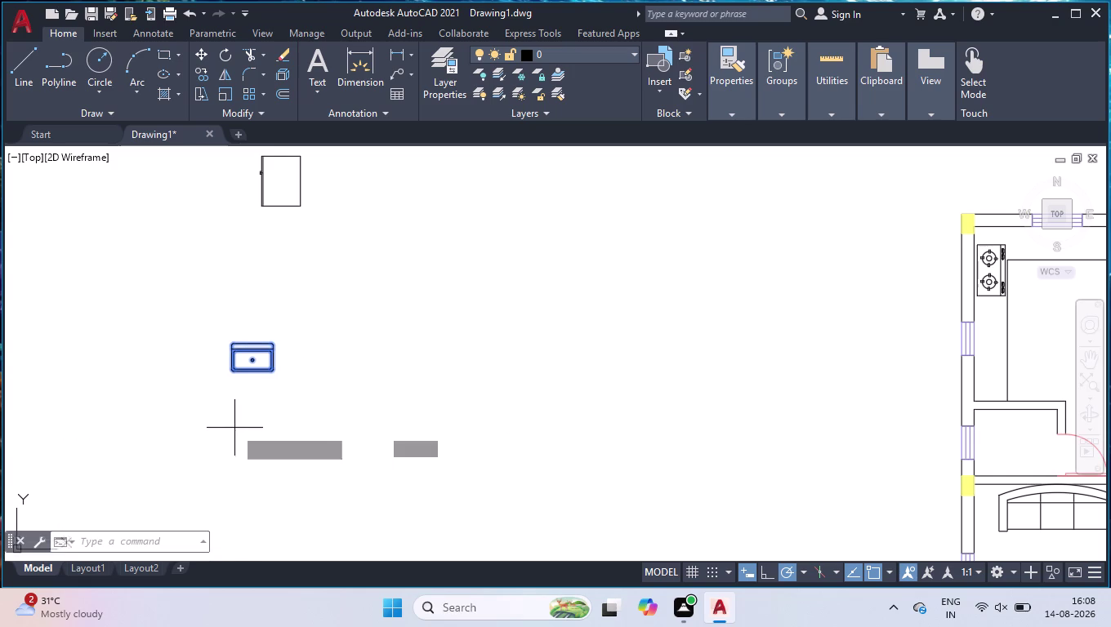
click(254, 342)
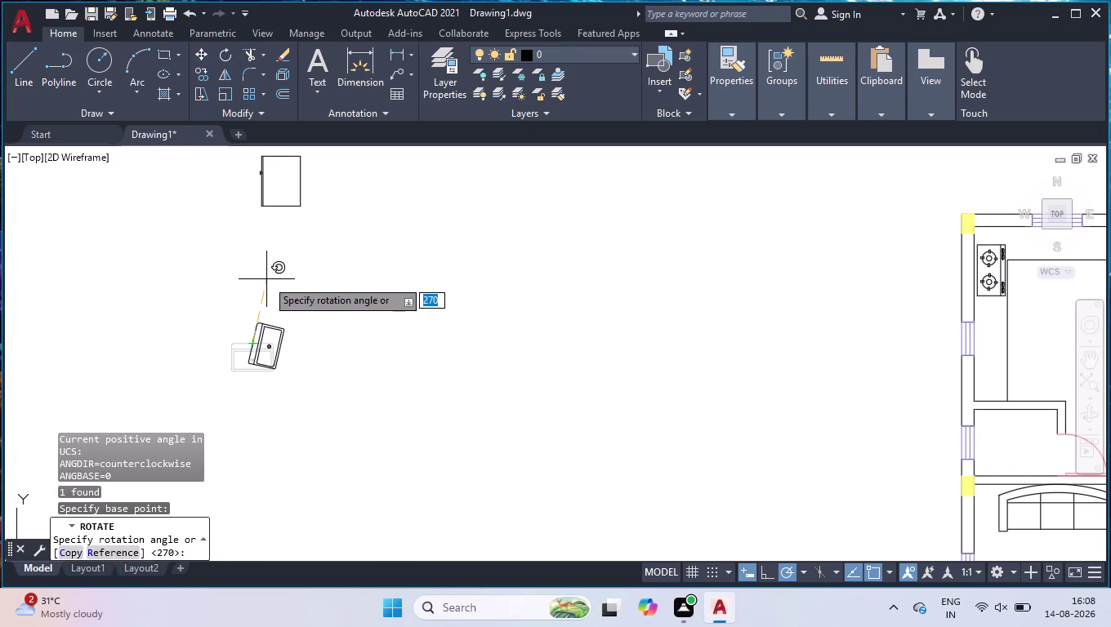
click(254, 265)
click(279, 205)
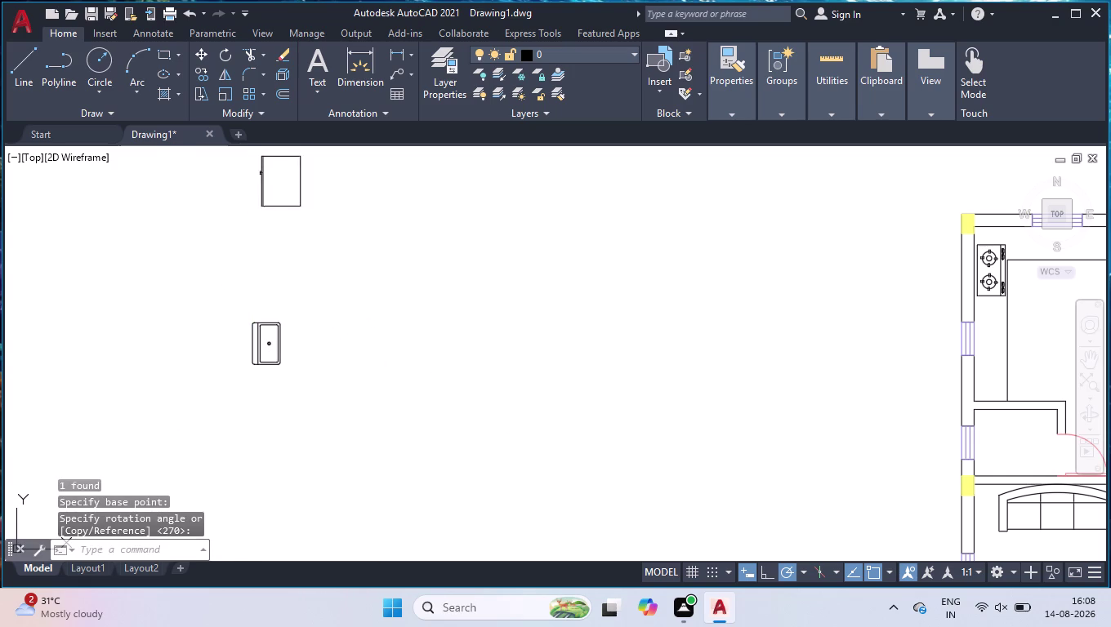
Move the rectangular unit into the kitchen against the wall beside the dining area.
click(300, 154)
scroll(down, 3)
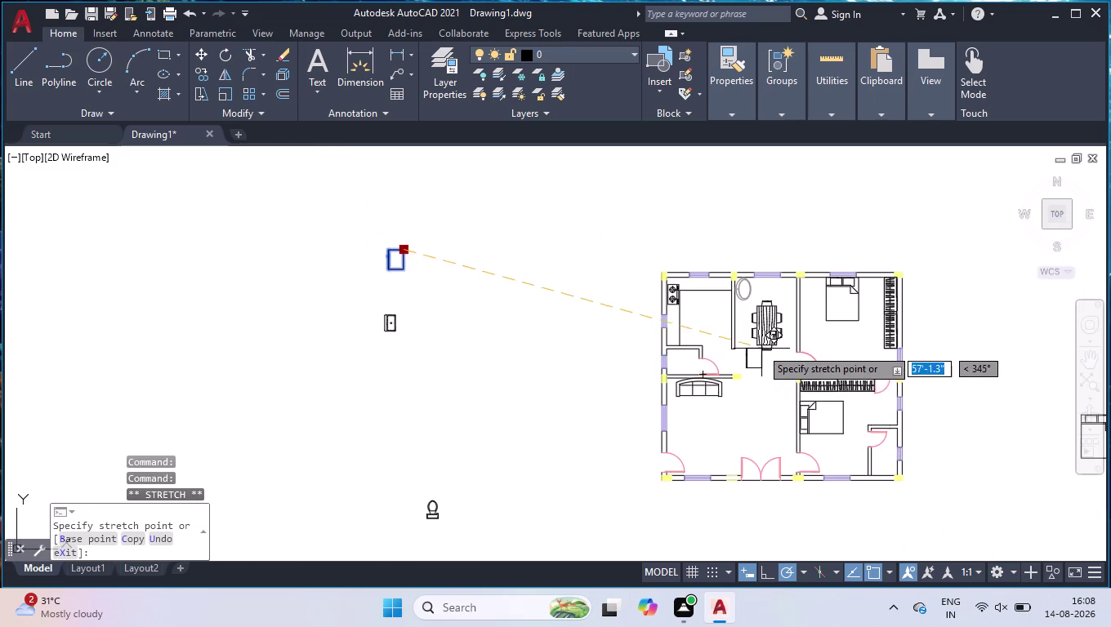
scroll(up, 3)
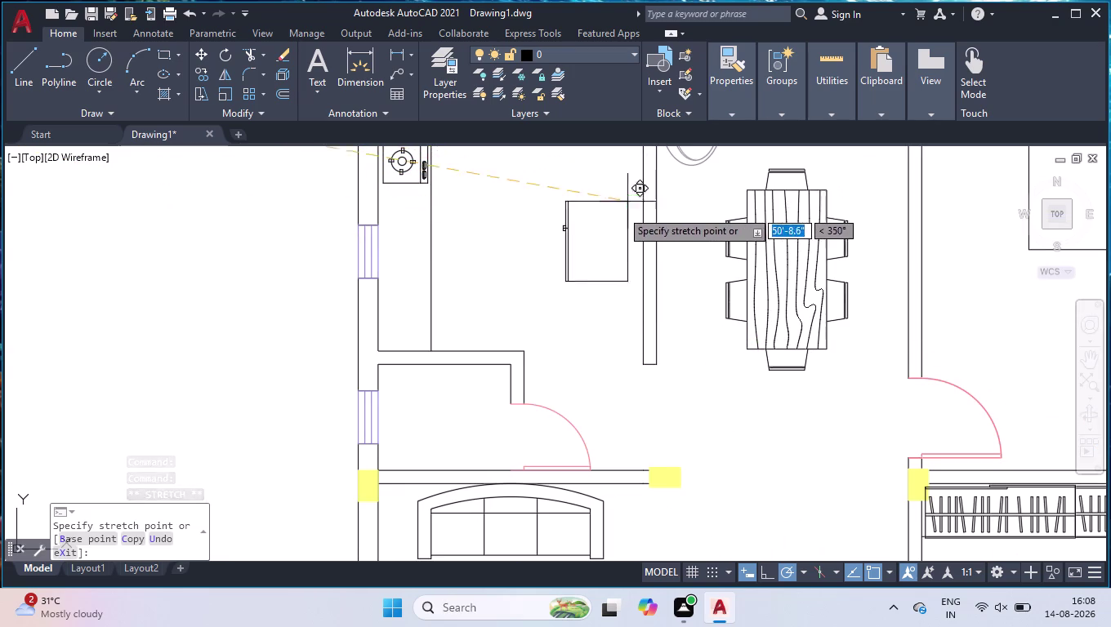
scroll(down, 3)
scroll(up, 3)
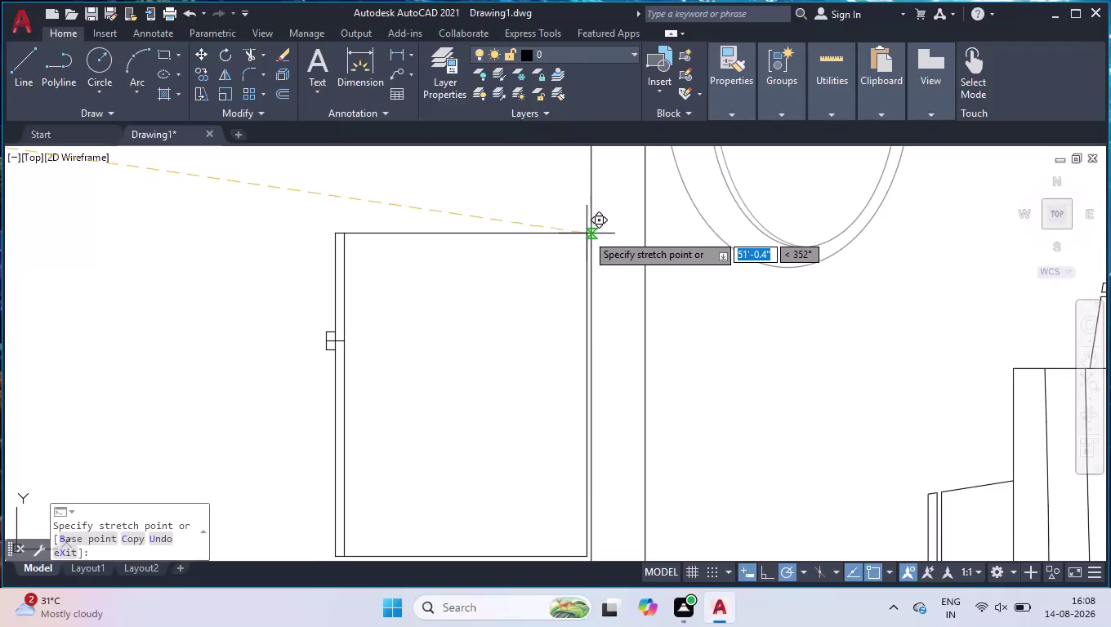
click(590, 232)
scroll(down, 3)
scroll(down, 3)
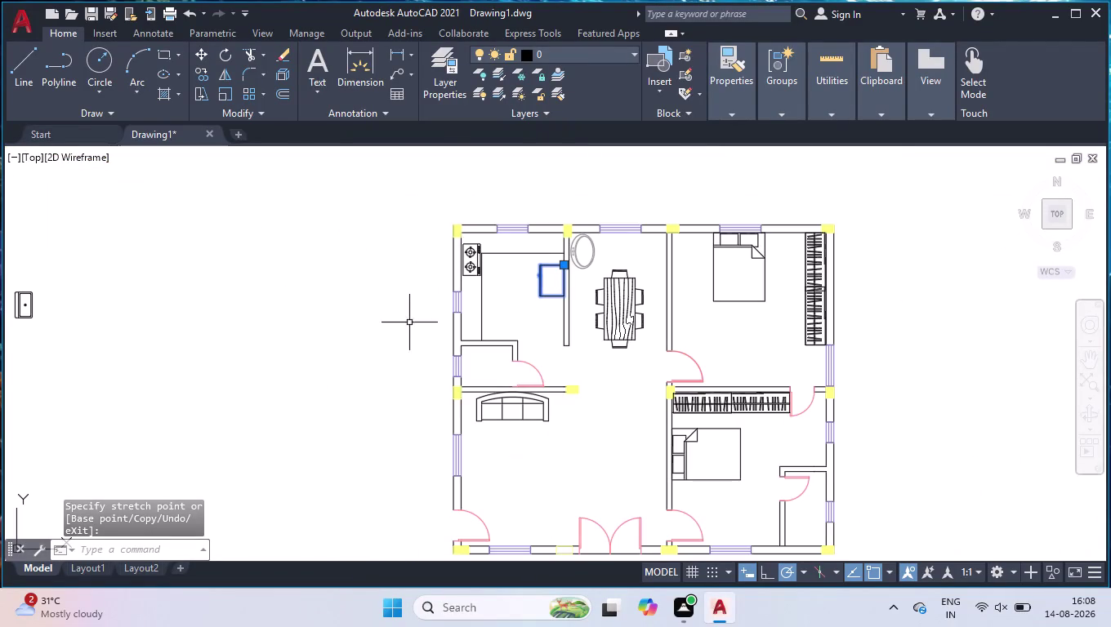
click(585, 289)
click(538, 287)
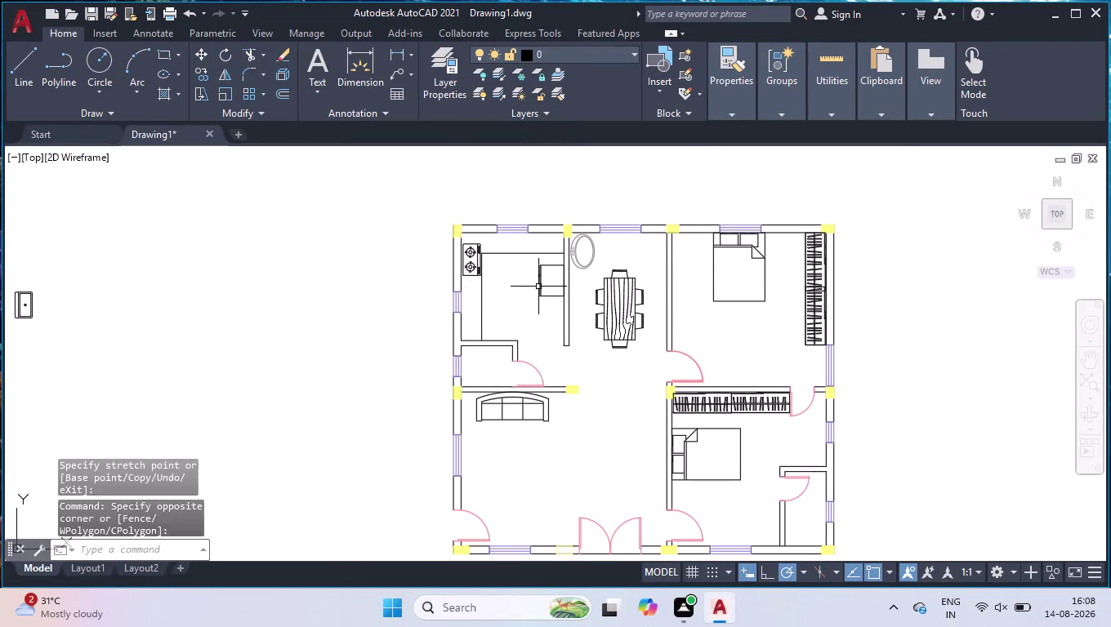
Move the sink against the kitchen's left wall below the stove.
scroll(down, 3)
click(178, 248)
click(120, 352)
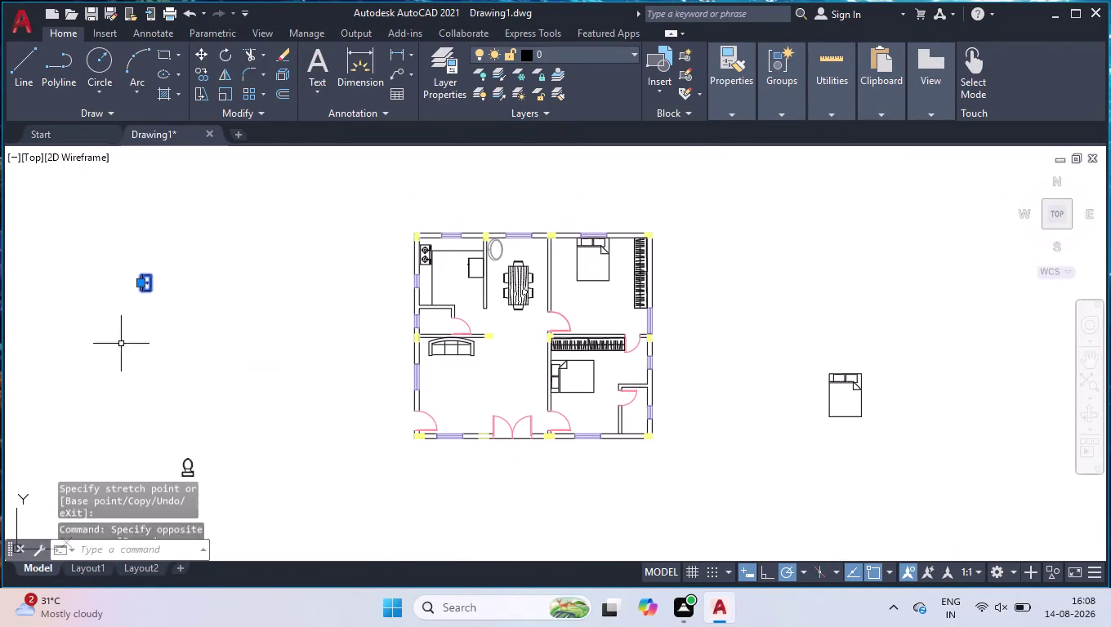
click(143, 285)
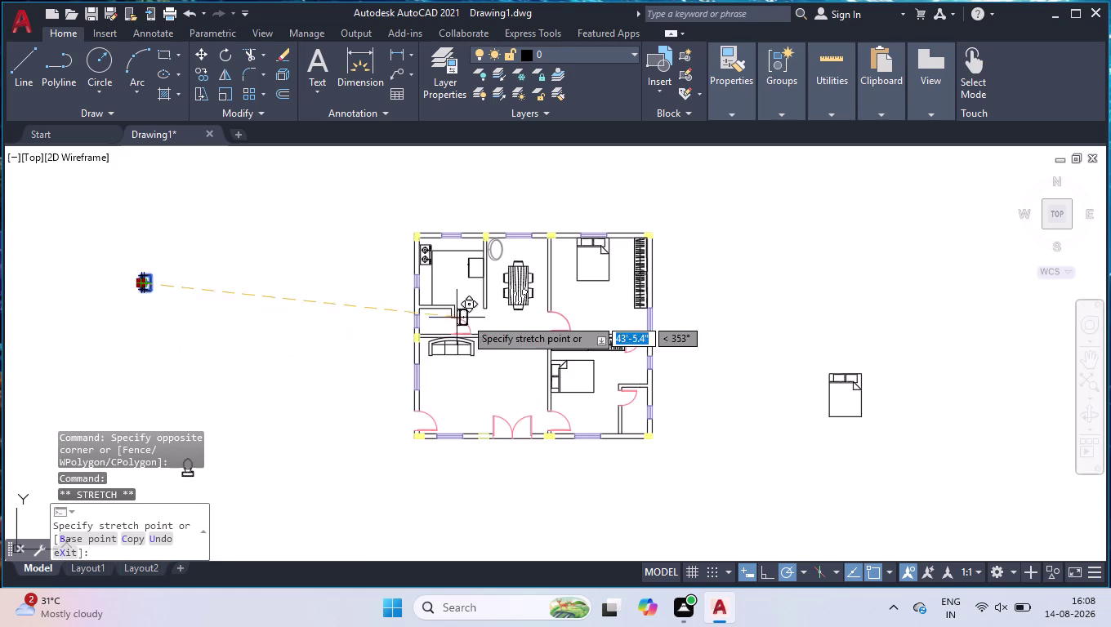
scroll(up, 3)
scroll(down, 3)
scroll(up, 3)
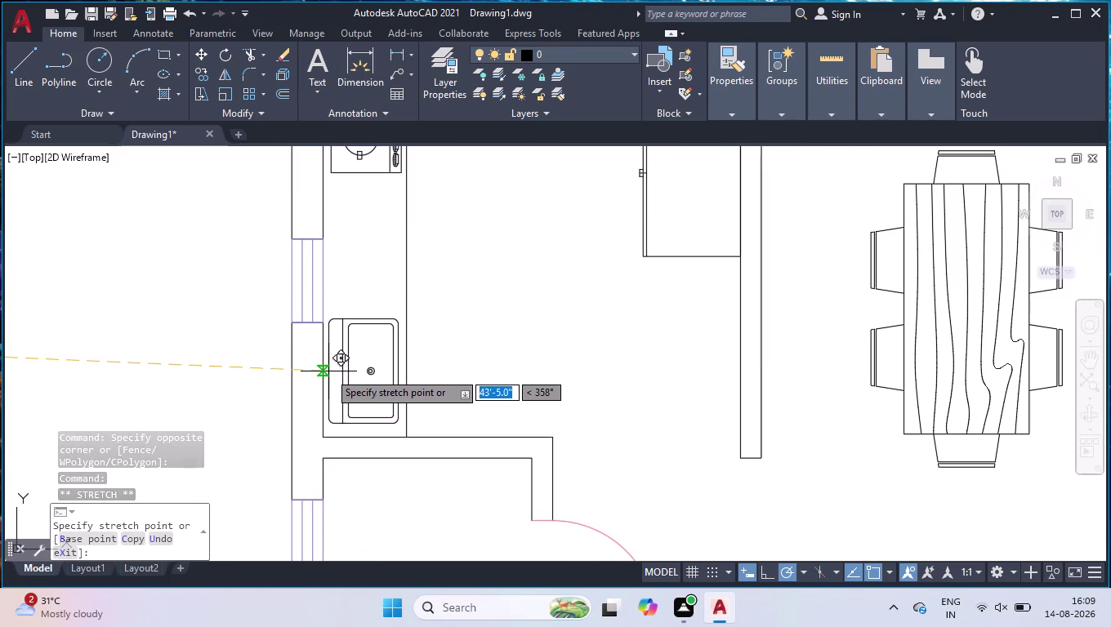
click(327, 368)
scroll(down, 3)
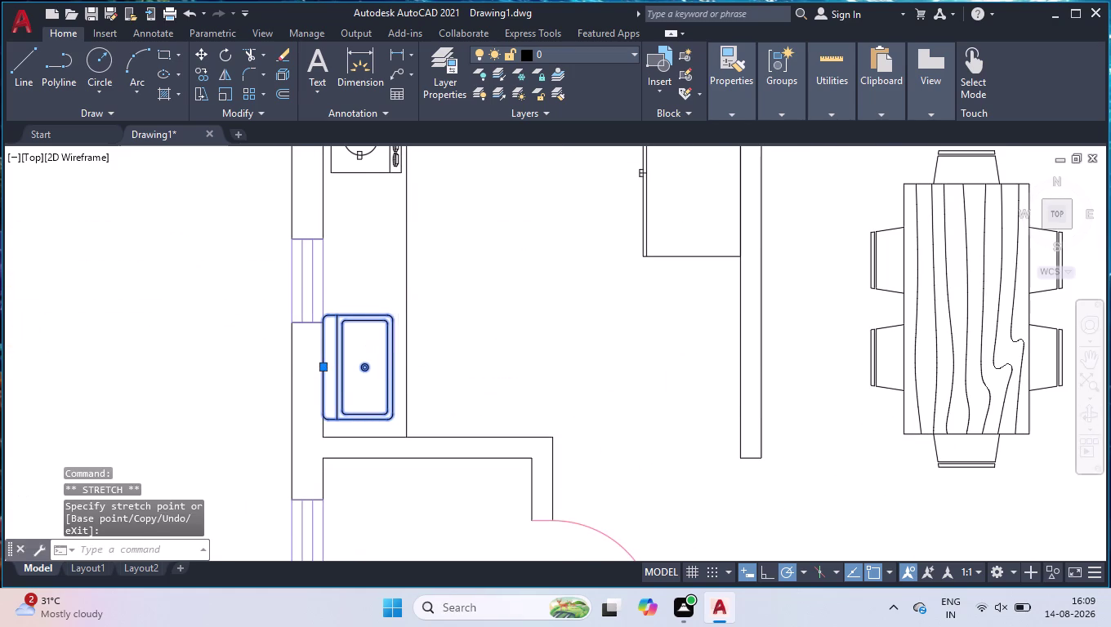
click(430, 310)
click(362, 360)
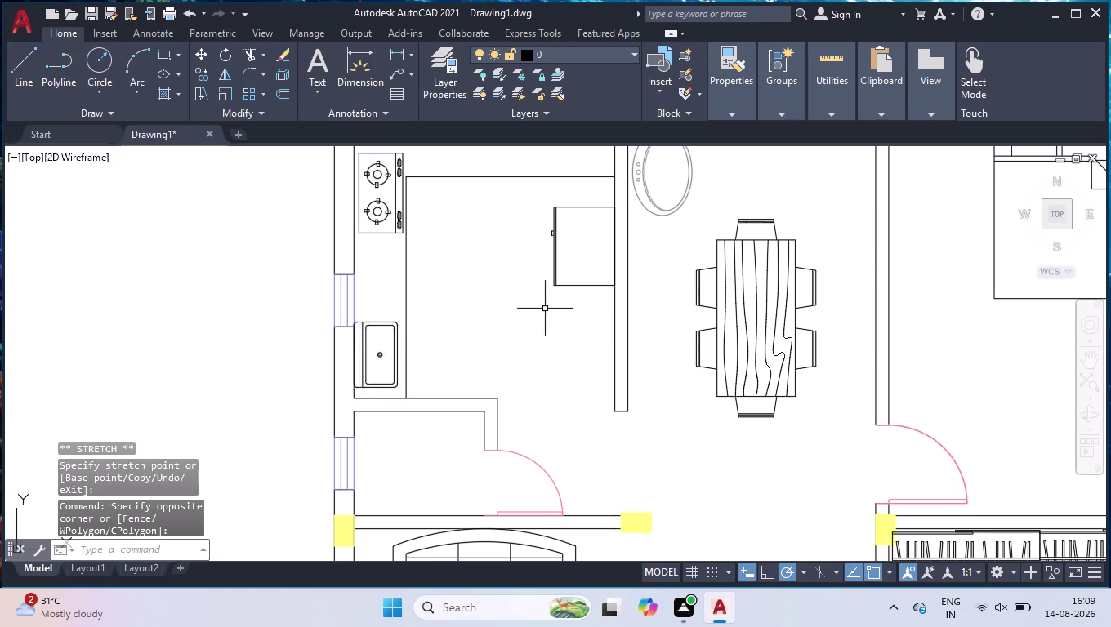
Move the toilet against the bottom wall of the toilet room.
scroll(down, 3)
scroll(down, 3)
scroll(up, 3)
scroll(down, 3)
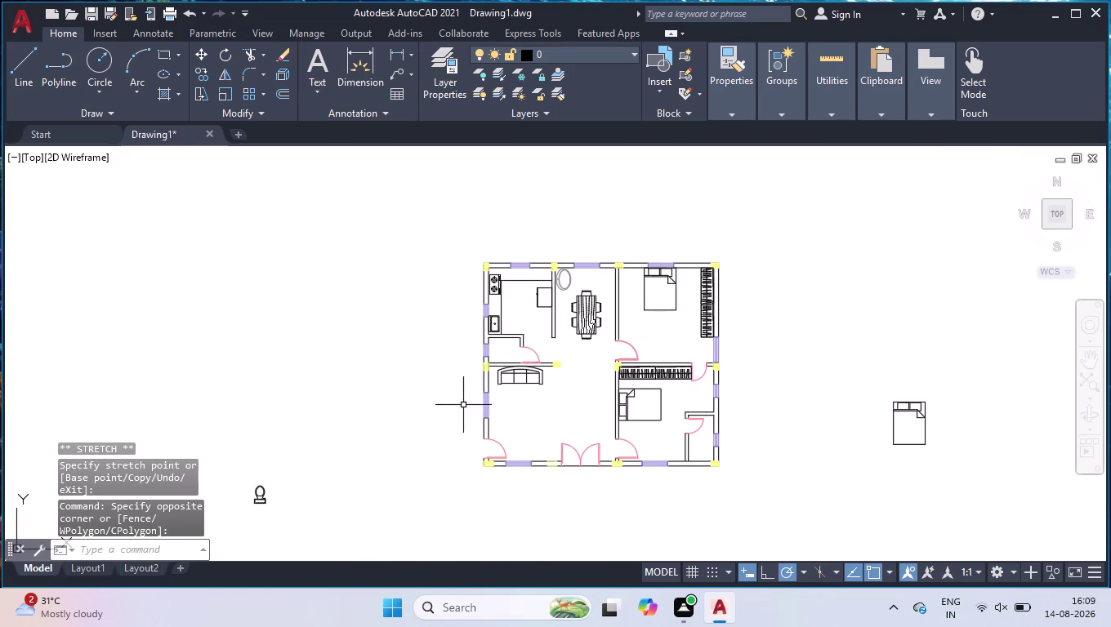
click(257, 502)
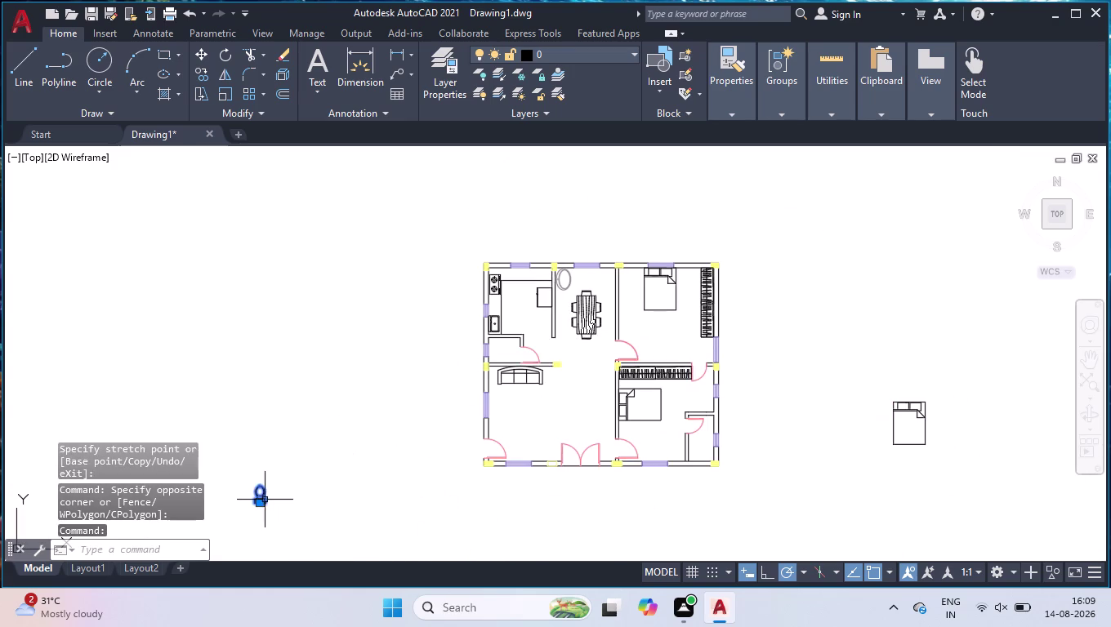
click(258, 503)
scroll(up, 3)
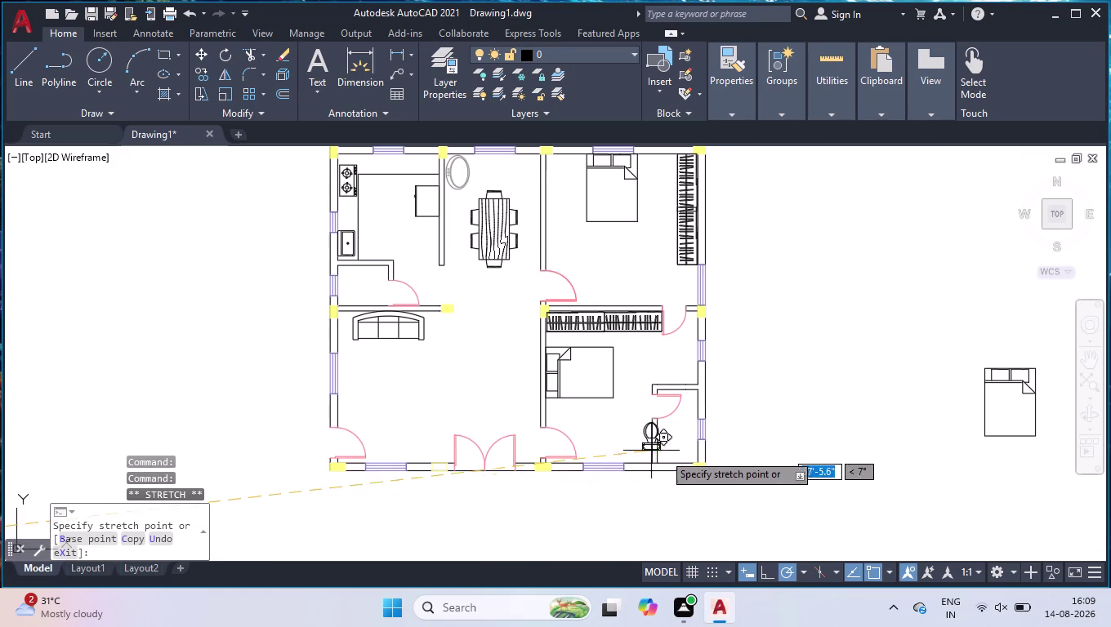
scroll(up, 3)
scroll(down, 3)
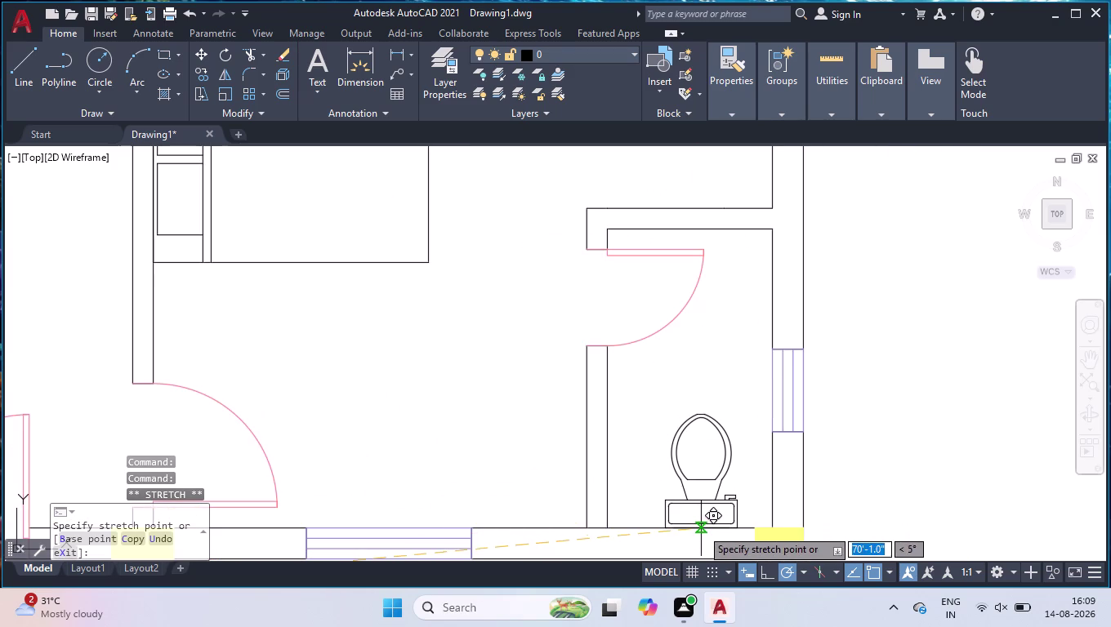
click(701, 529)
Rotate the small fixture above the plan a quarter turn.
scroll(down, 3)
scroll(down, 3)
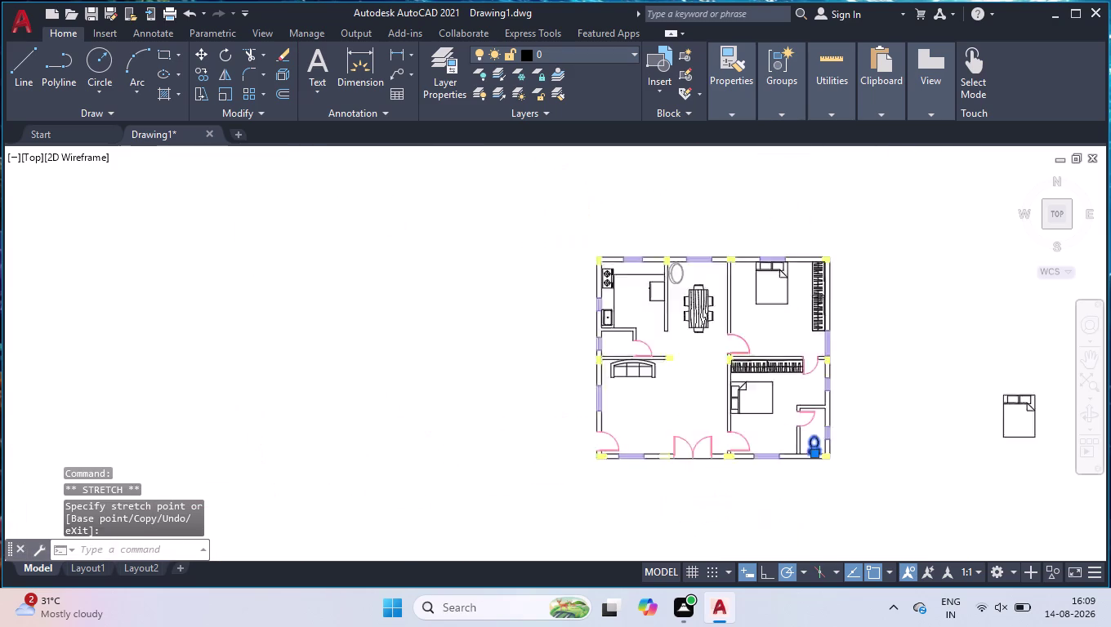
scroll(down, 3)
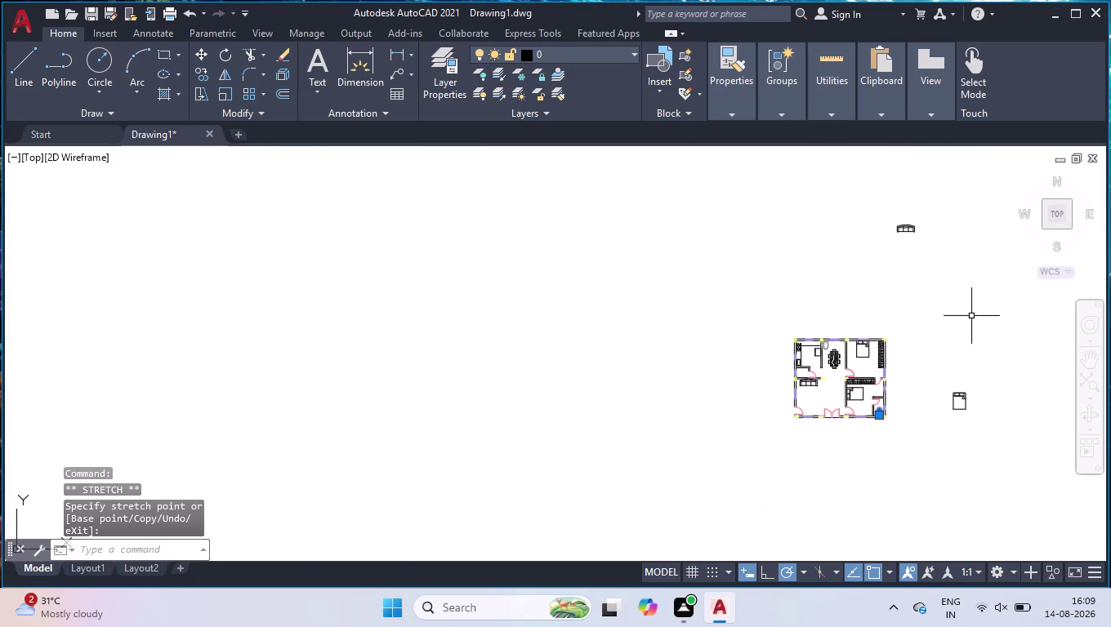
click(945, 204)
click(890, 253)
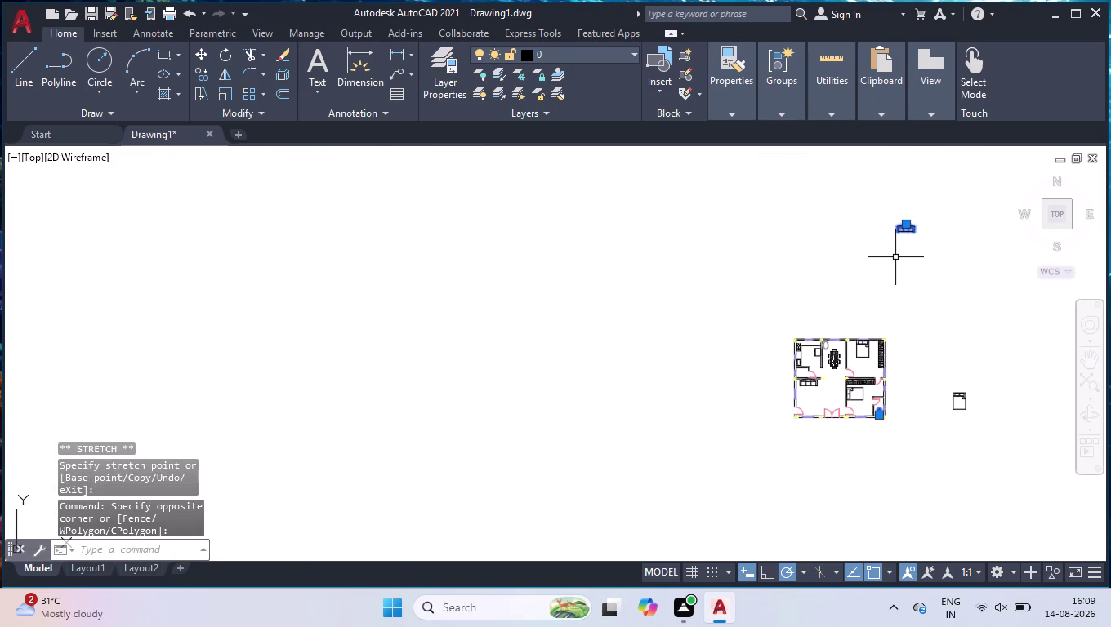
key(r)
key(o)
key(Return)
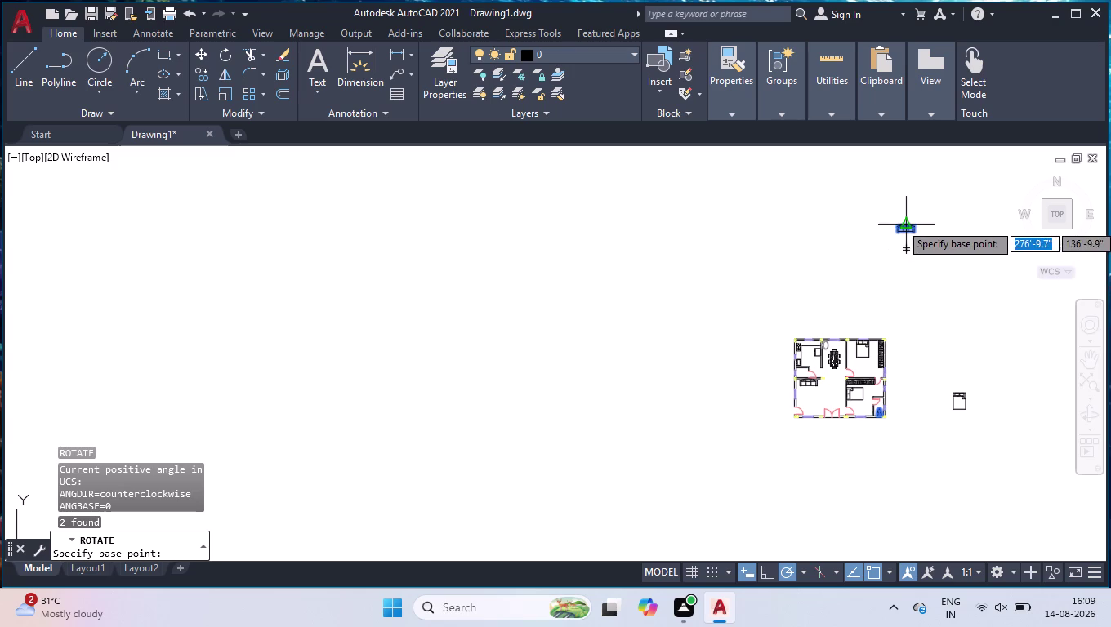
click(905, 223)
click(904, 203)
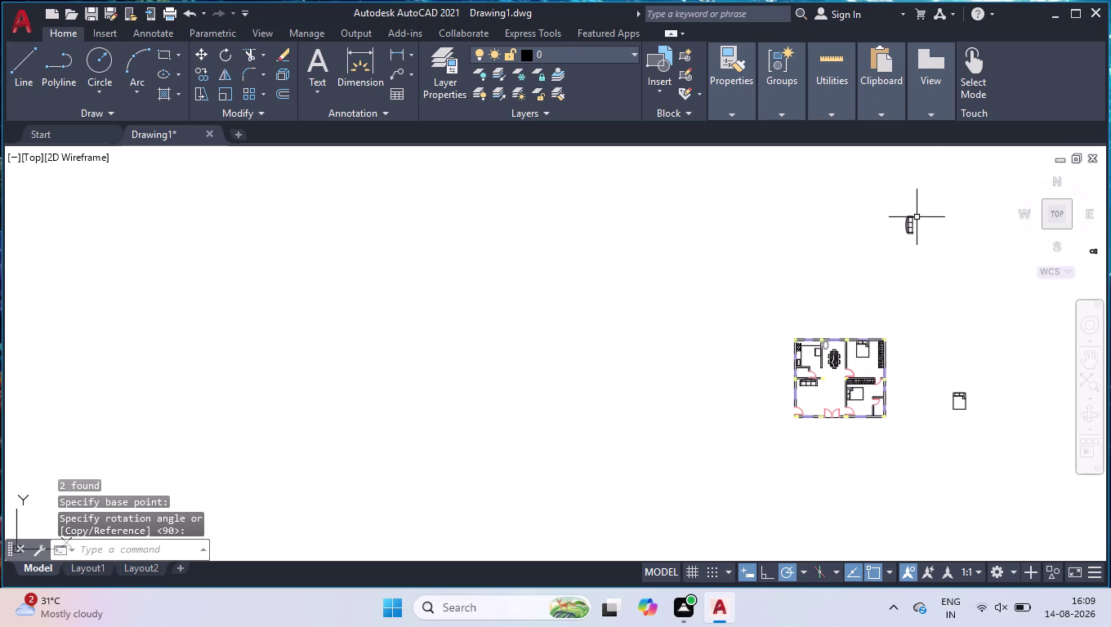
Move the rotated piece into the plan, finishing the sofa stretch against the living-room wall.
click(910, 220)
click(908, 222)
scroll(up, 3)
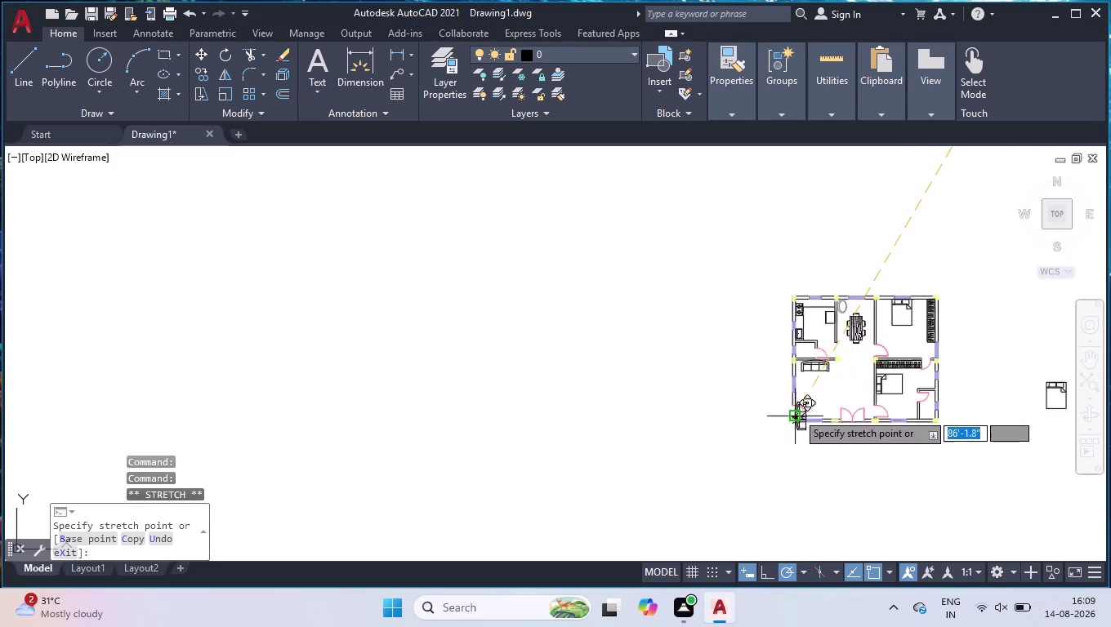
scroll(up, 3)
scroll(up, 3)
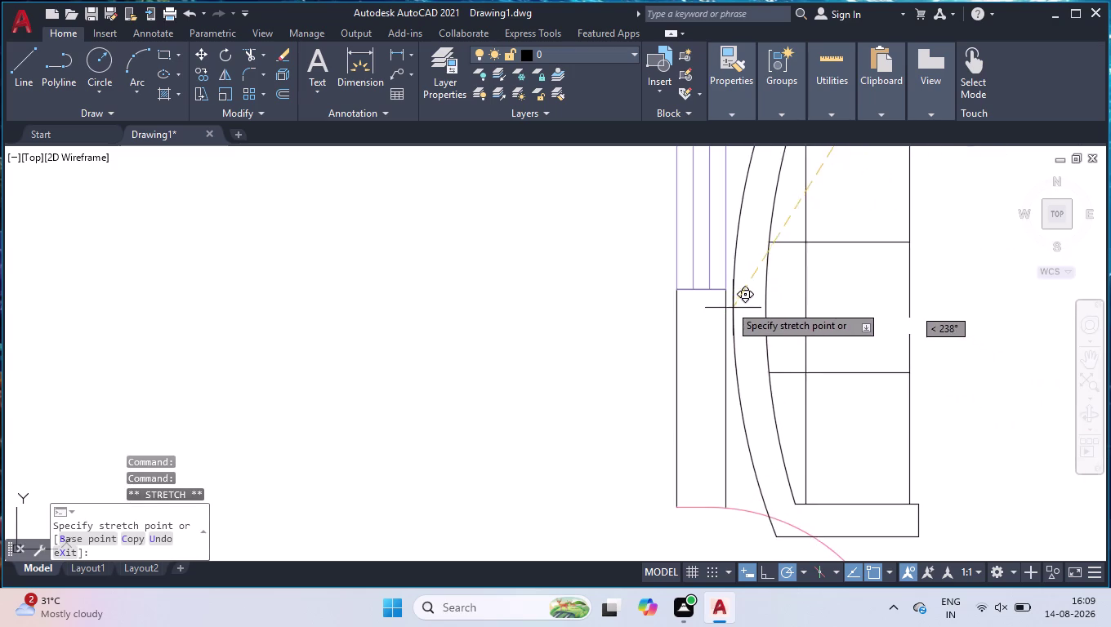
scroll(down, 3)
scroll(down, 3)
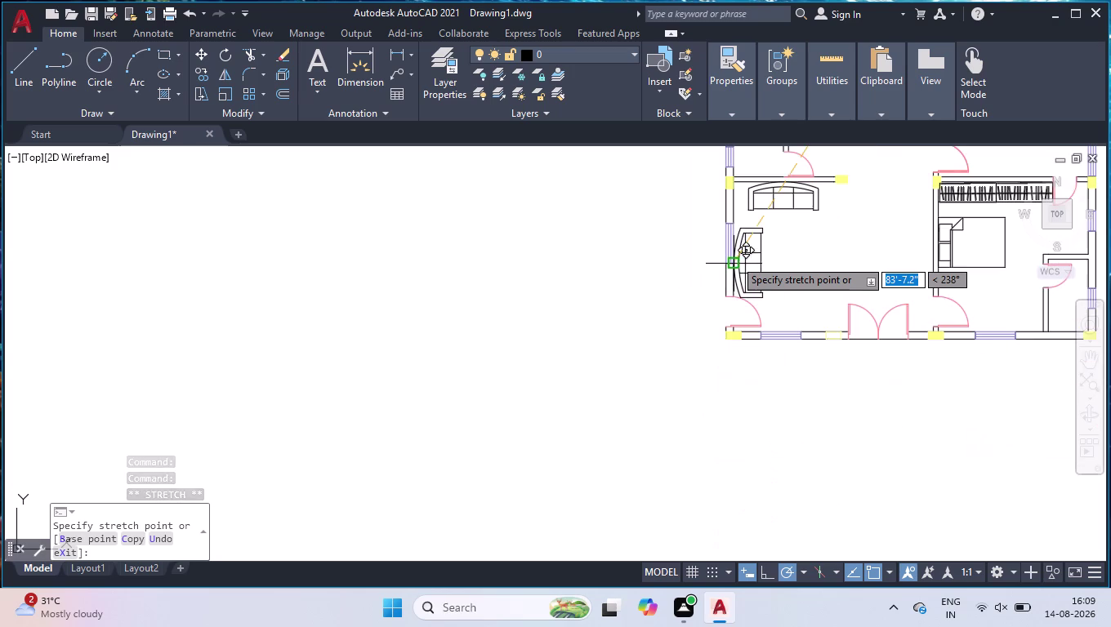
click(735, 253)
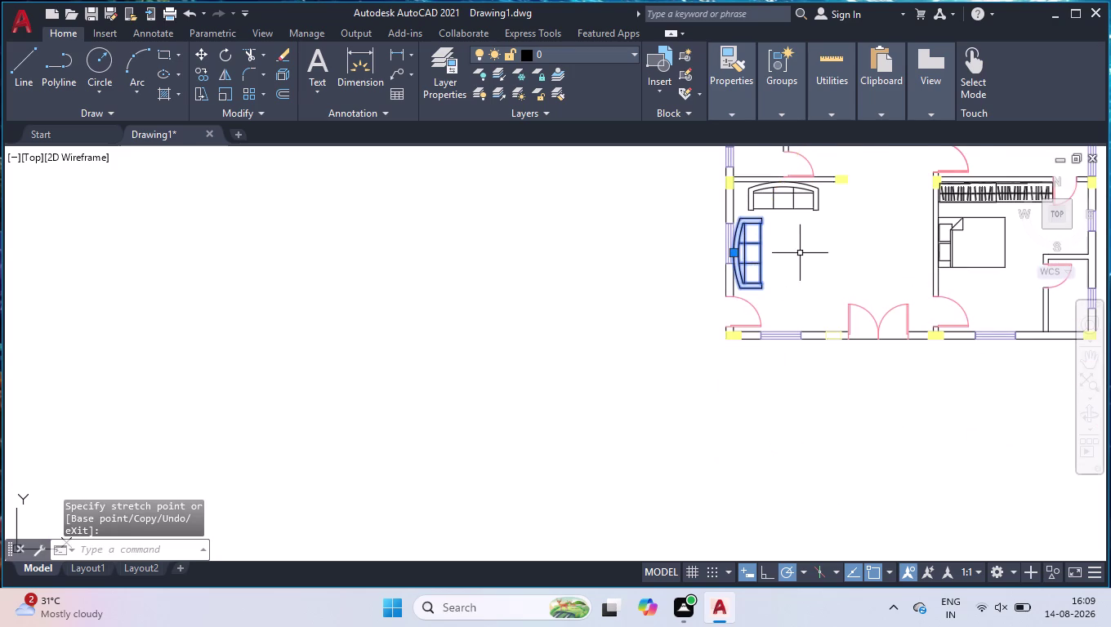
Delete the stray object lying to the right of the plan.
scroll(down, 3)
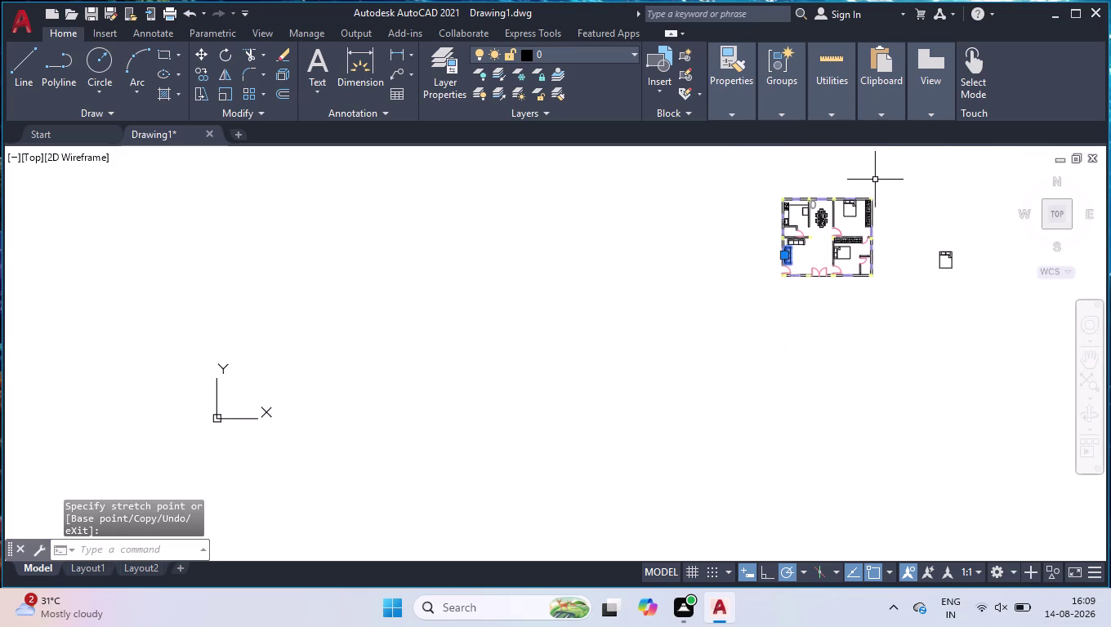
click(878, 180)
click(744, 299)
click(961, 231)
click(921, 300)
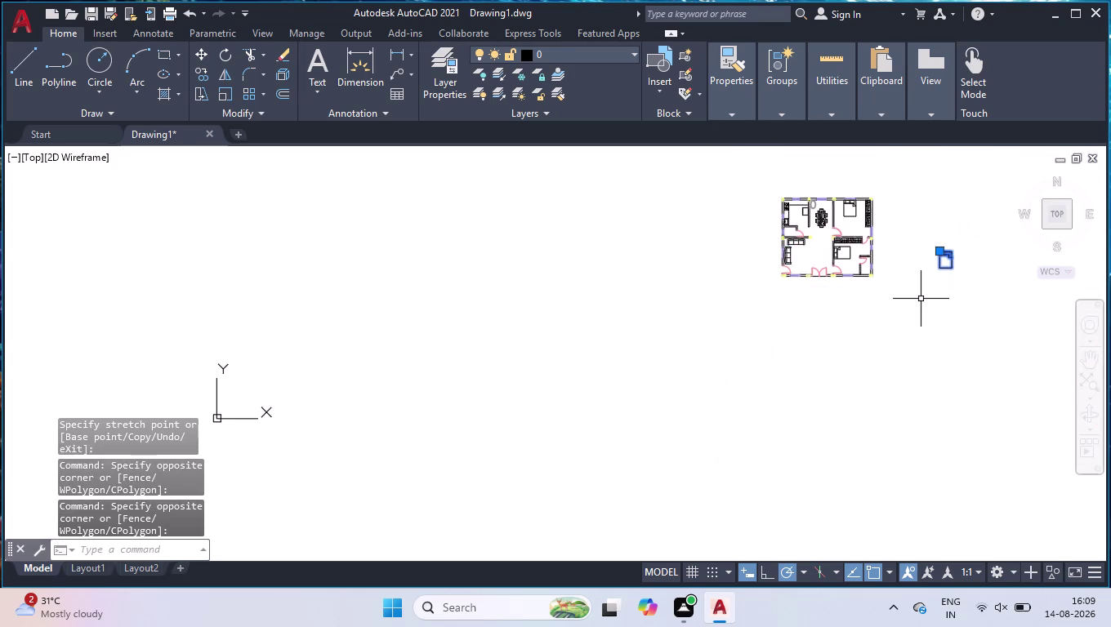
key(Delete)
scroll(up, 3)
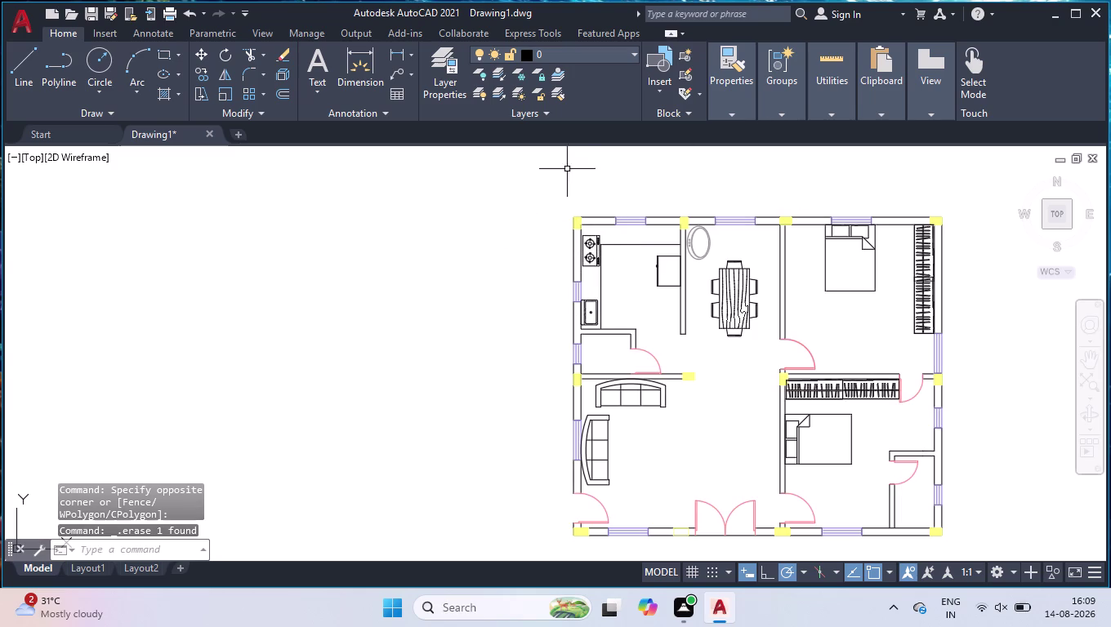
Unlock the furniture layer from the Layer dropdown.
click(566, 61)
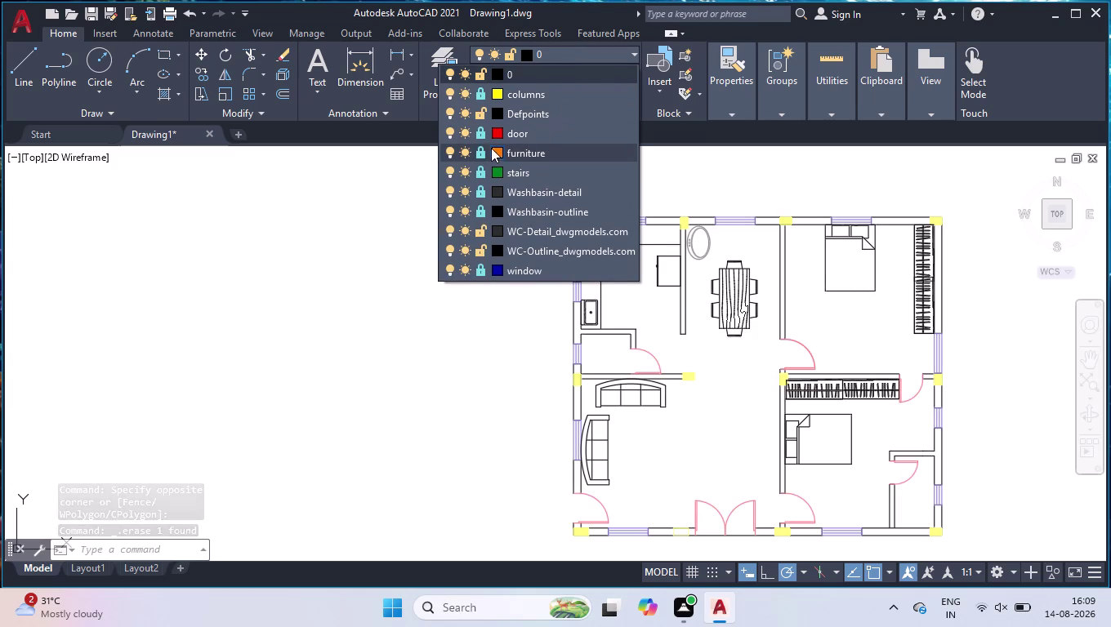
click(484, 149)
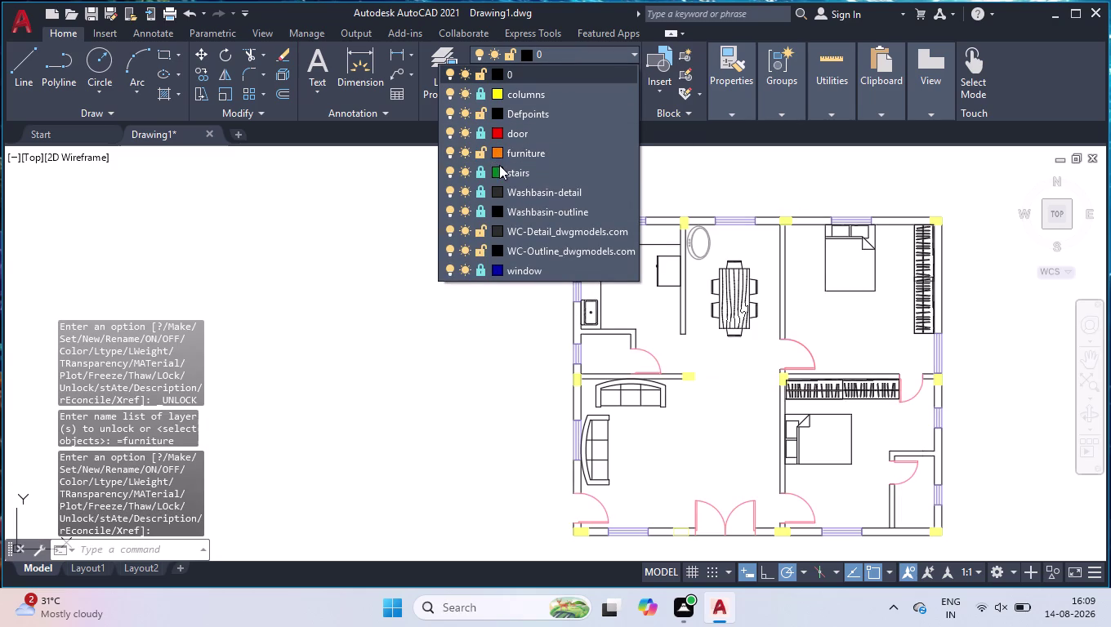
click(547, 151)
scroll(up, 3)
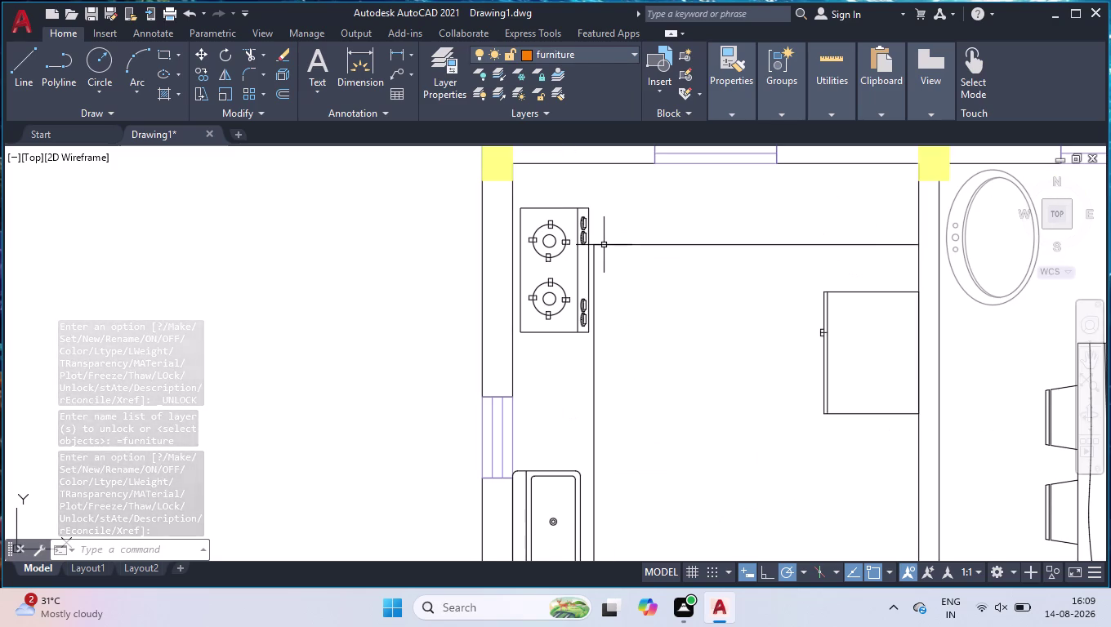
Select the kitchen stove and counter lines.
drag(643, 213, 640, 224)
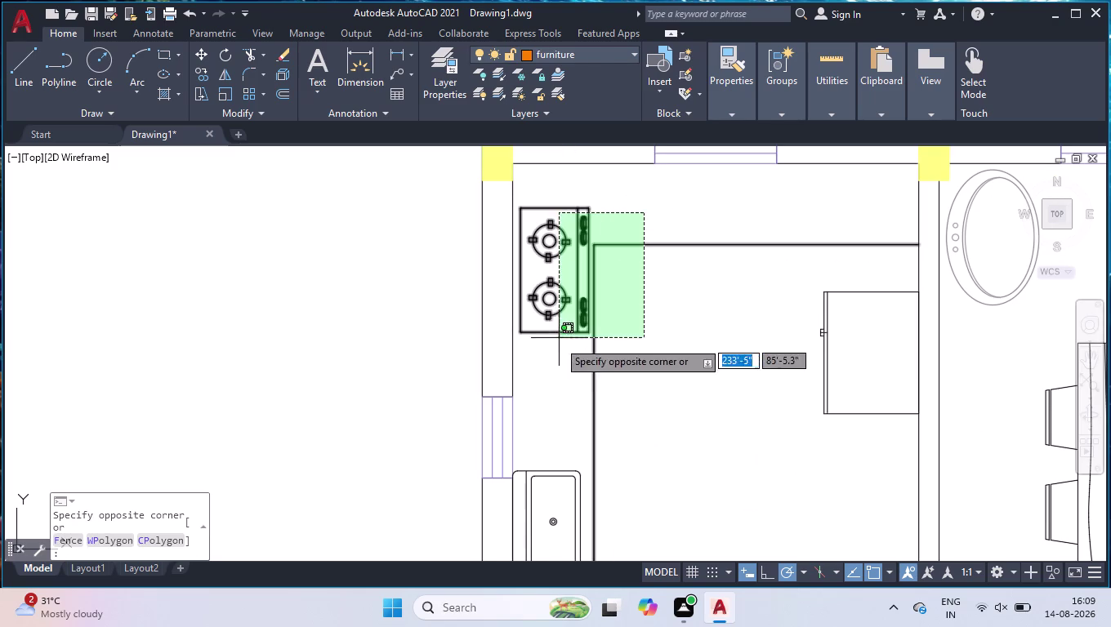
click(562, 497)
click(827, 271)
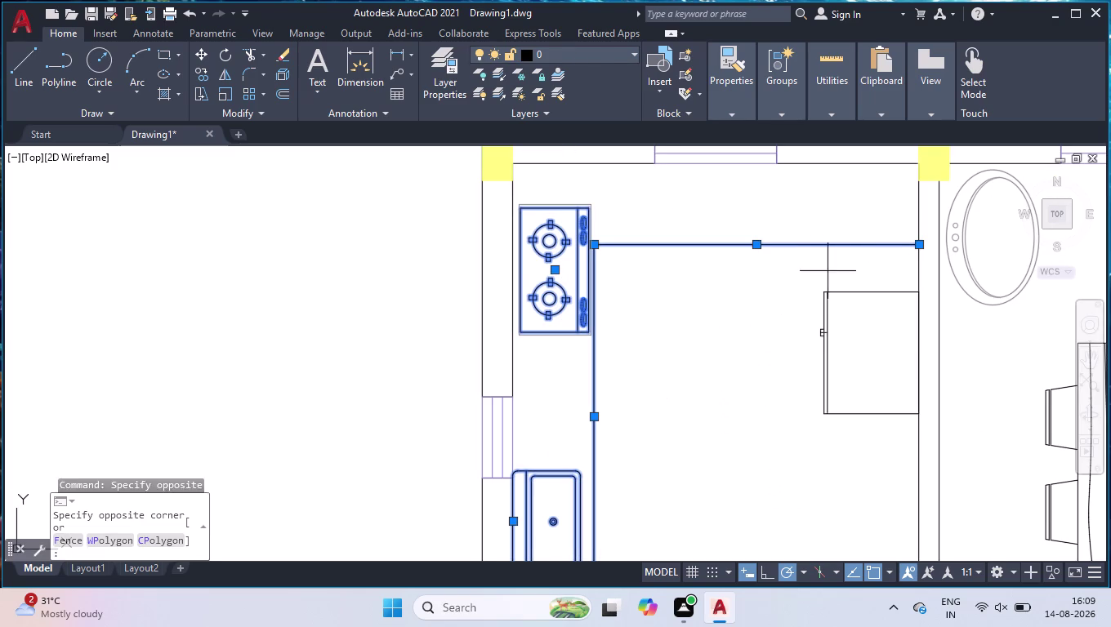
click(809, 403)
scroll(down, 3)
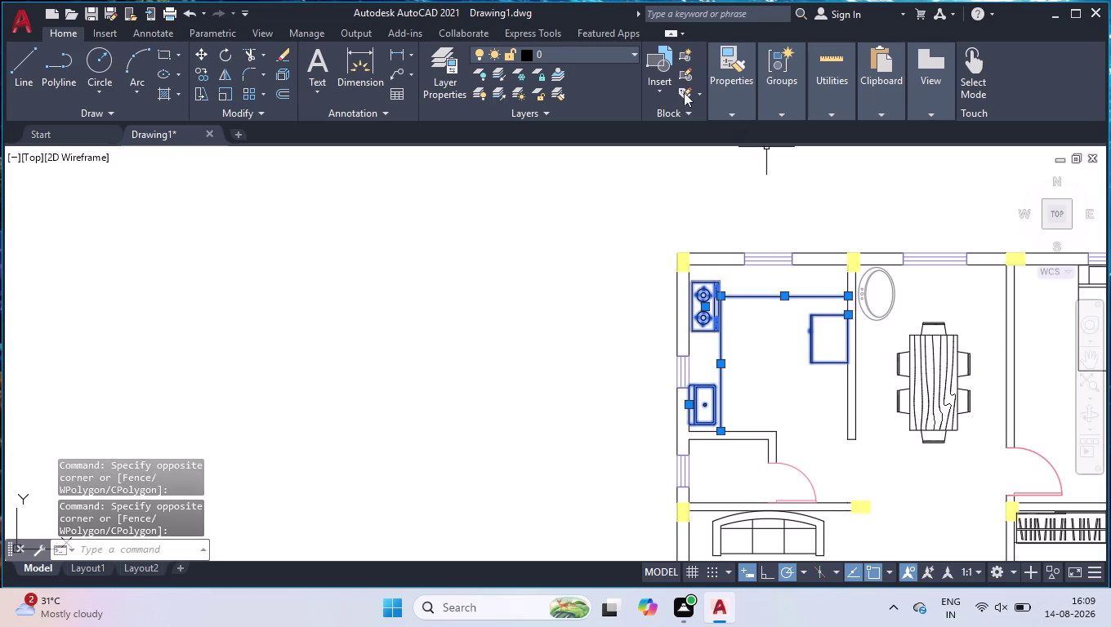
Unlock the Washbasin-outline layer.
click(639, 58)
click(636, 58)
click(636, 57)
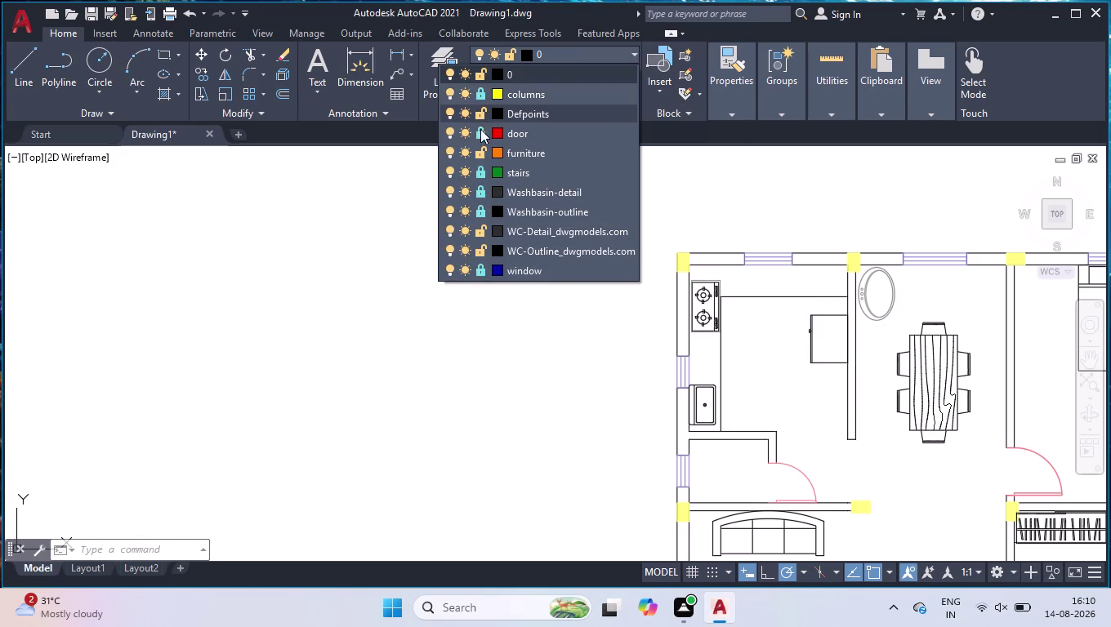
click(483, 190)
click(479, 210)
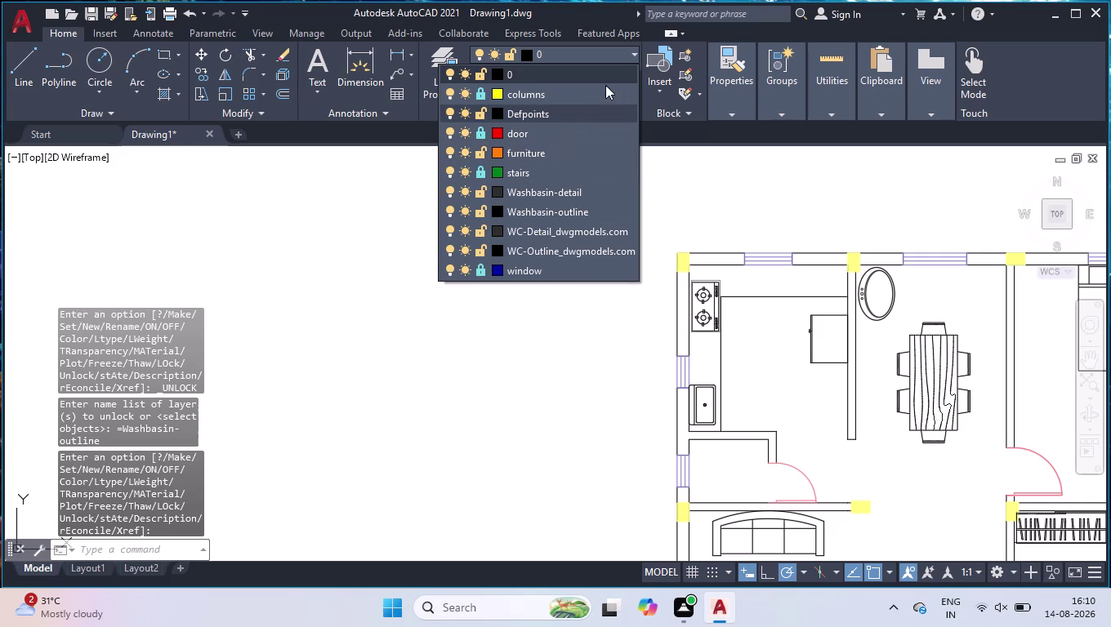
click(629, 56)
Select the stove, desk and washbasin, try Select Similar, then clear the selection.
drag(752, 278, 752, 286)
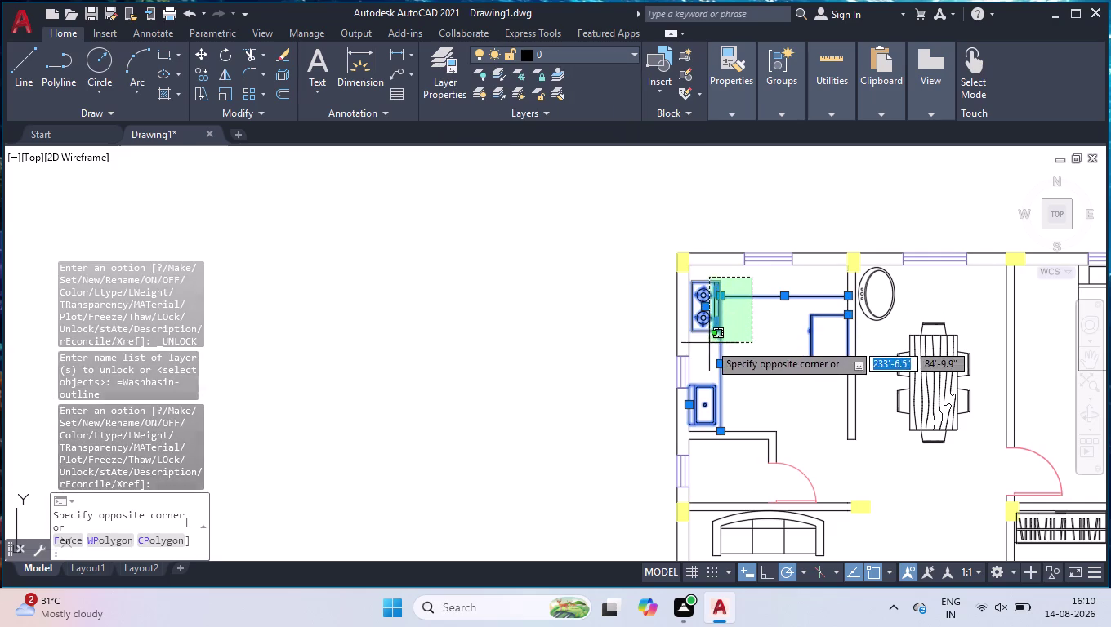
click(771, 326)
click(915, 294)
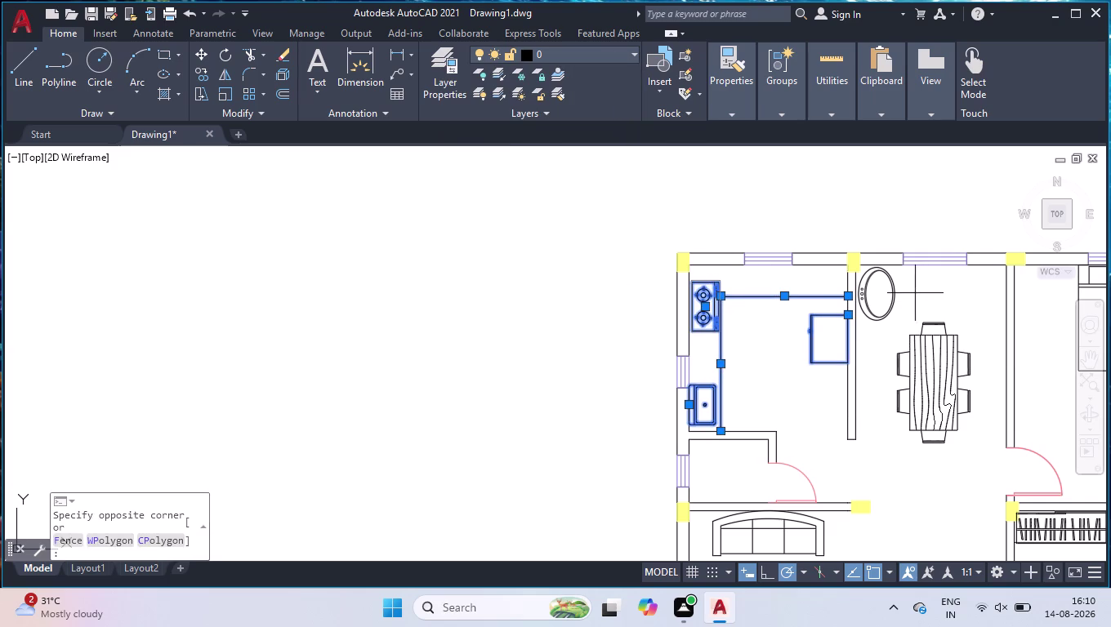
click(874, 293)
right_click(933, 322)
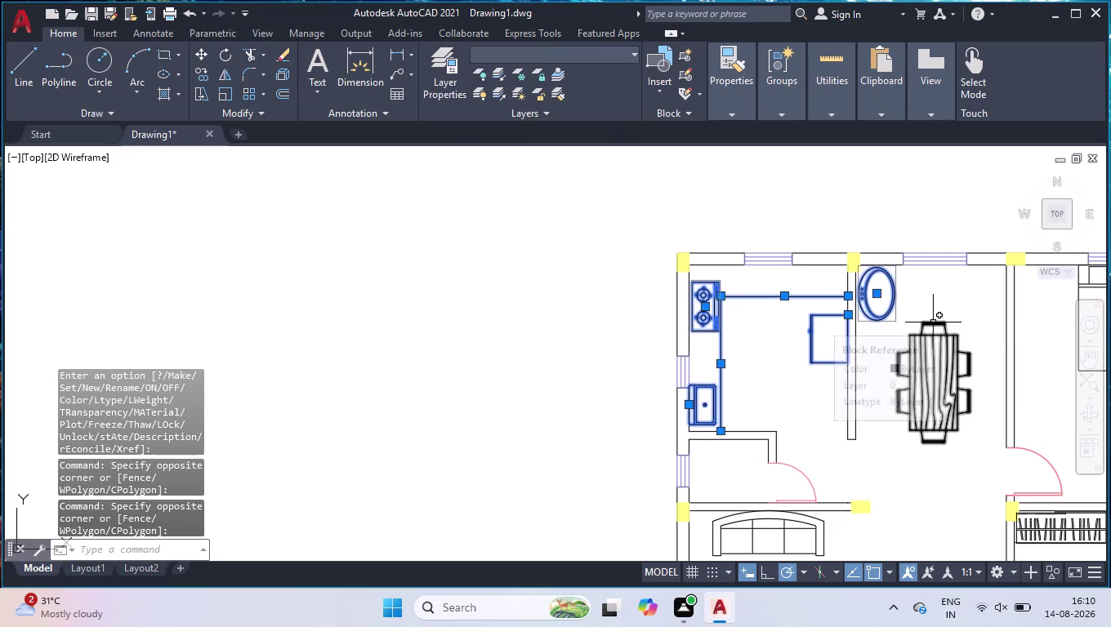
click(957, 444)
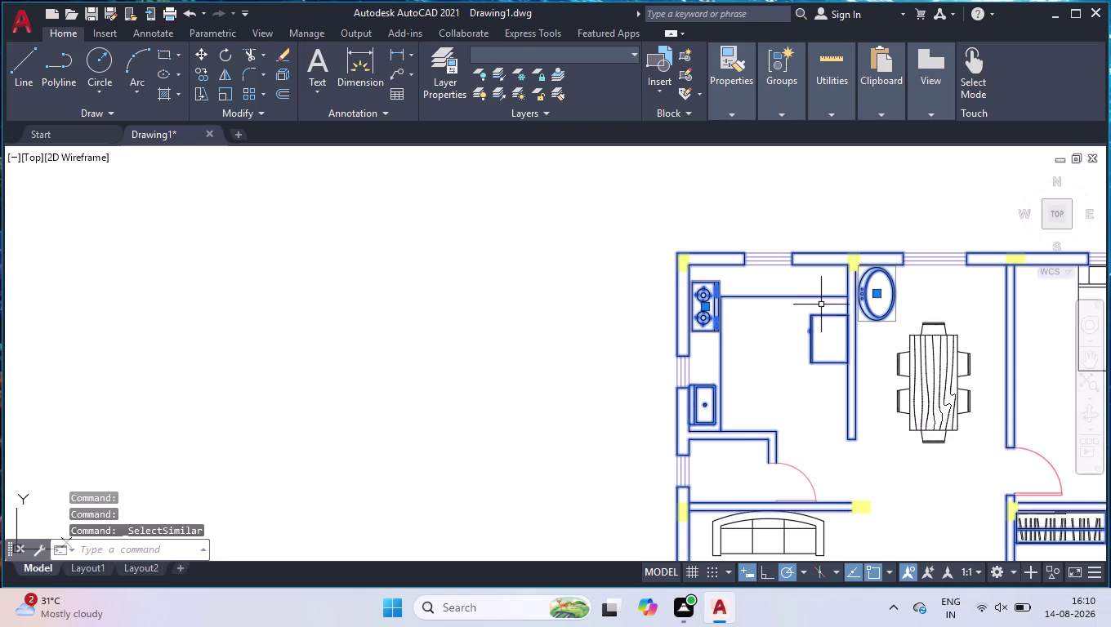
scroll(down, 3)
scroll(up, 3)
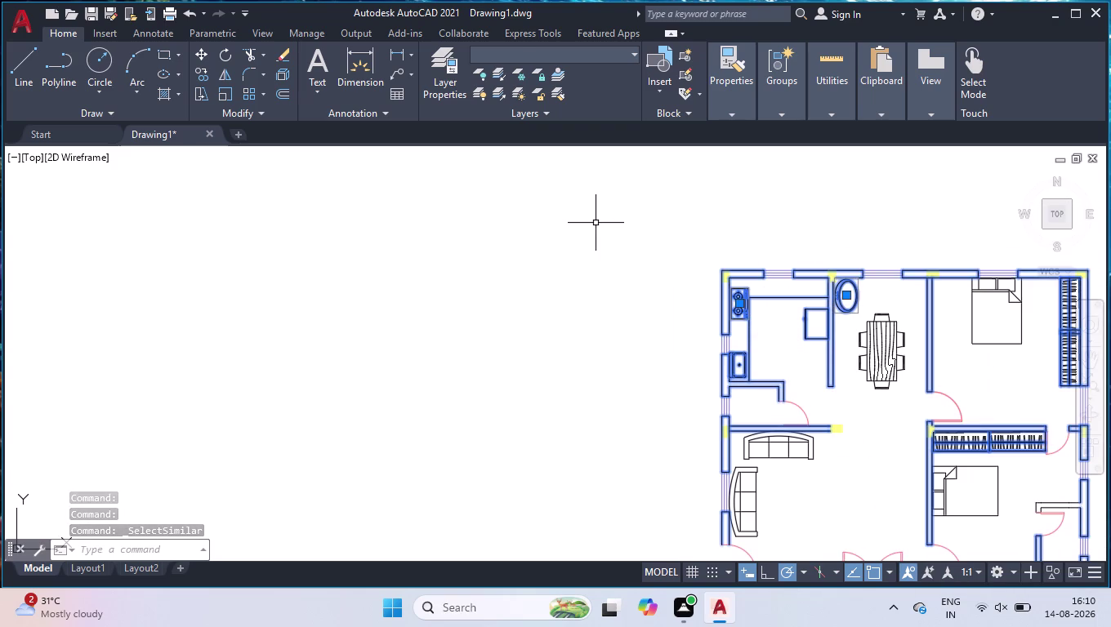
scroll(down, 3)
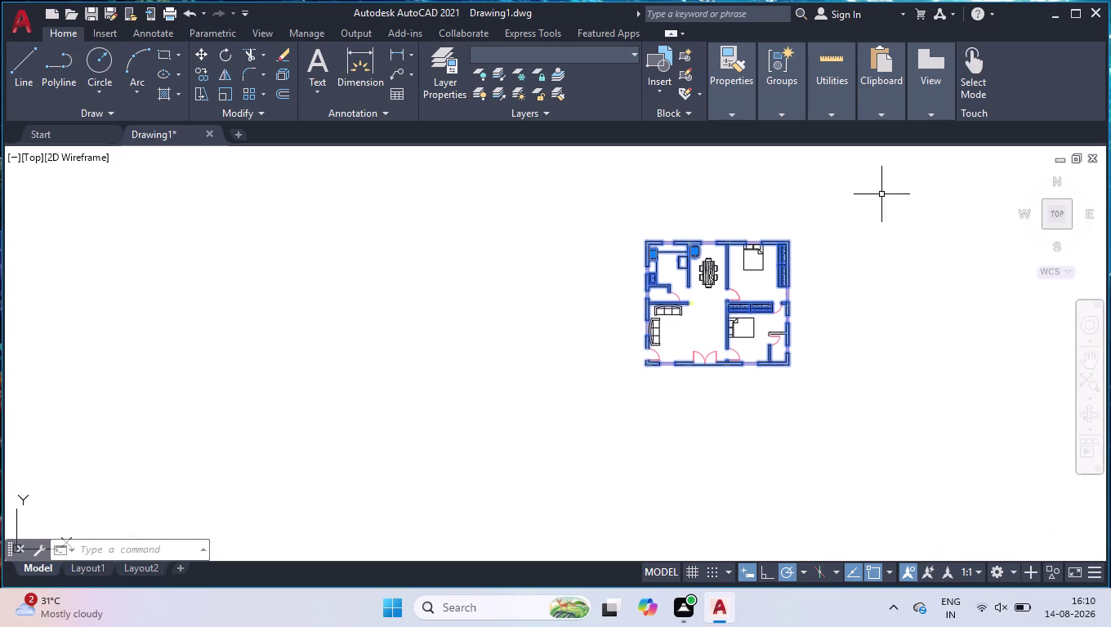
click(881, 194)
click(585, 391)
scroll(up, 3)
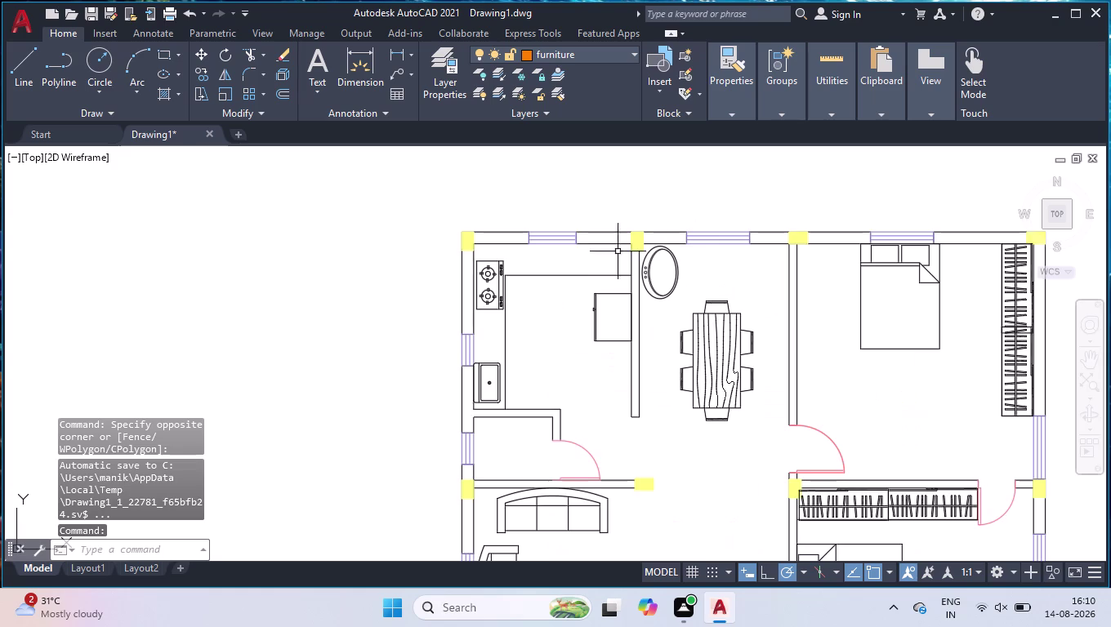
Reselect the kitchen counter, desk, round washbasin, and dining table with chairs.
click(576, 260)
click(497, 402)
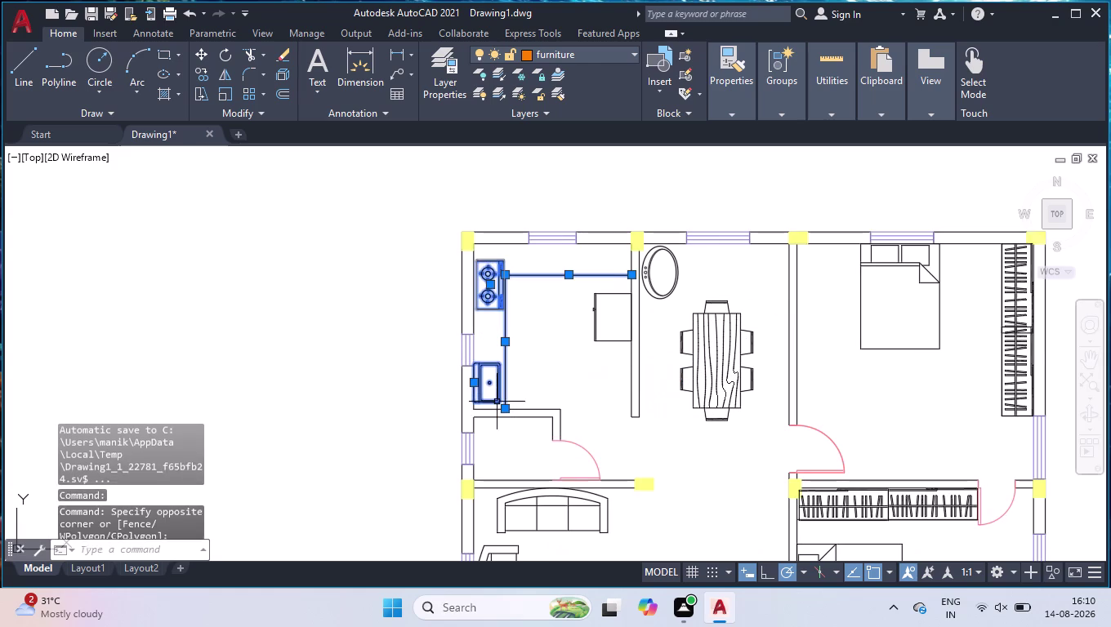
click(605, 281)
click(589, 373)
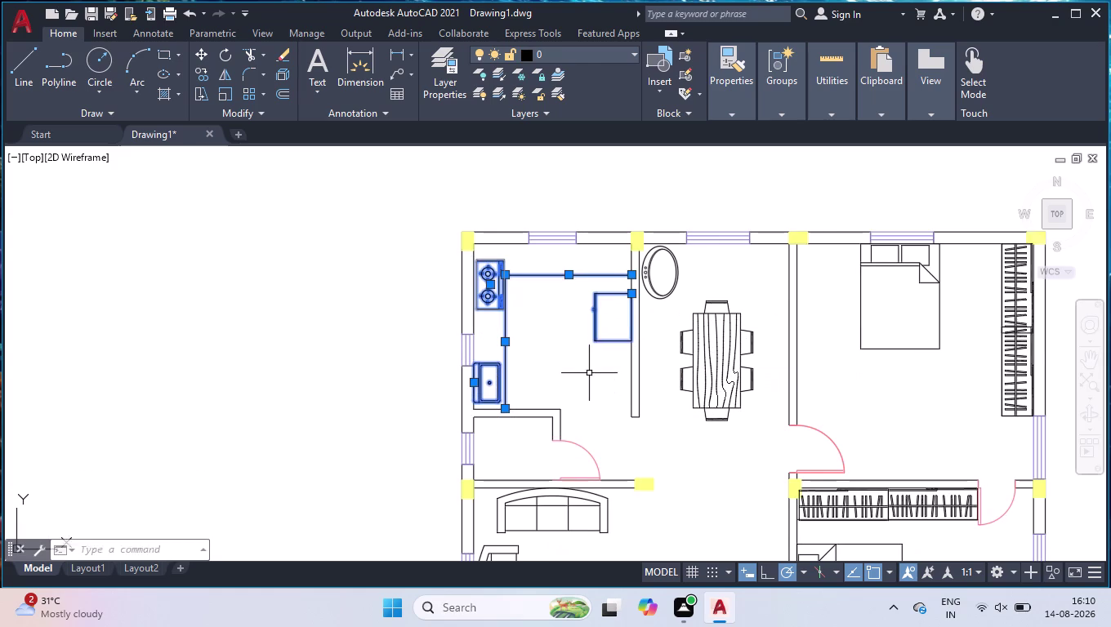
click(700, 278)
click(667, 281)
drag(741, 277, 741, 285)
click(717, 363)
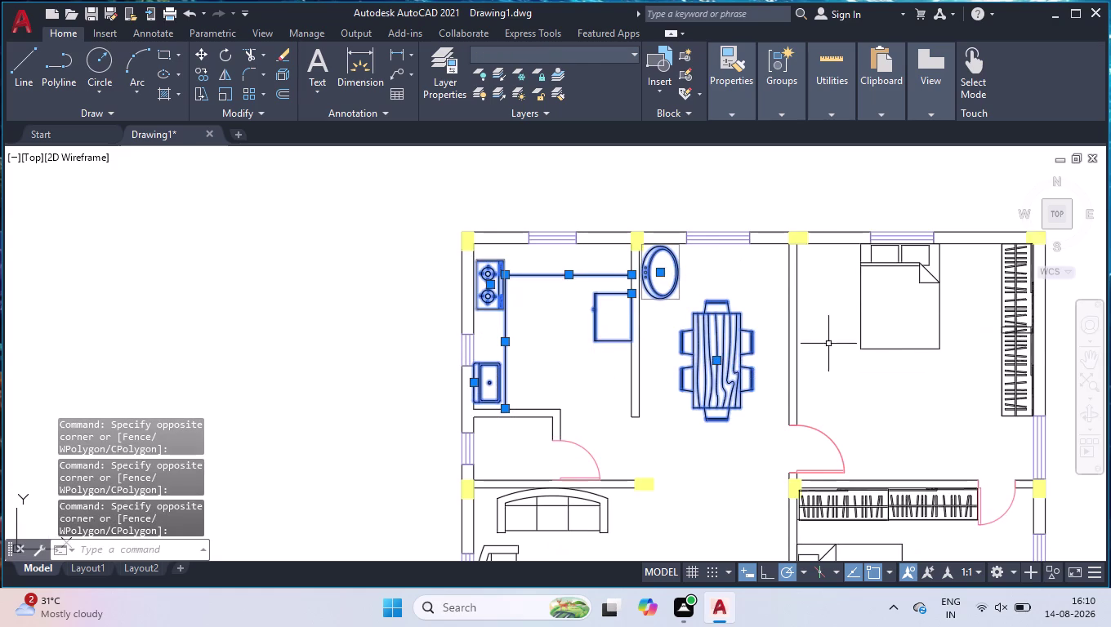
Add the upper and lower bedroom wardrobes to the selection.
click(1026, 314)
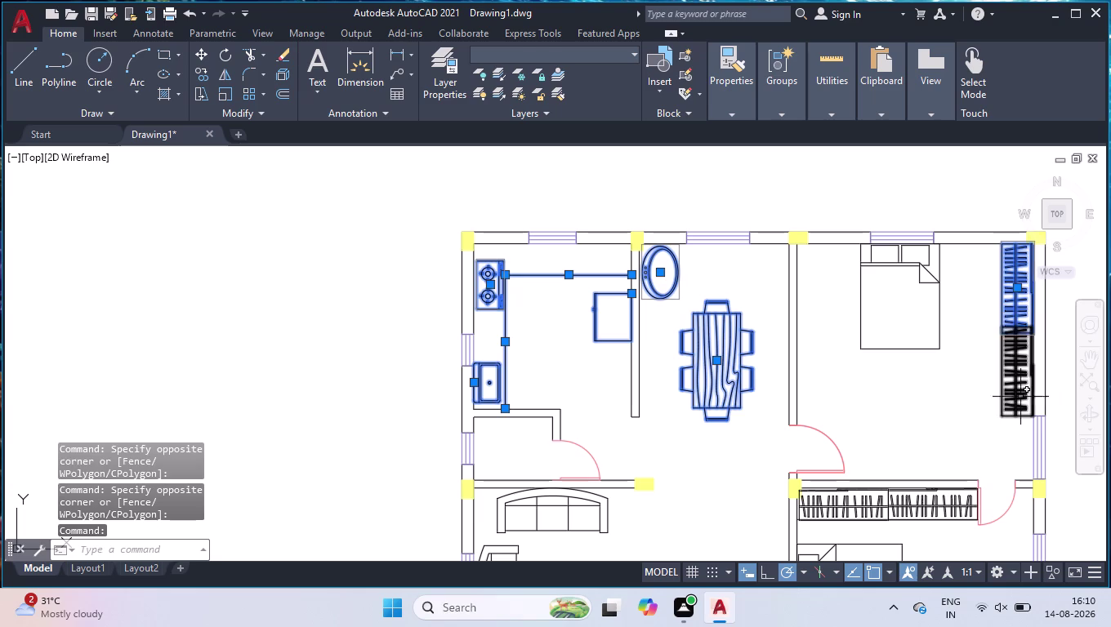
click(1015, 388)
click(956, 292)
click(898, 321)
scroll(down, 3)
scroll(up, 3)
click(929, 455)
click(806, 413)
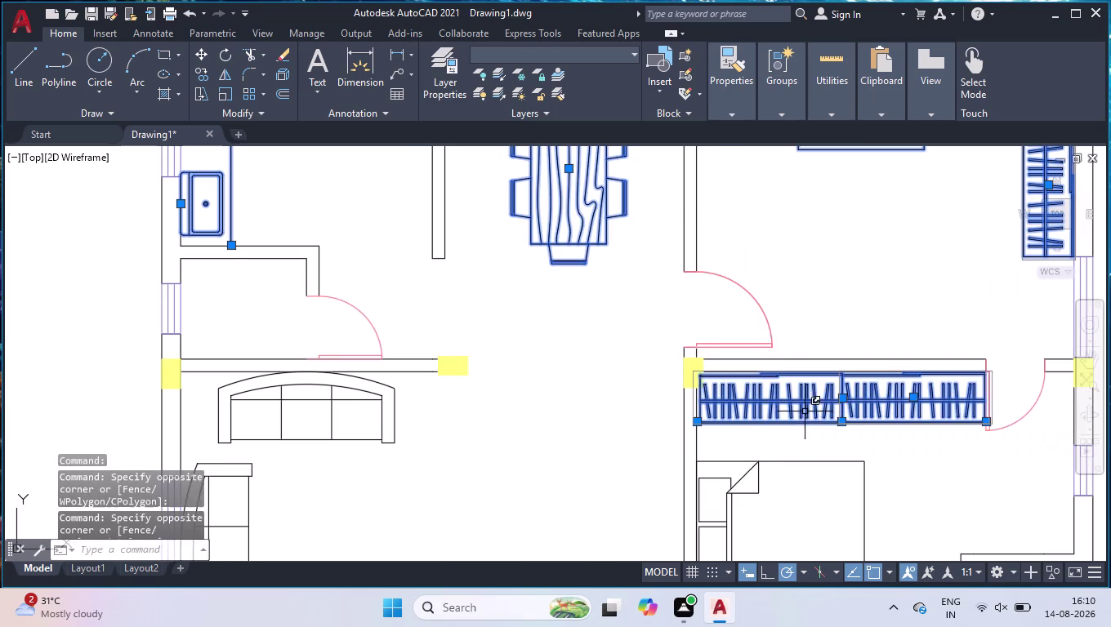
scroll(down, 3)
click(858, 450)
click(819, 472)
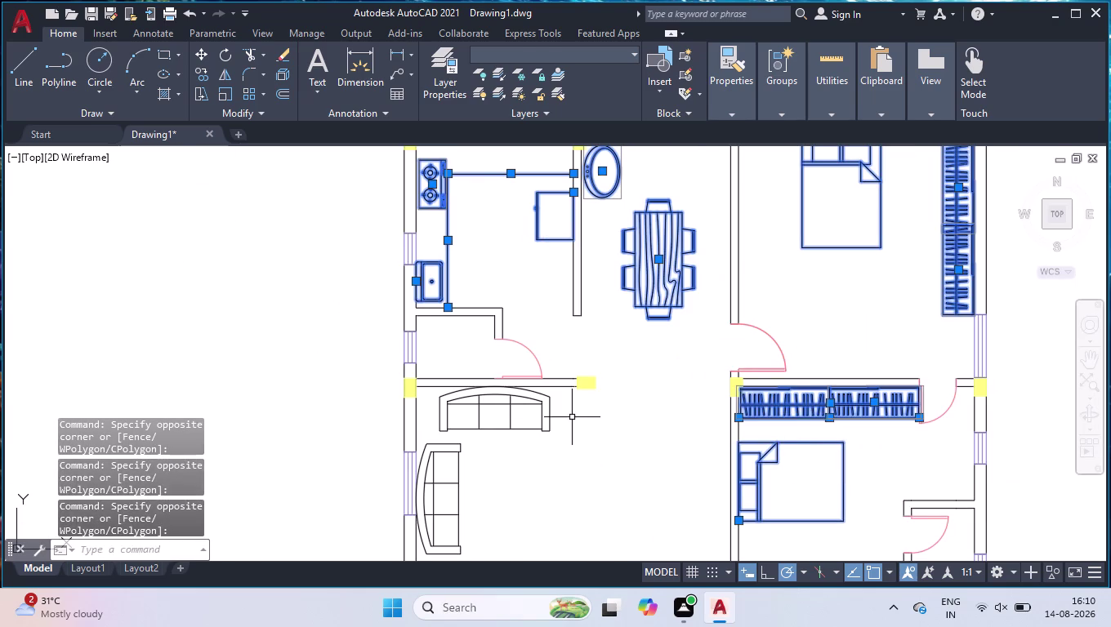
Add the sofas and beds to the selection.
drag(571, 418, 564, 427)
click(451, 508)
scroll(down, 3)
scroll(down, 3)
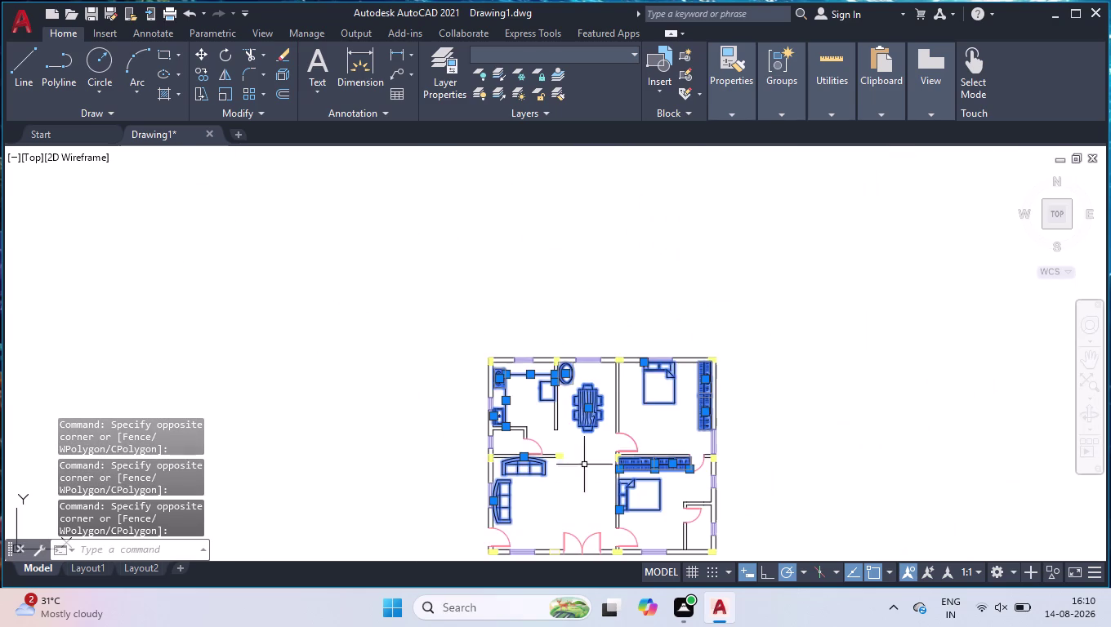
scroll(down, 3)
scroll(up, 3)
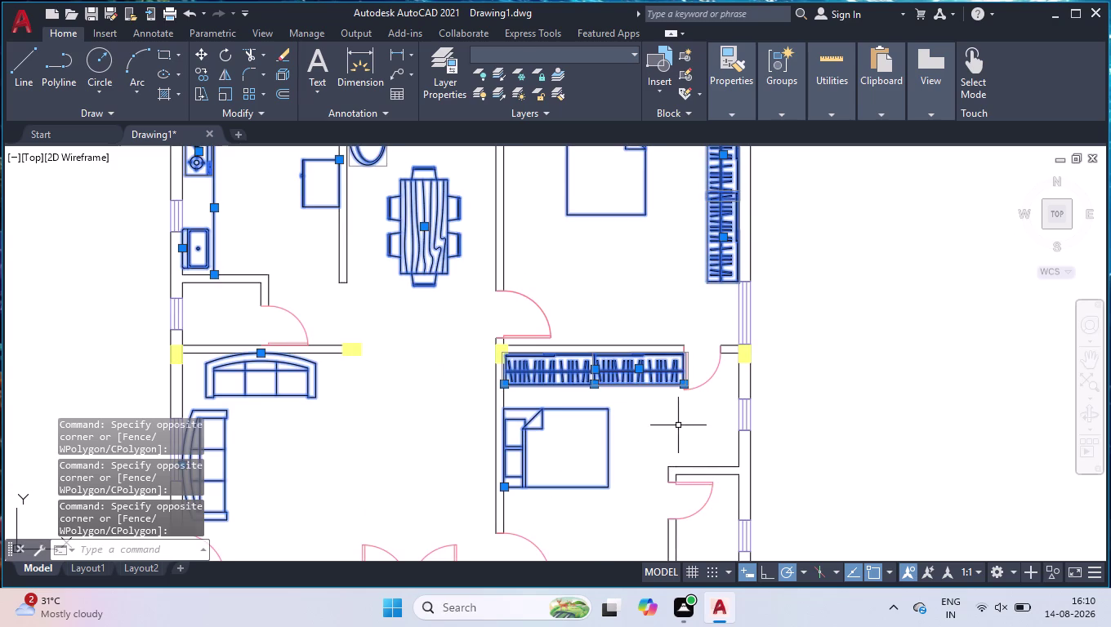
scroll(down, 3)
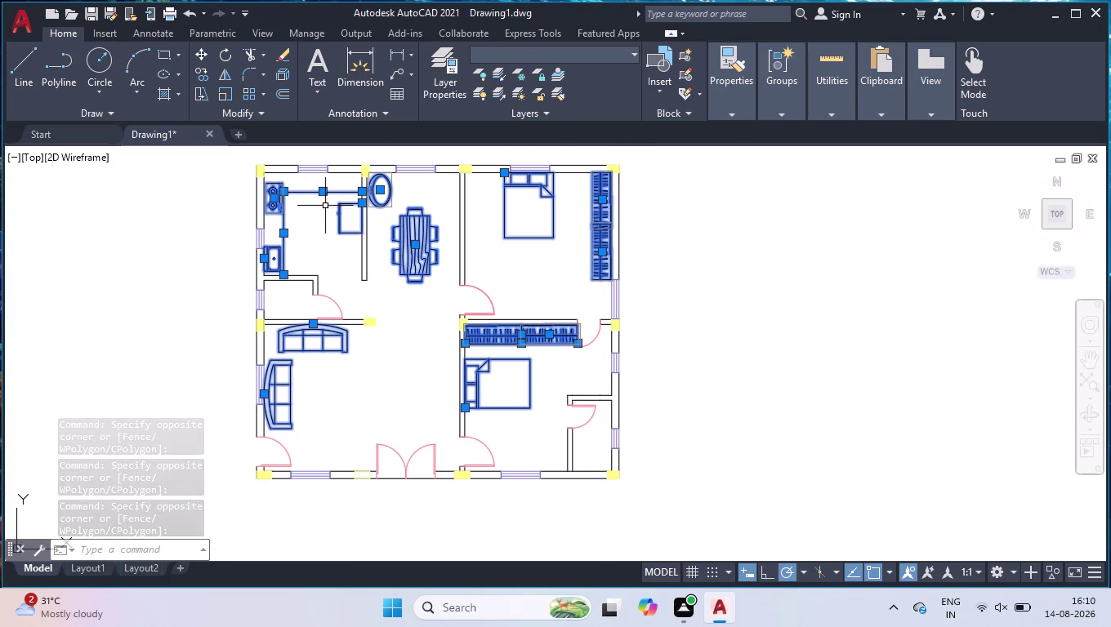
scroll(down, 3)
scroll(up, 3)
click(559, 58)
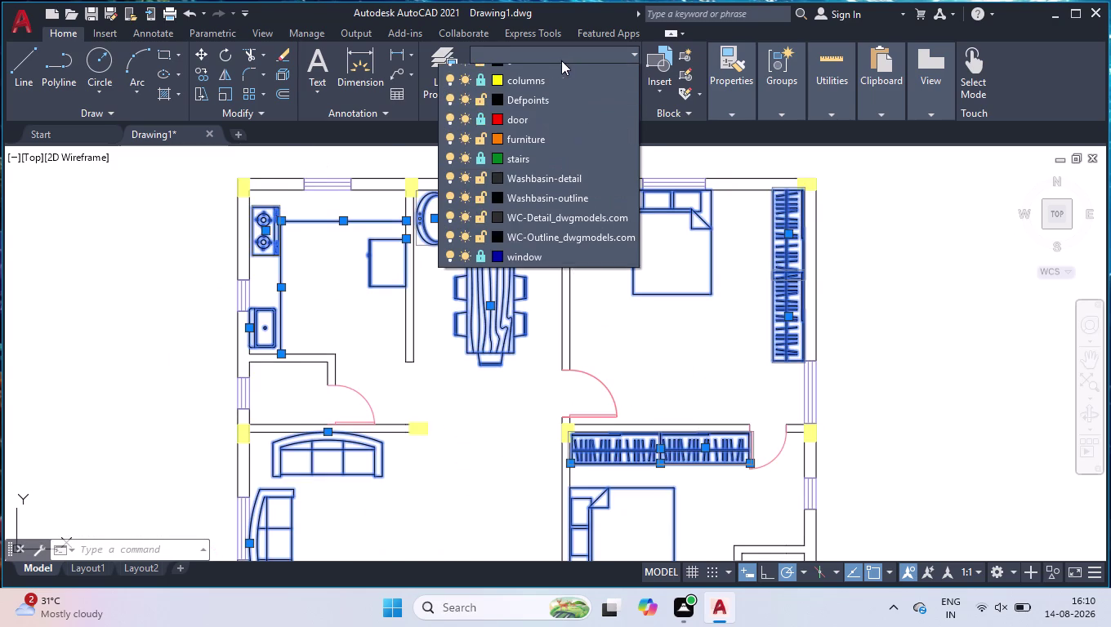
click(538, 148)
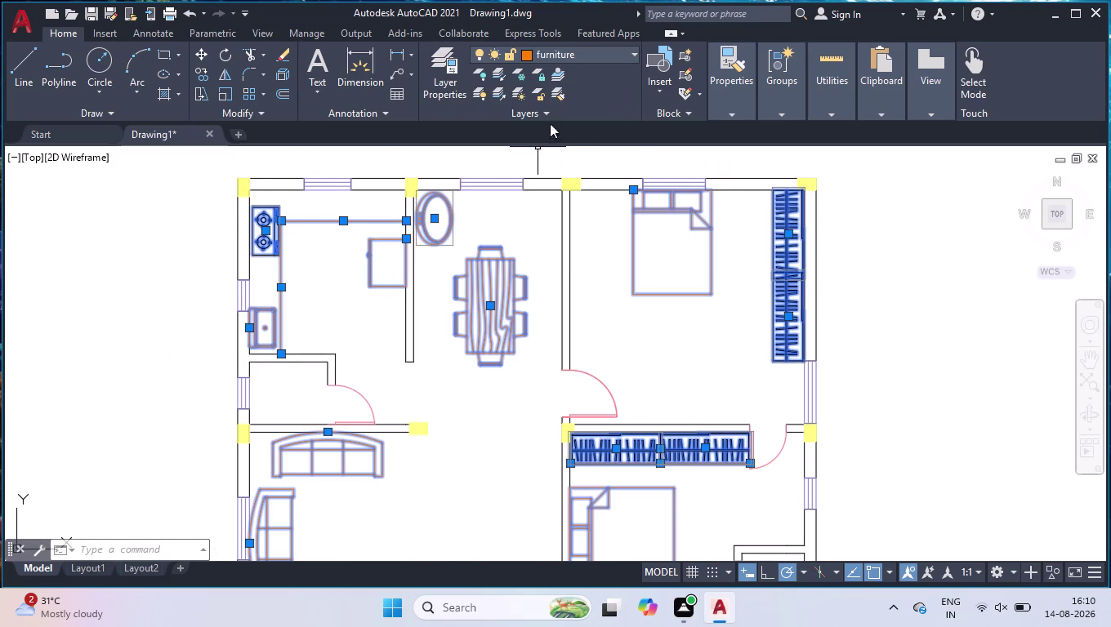
scroll(down, 3)
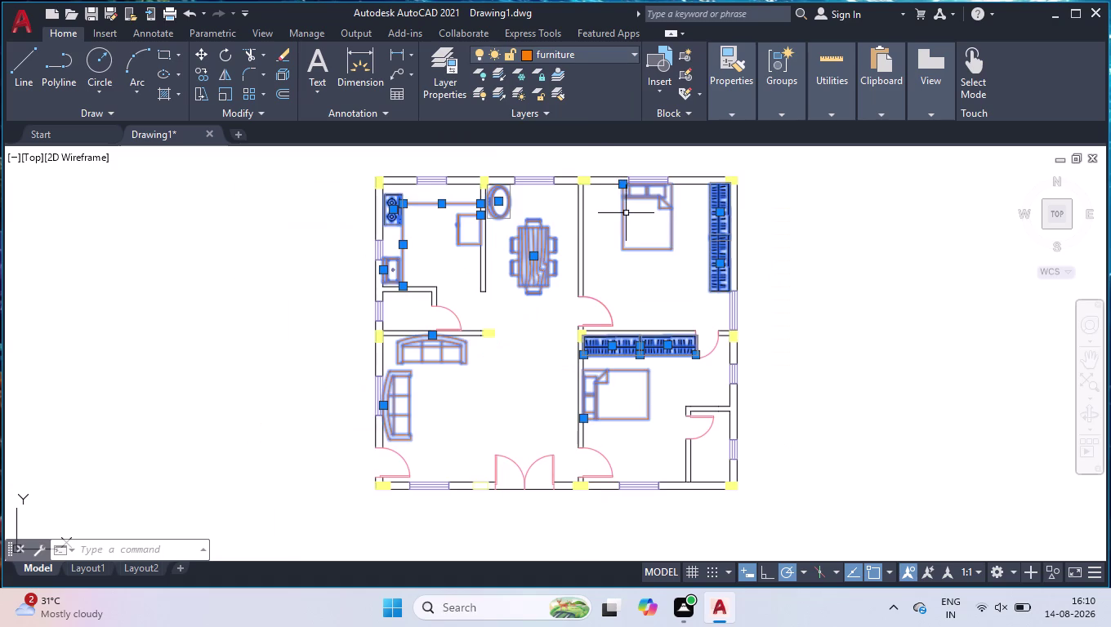
click(777, 166)
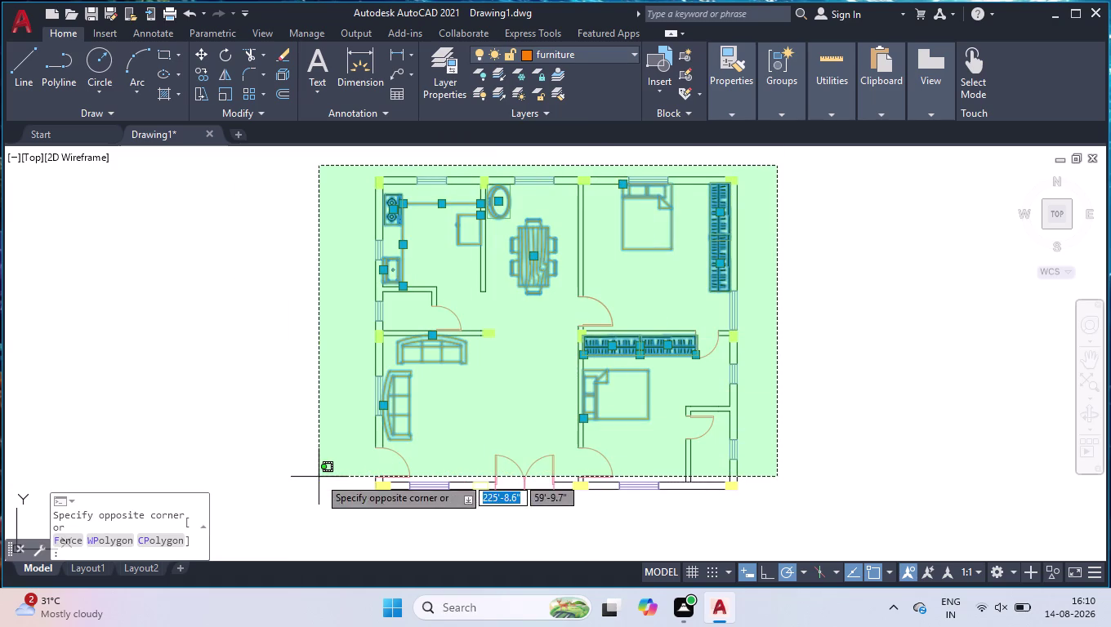
click(319, 477)
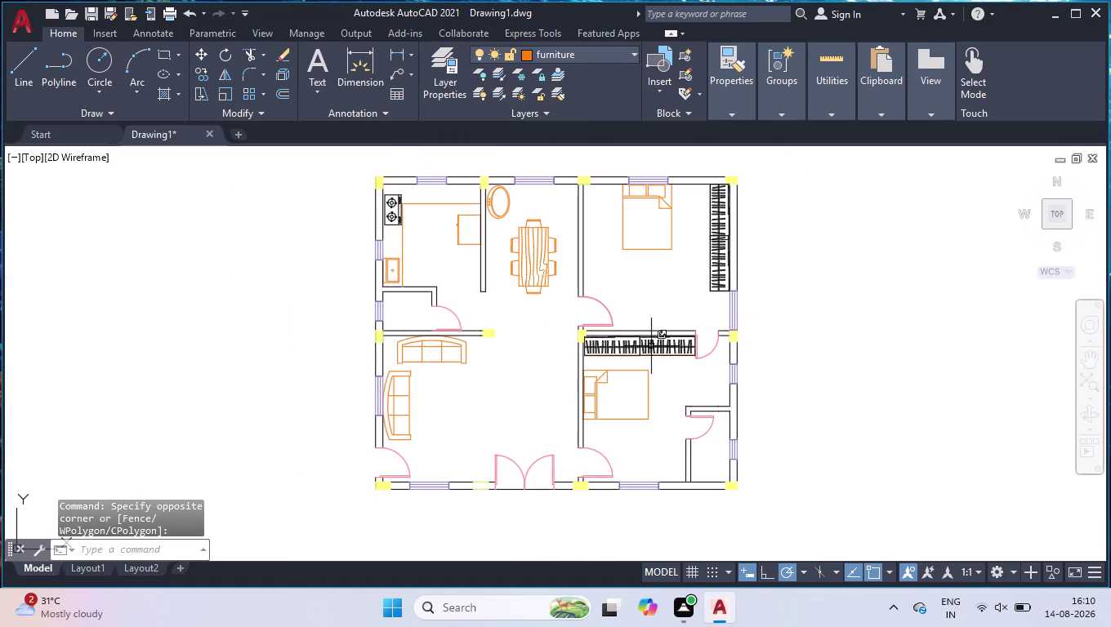
scroll(up, 3)
scroll(up, 3)
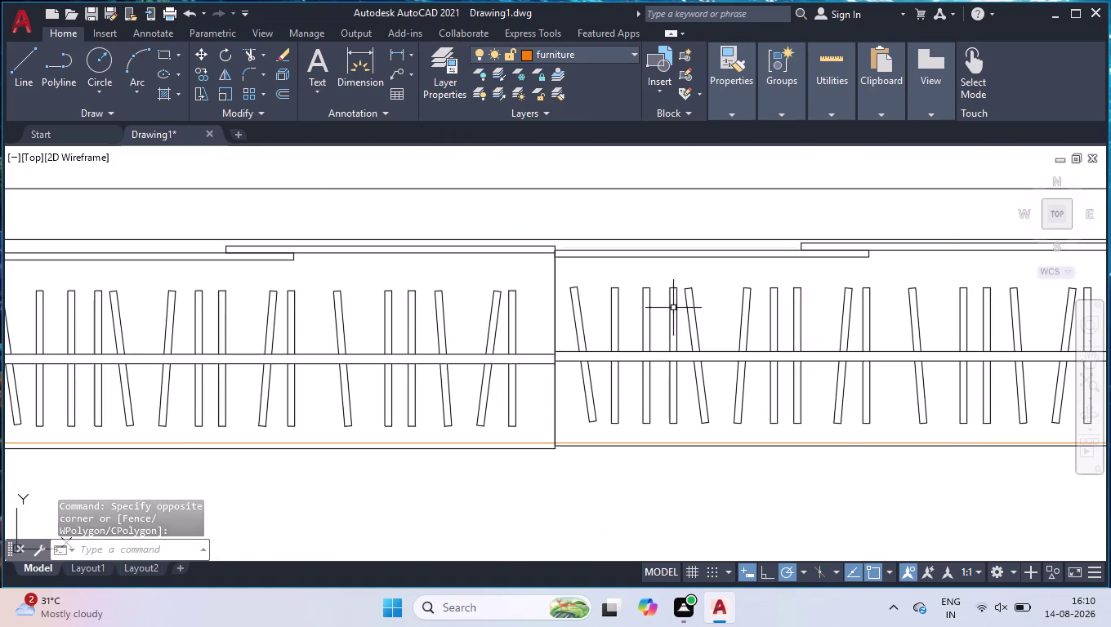
click(673, 308)
click(496, 377)
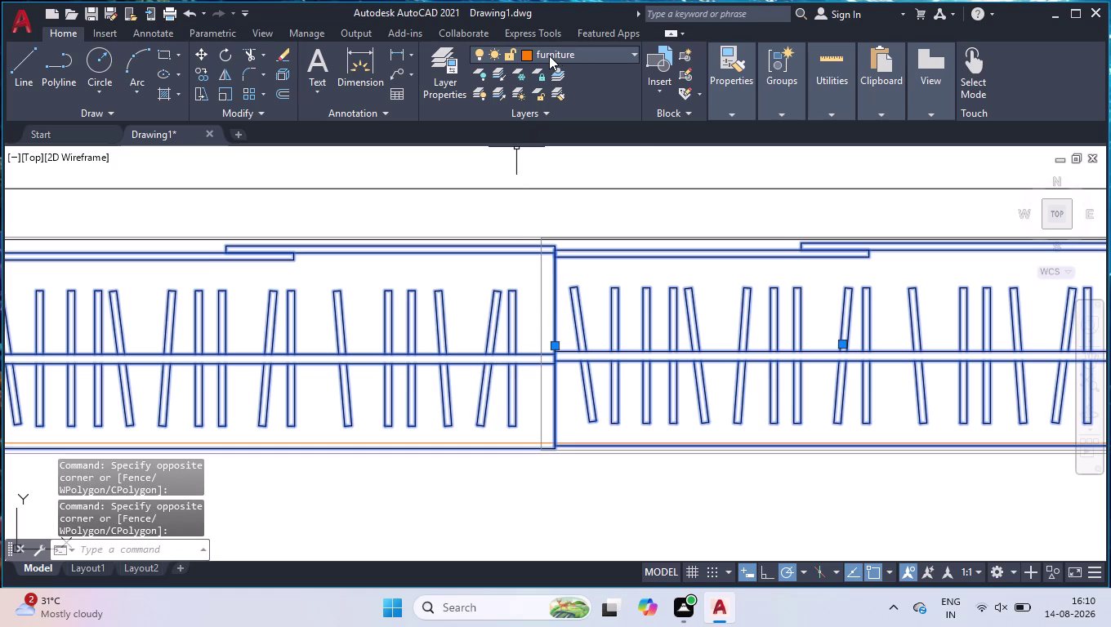
click(549, 56)
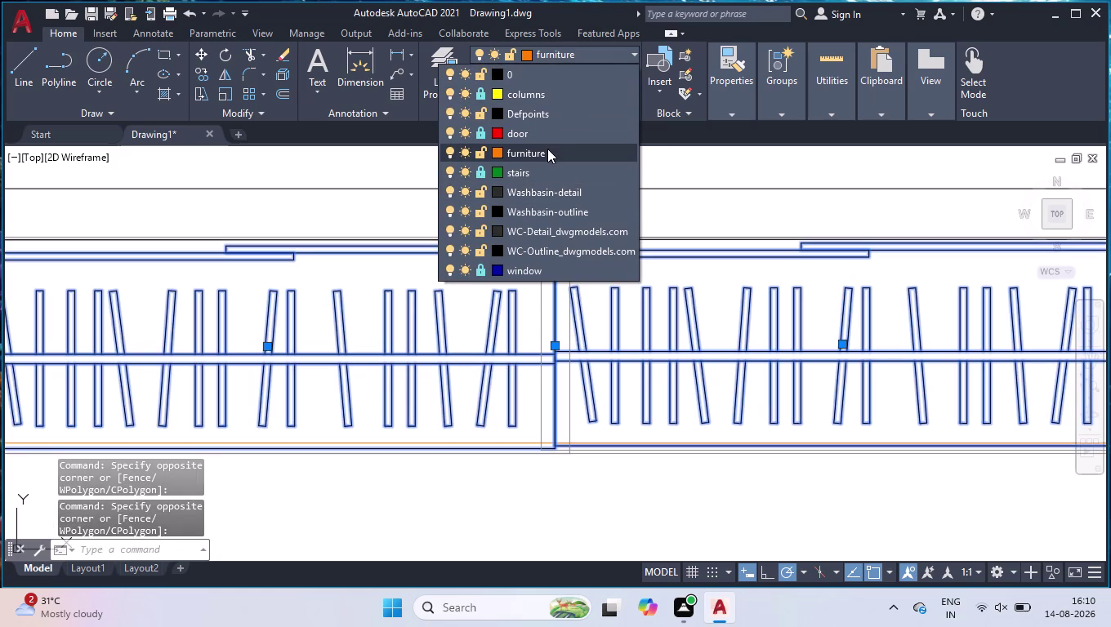
click(547, 148)
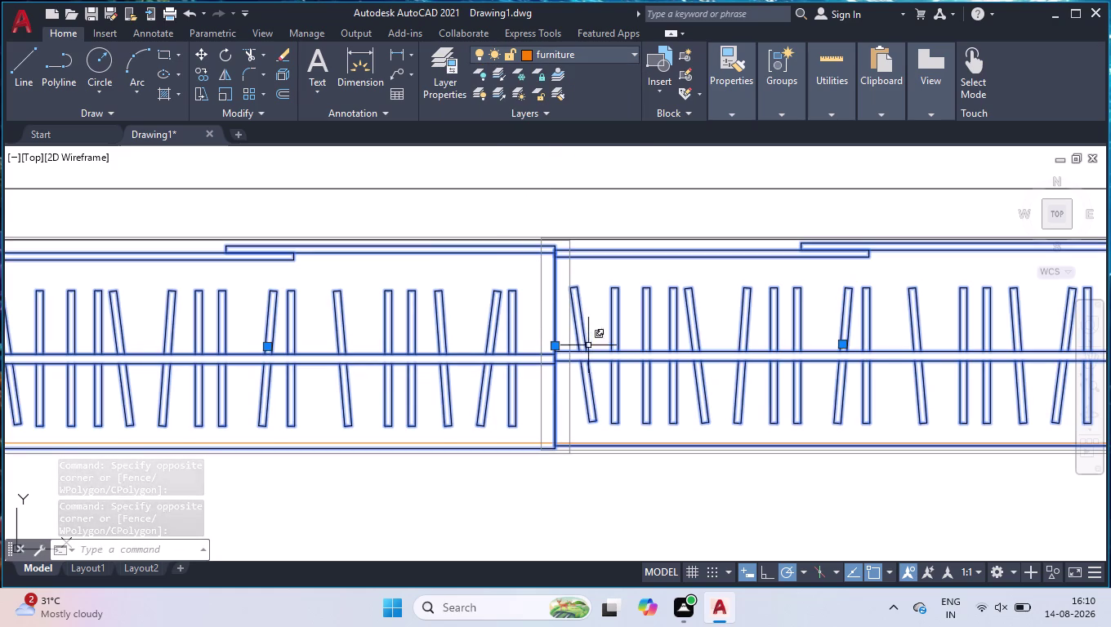
click(577, 291)
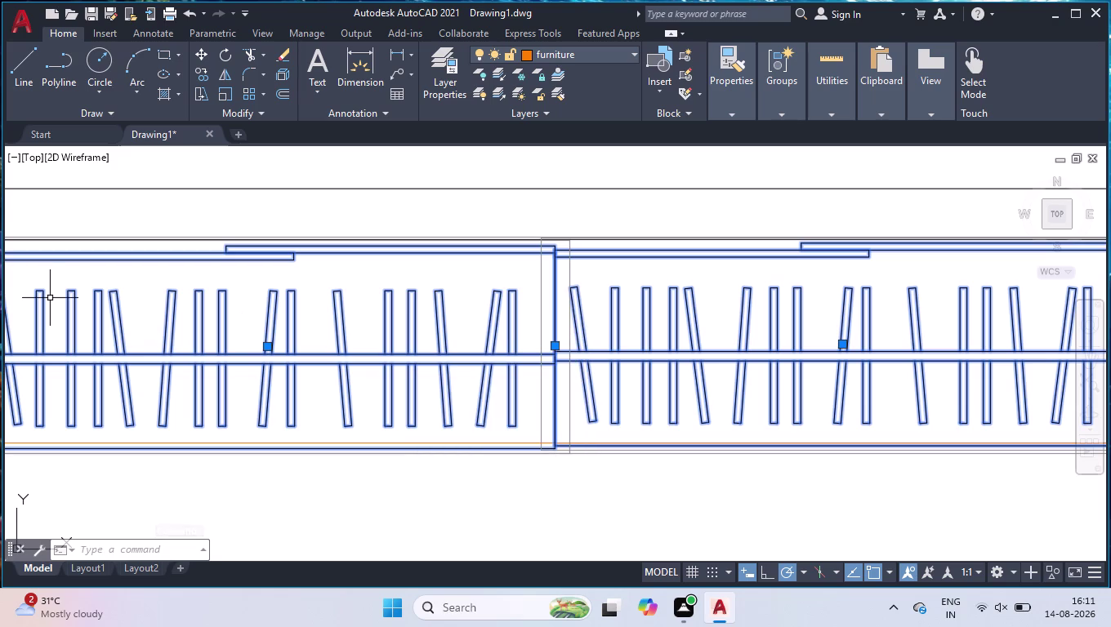
Clear the wardrobe selection and zoom out over the plan.
scroll(down, 3)
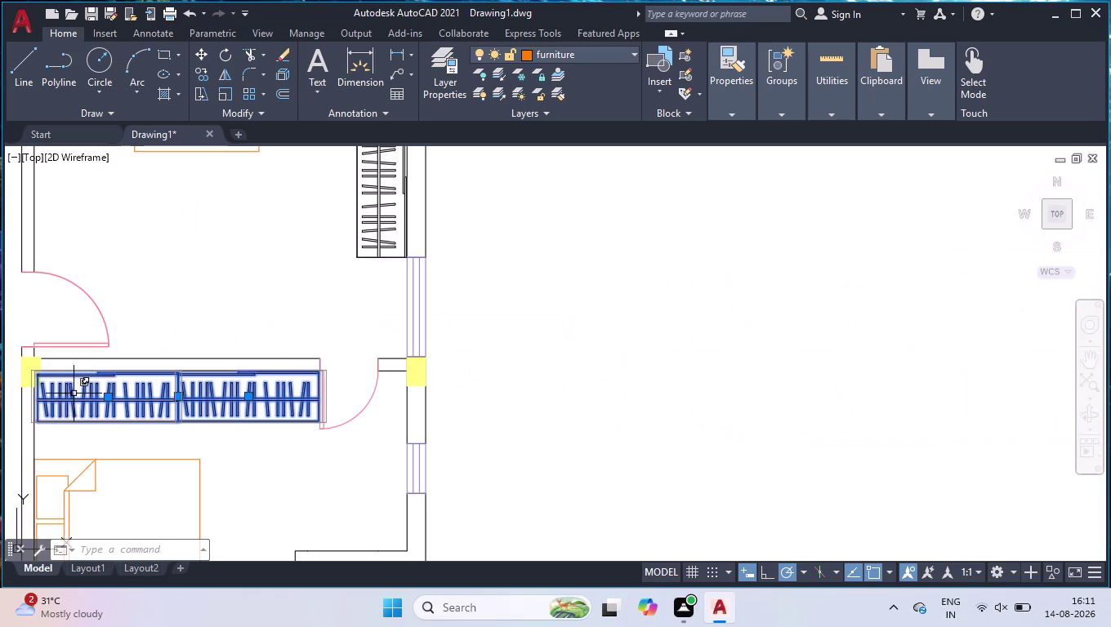
click(339, 348)
click(240, 461)
scroll(down, 3)
scroll(down, 3)
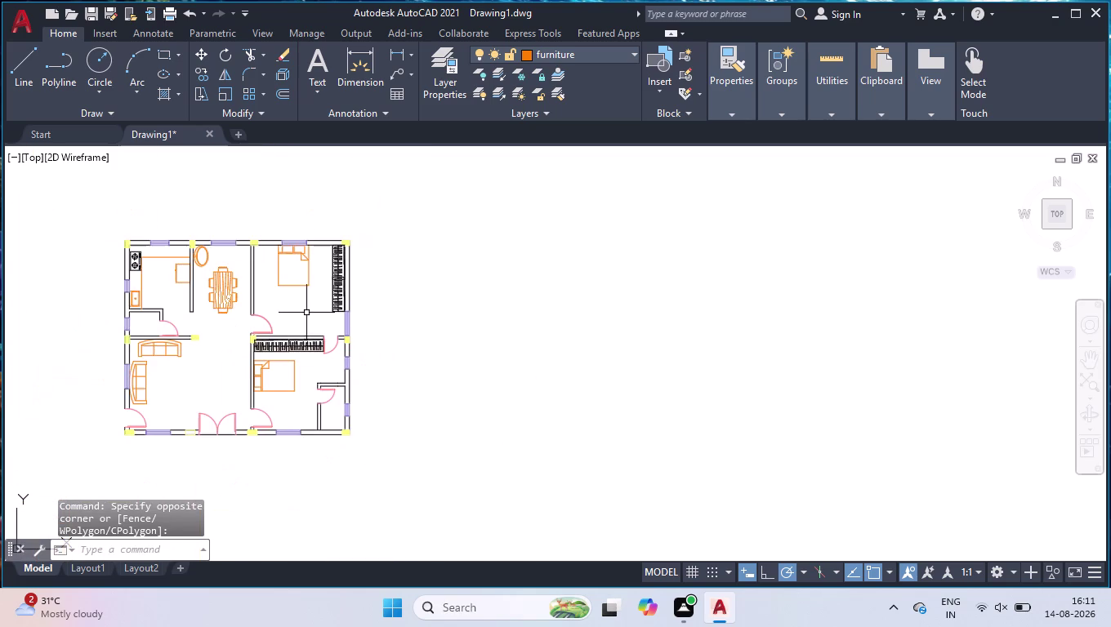
scroll(up, 3)
scroll(down, 3)
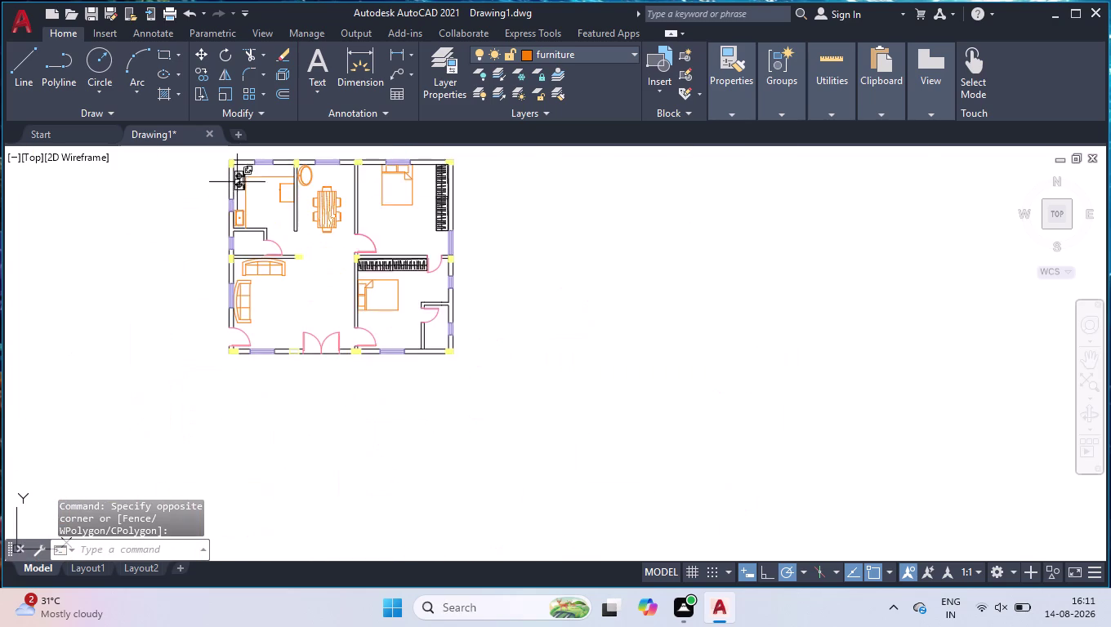
scroll(up, 3)
Select the kitchen stove and open its Properties palette with Ctrl+1.
click(242, 188)
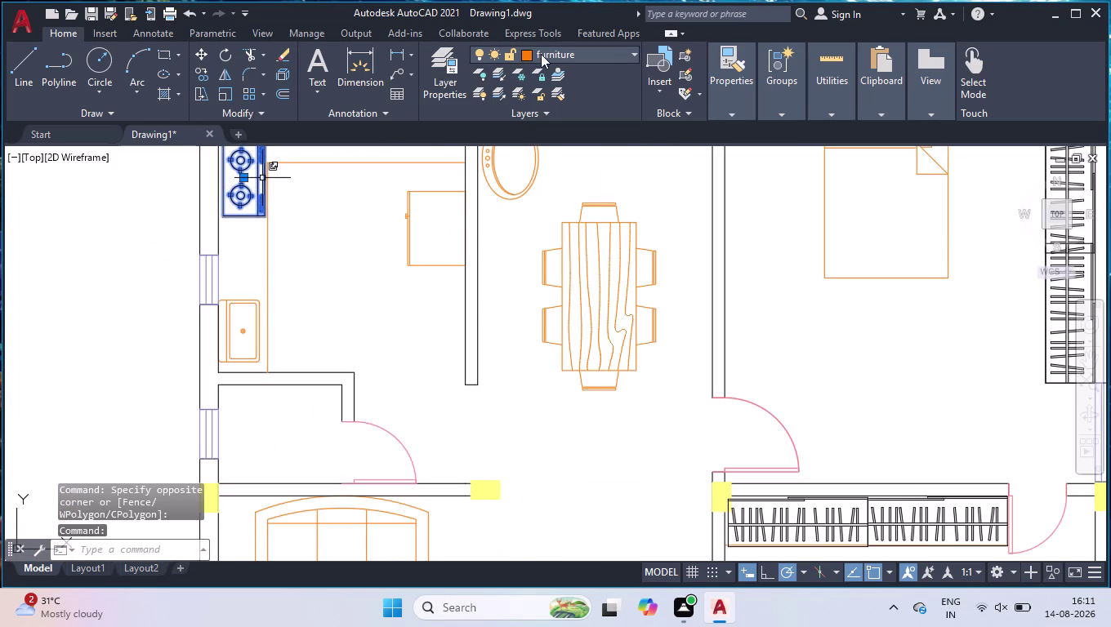
click(545, 54)
click(535, 150)
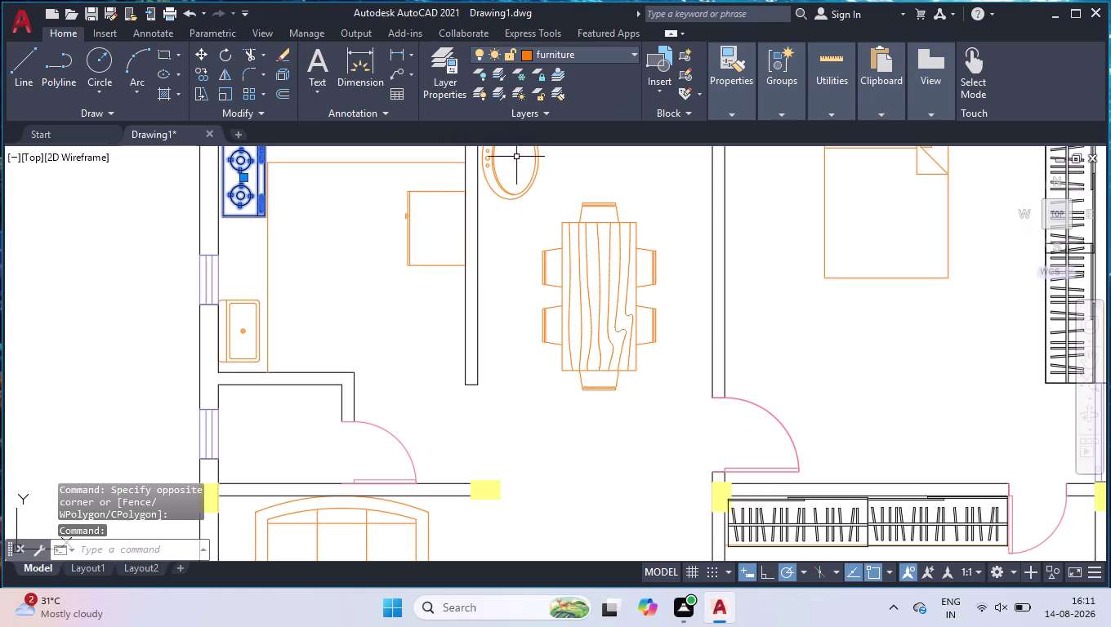
scroll(down, 3)
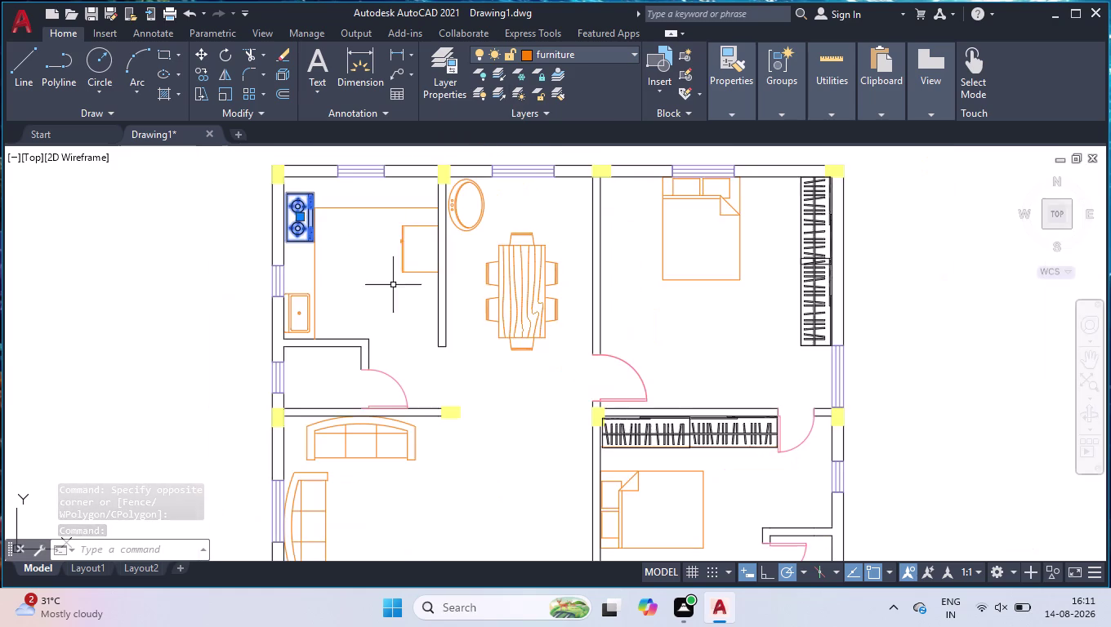
scroll(up, 3)
scroll(up, 3)
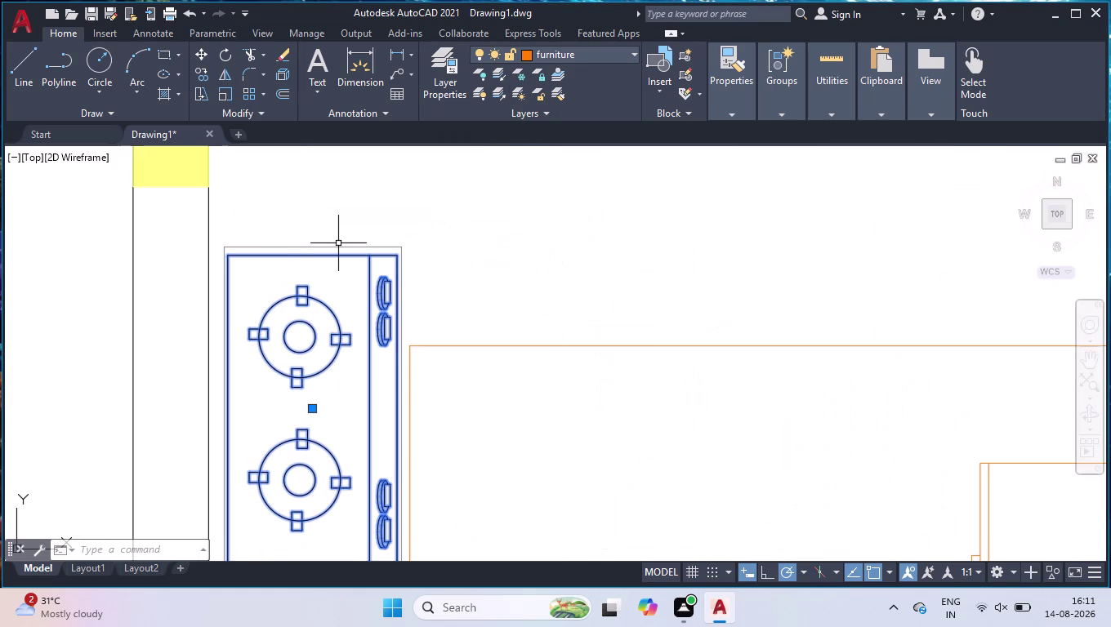
key(ctrl+1)
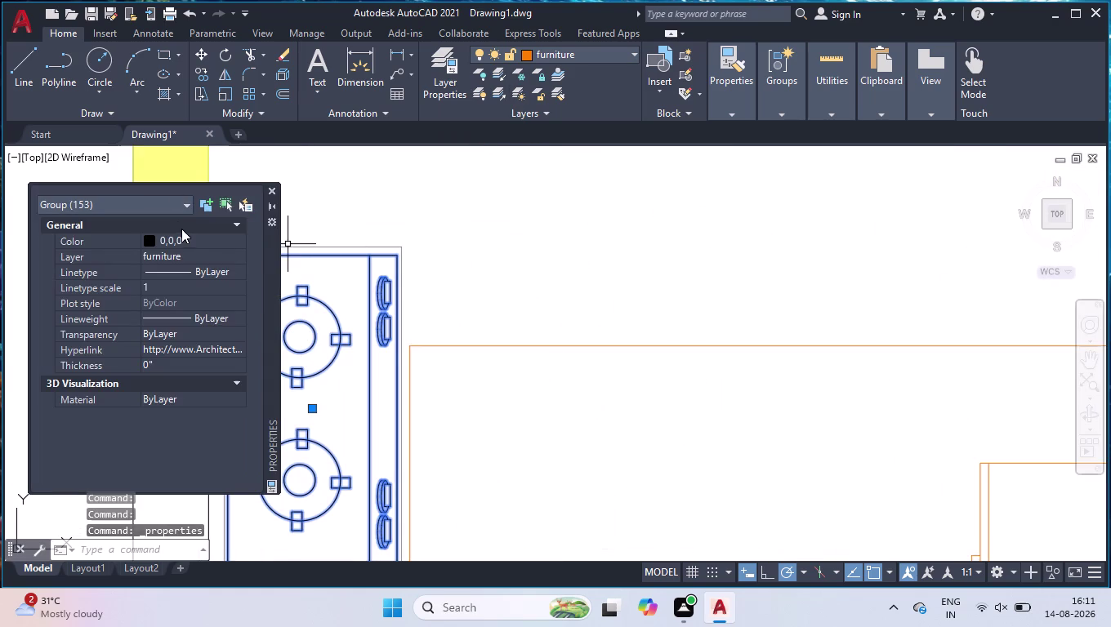
Set the stove's colour to index colour 30 (orange).
click(187, 238)
click(194, 243)
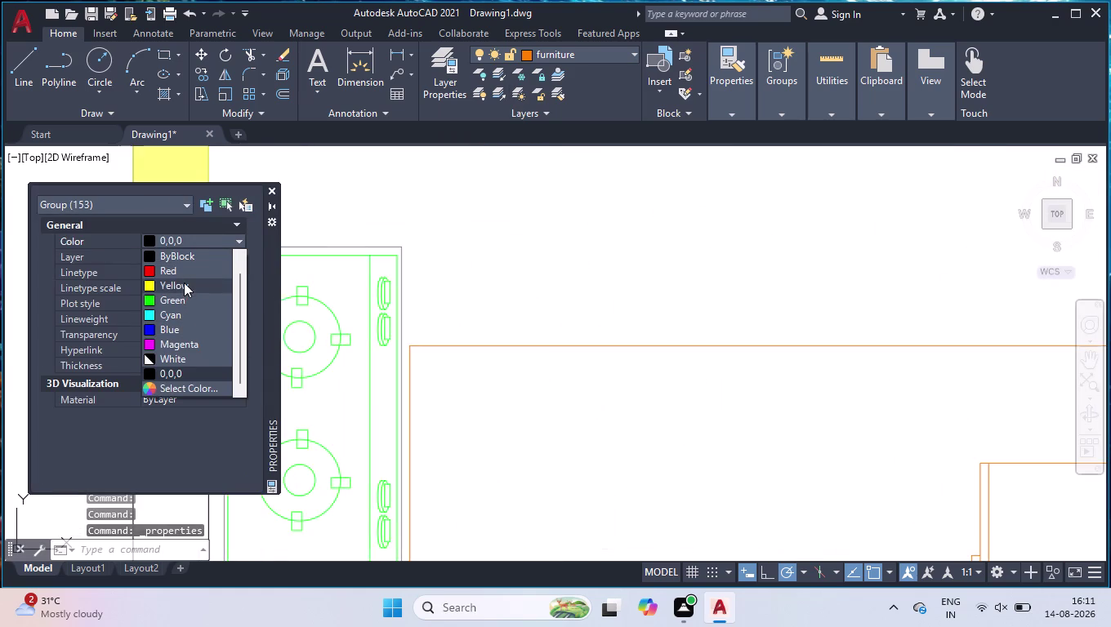
scroll(down, 3)
click(170, 389)
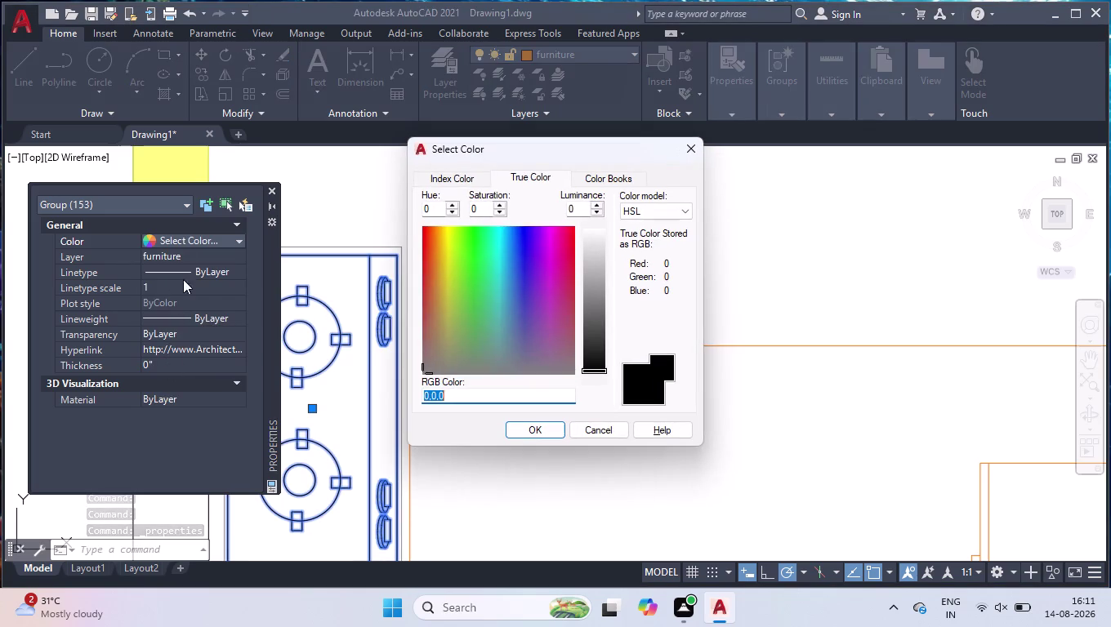
click(481, 184)
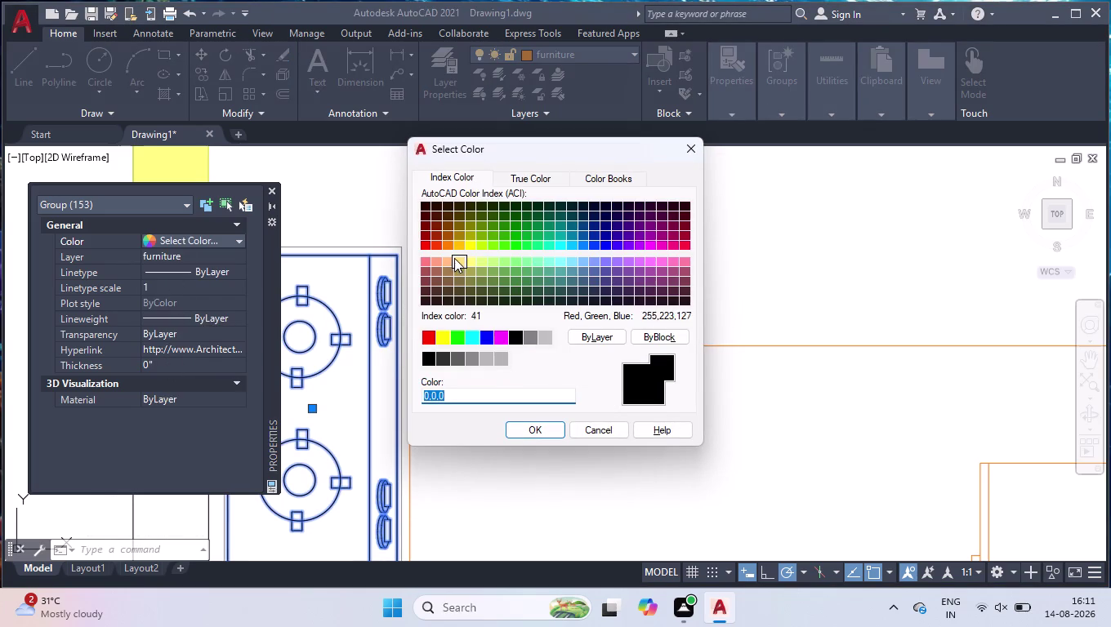
click(449, 245)
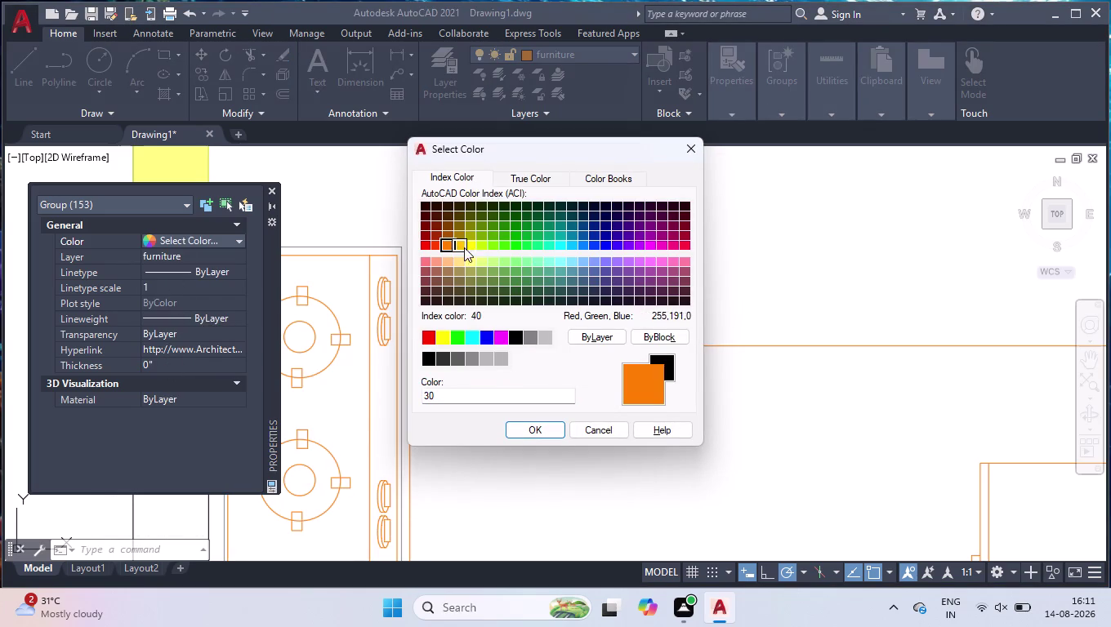
click(554, 431)
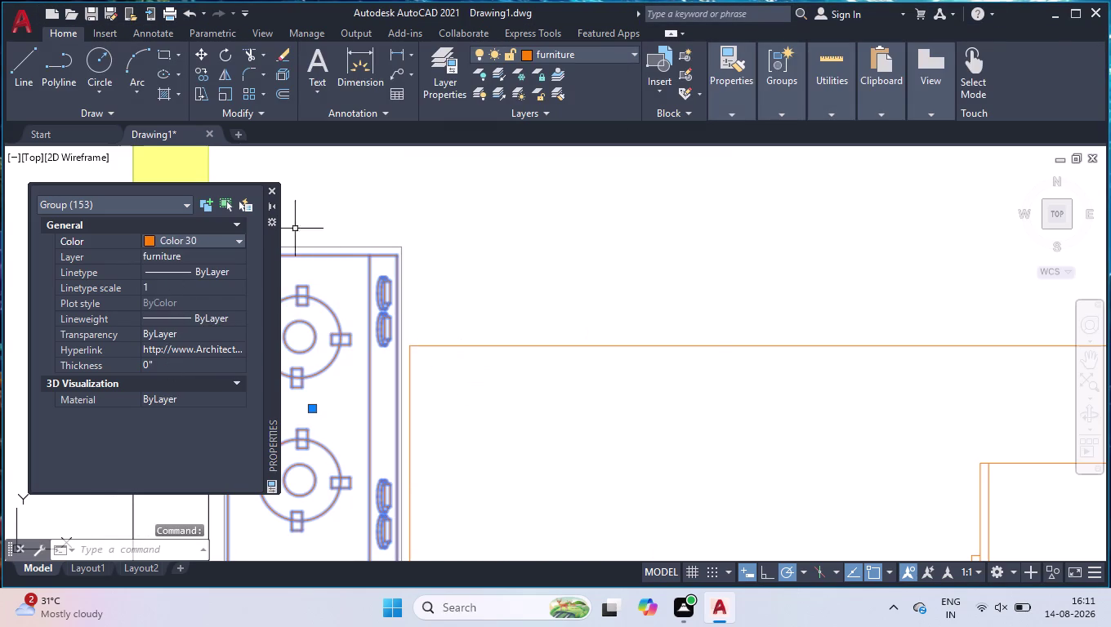
Close the Properties palette, clear the selection, and begin selecting the right-wall wardrobe.
click(270, 187)
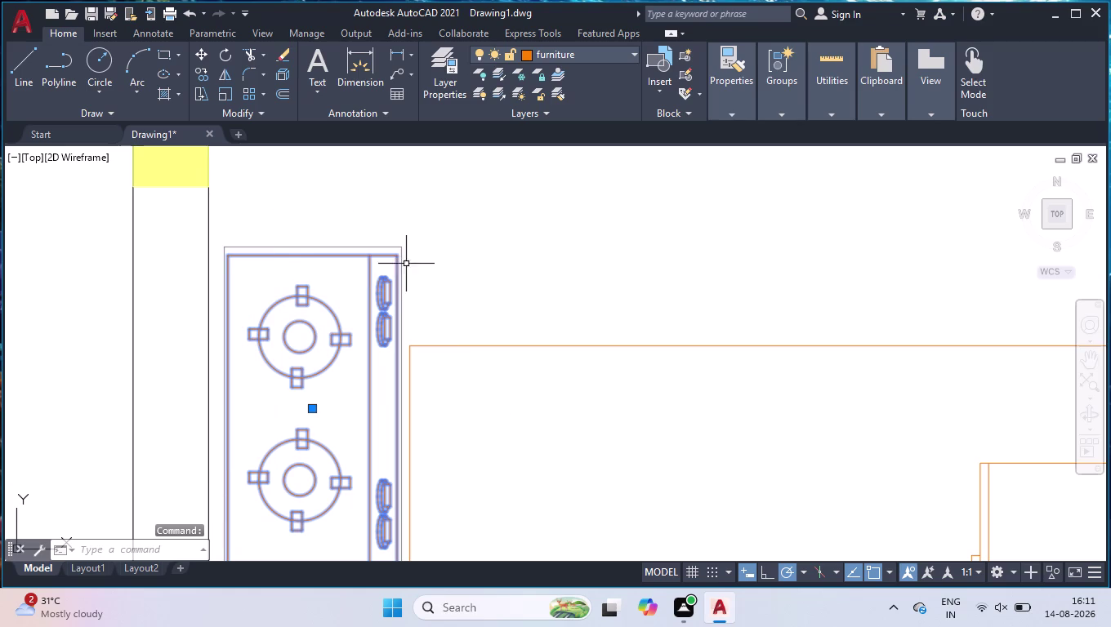
click(453, 246)
click(341, 339)
scroll(down, 3)
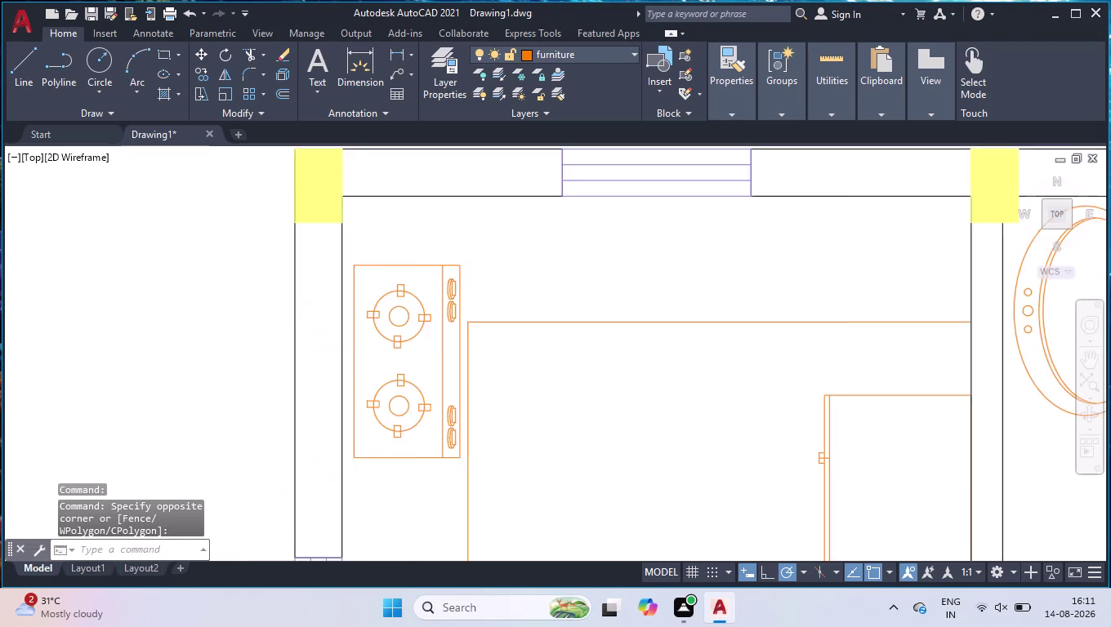
scroll(down, 3)
scroll(down, 3)
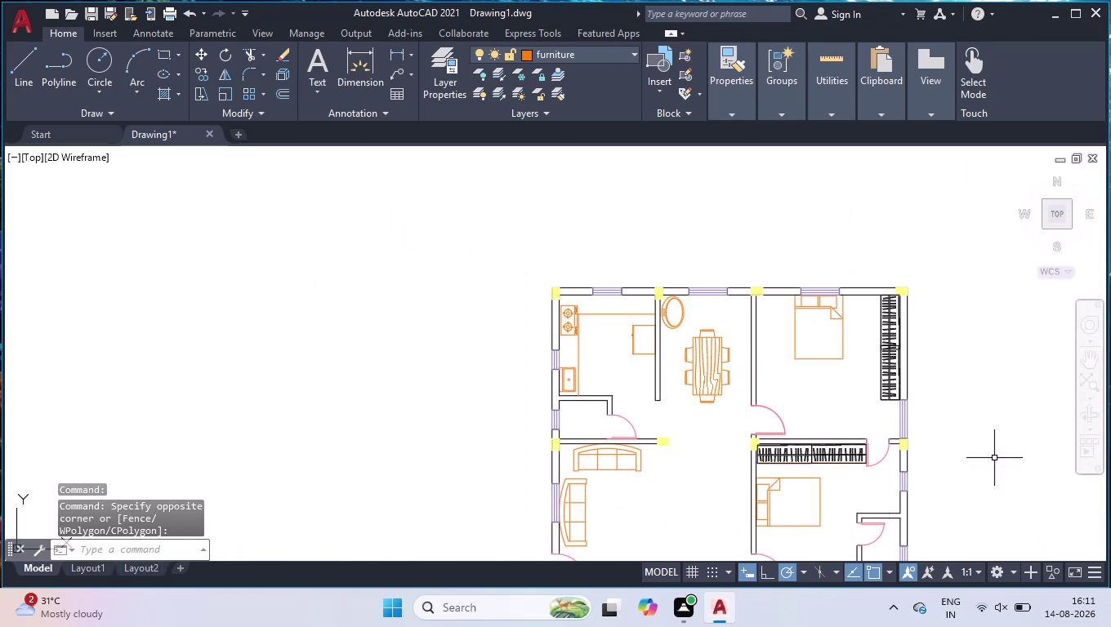
click(880, 419)
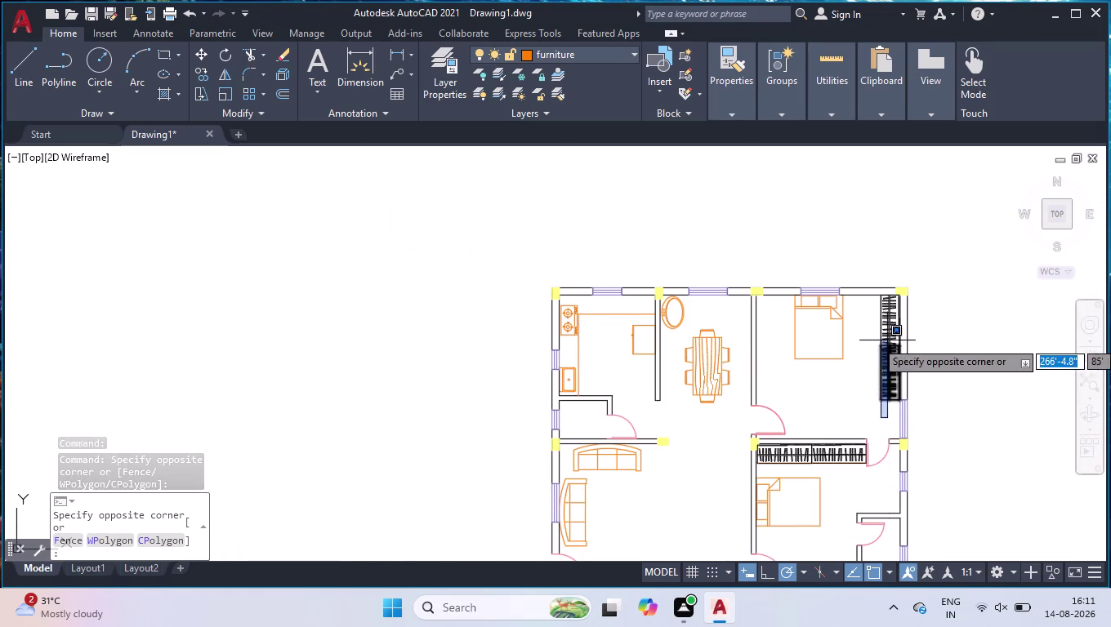
Set both bedroom wardrobes to colour 30, dismissing the locked-layer warning.
click(891, 323)
click(867, 491)
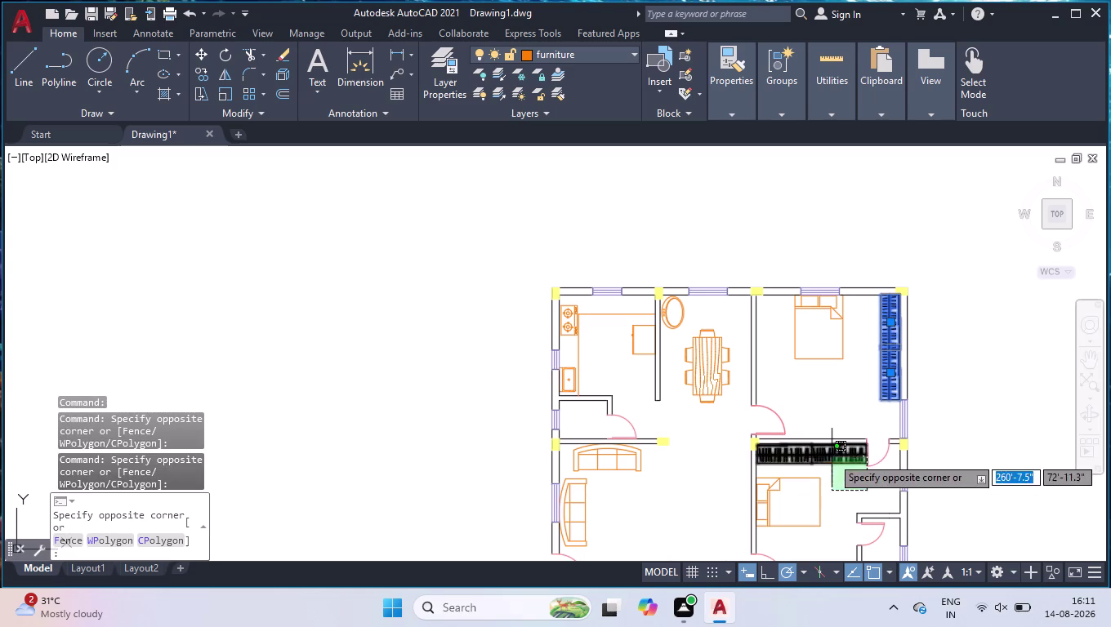
click(832, 456)
key(ctrl+1)
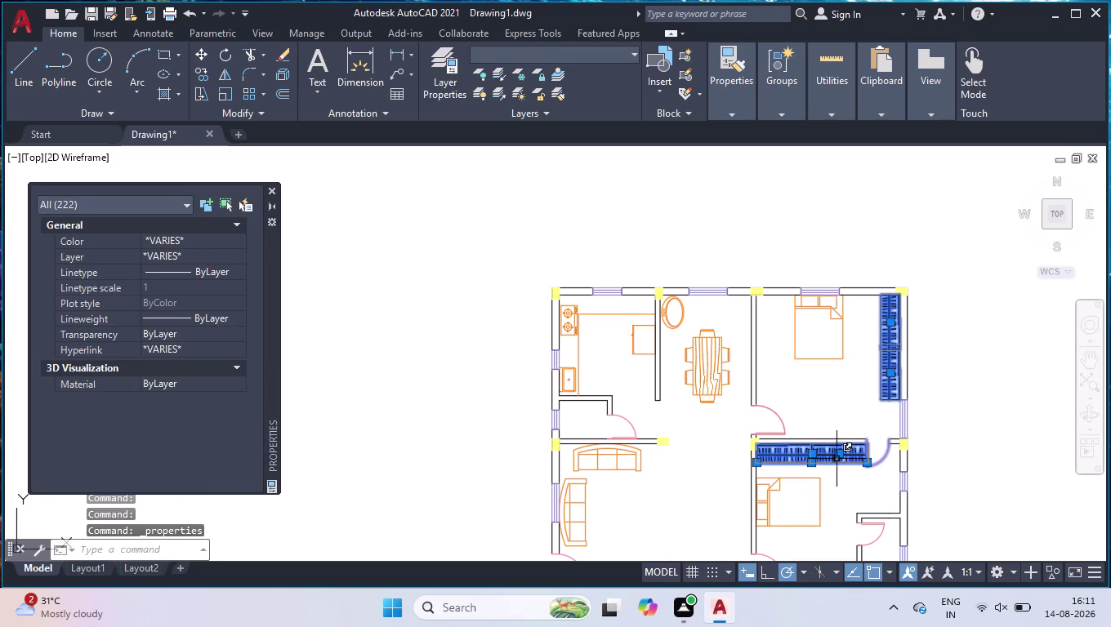
click(205, 238)
click(223, 247)
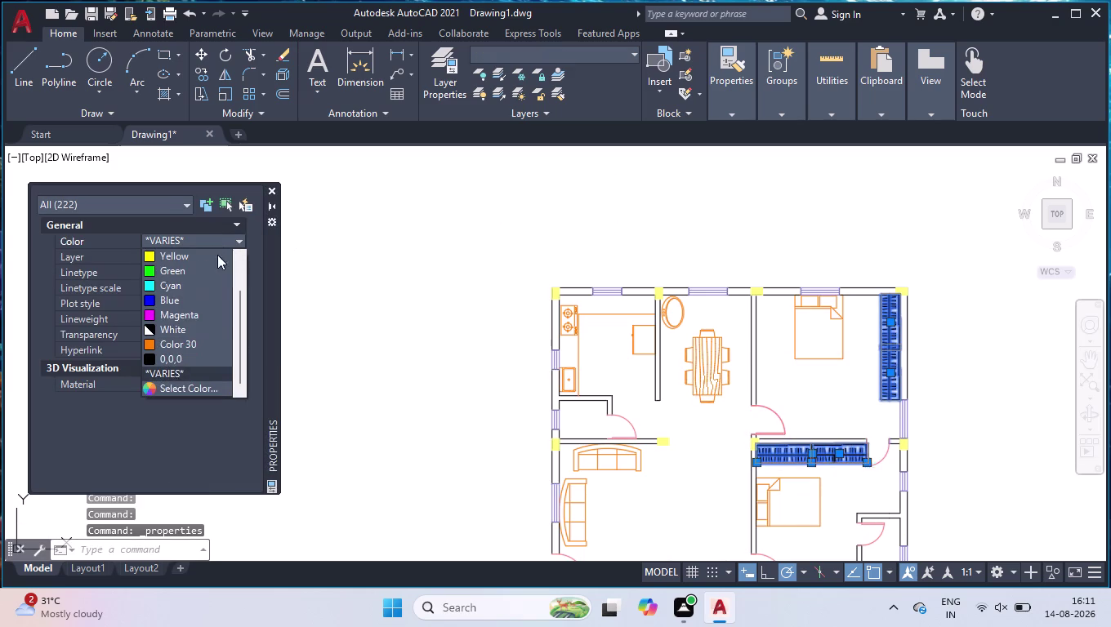
click(178, 344)
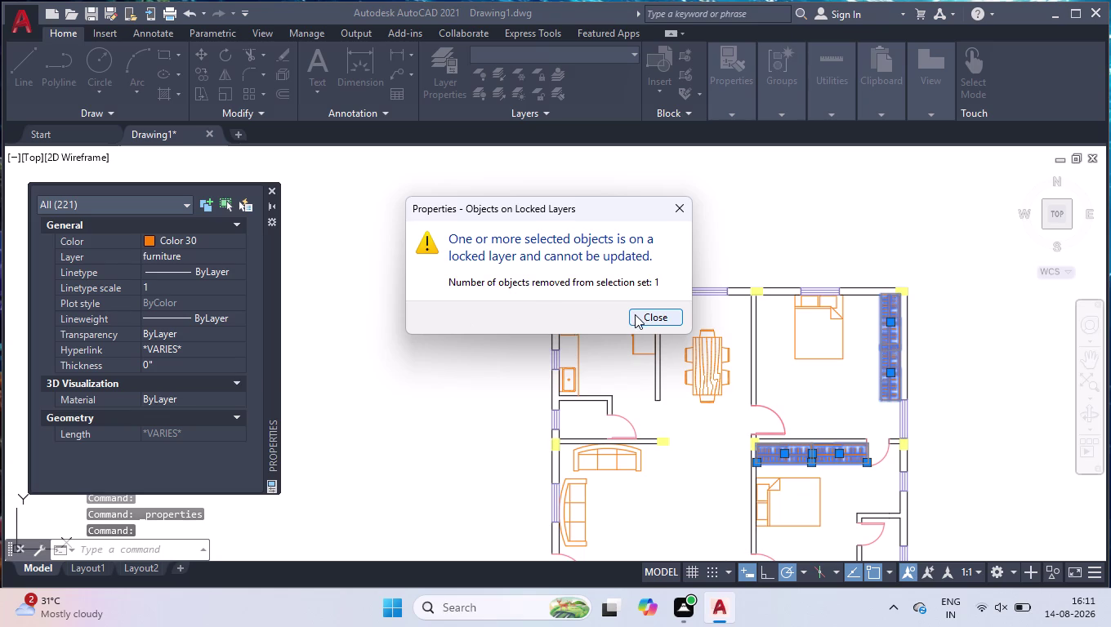
click(638, 317)
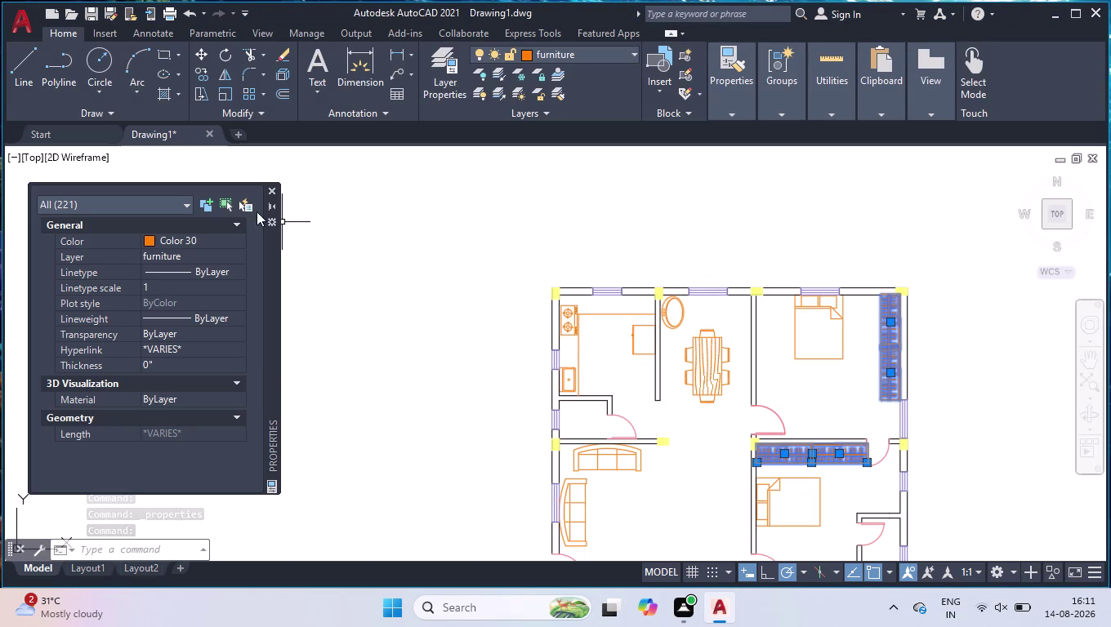
click(278, 192)
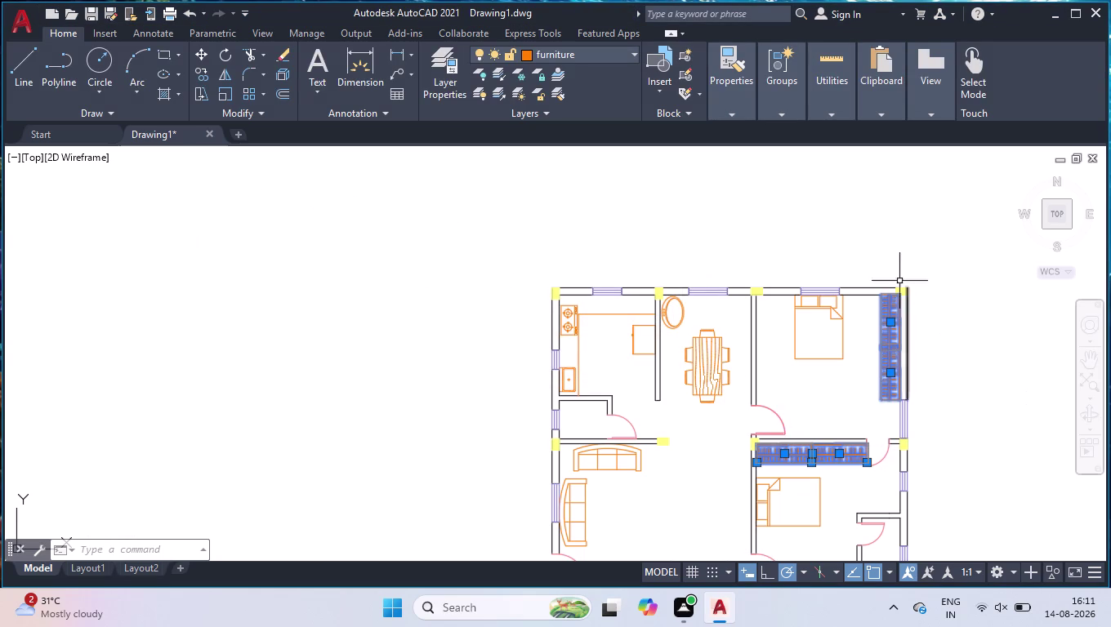
Clear the selection and zoom in on the entrance wall and living room.
click(933, 263)
click(733, 471)
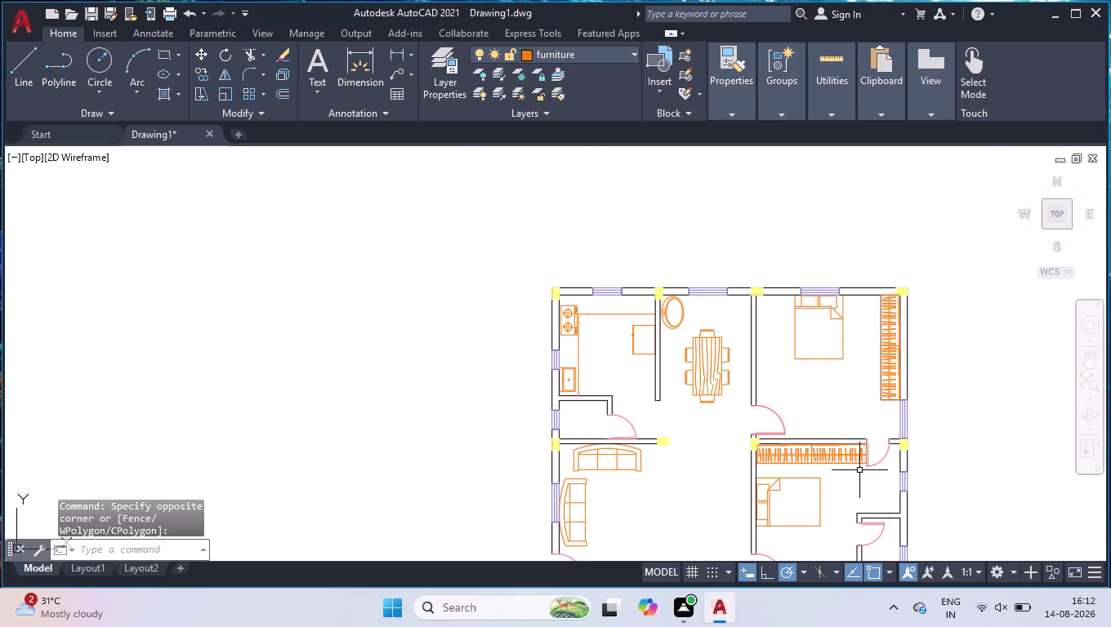
scroll(up, 3)
scroll(up, 3)
scroll(down, 3)
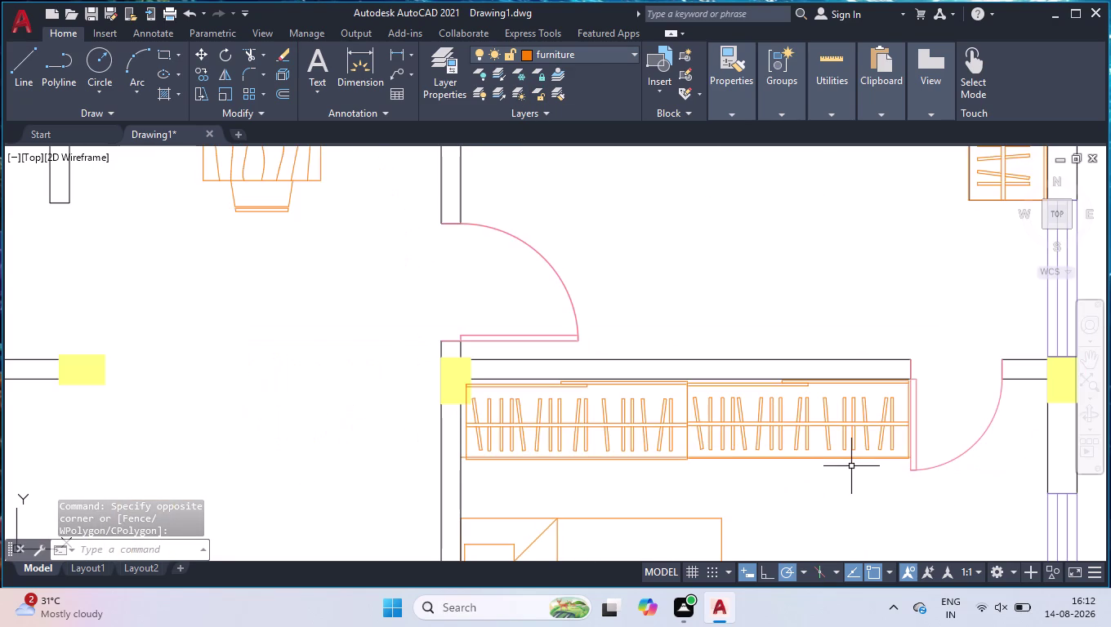
scroll(down, 3)
scroll(down, 3)
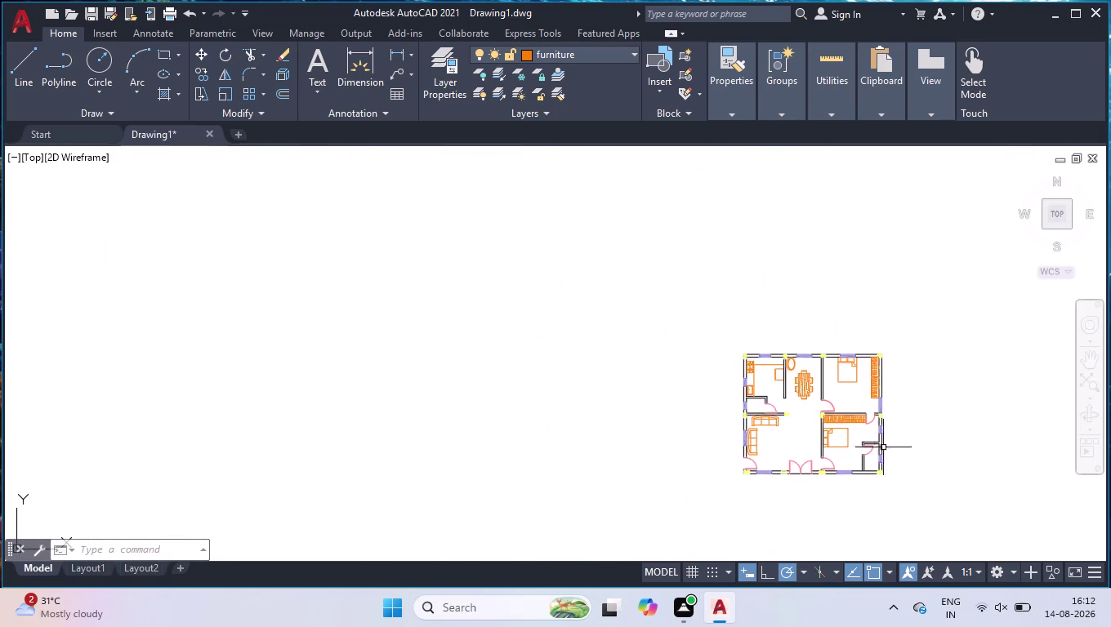
scroll(up, 3)
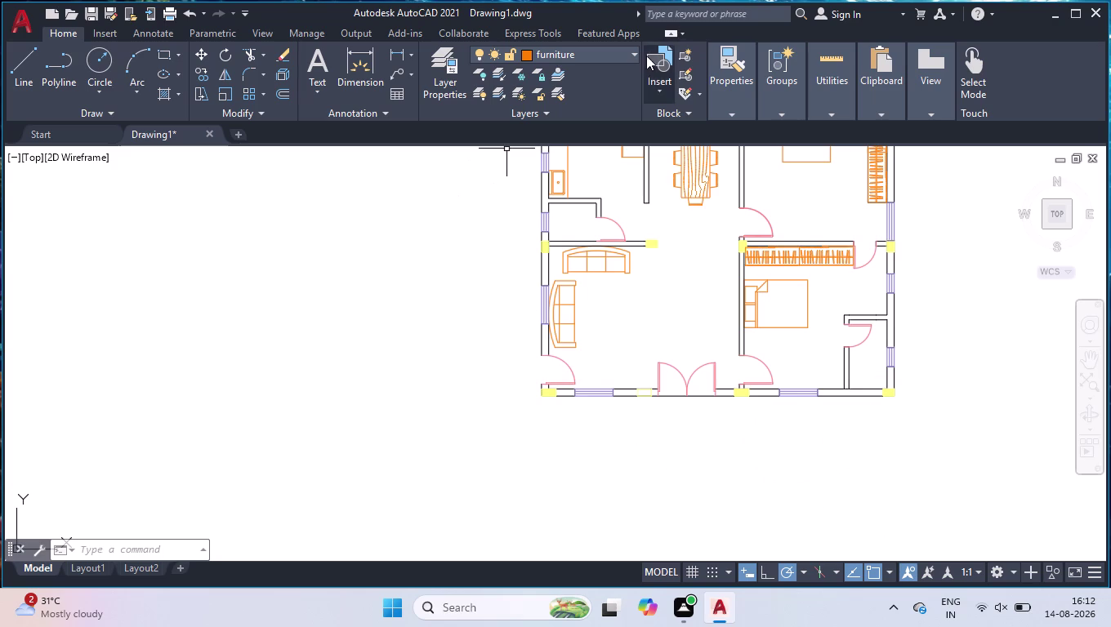
Lock the 0, Defpoints, door, furniture, washbasin, WC and window layers, leaving stairs unlocked.
click(624, 52)
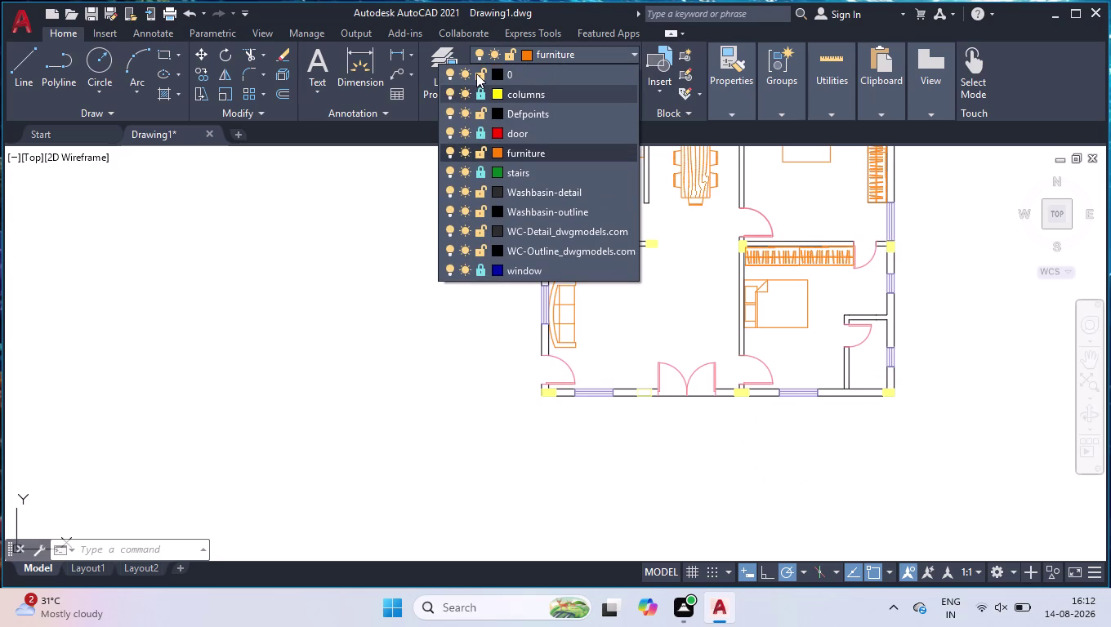
click(476, 73)
click(479, 116)
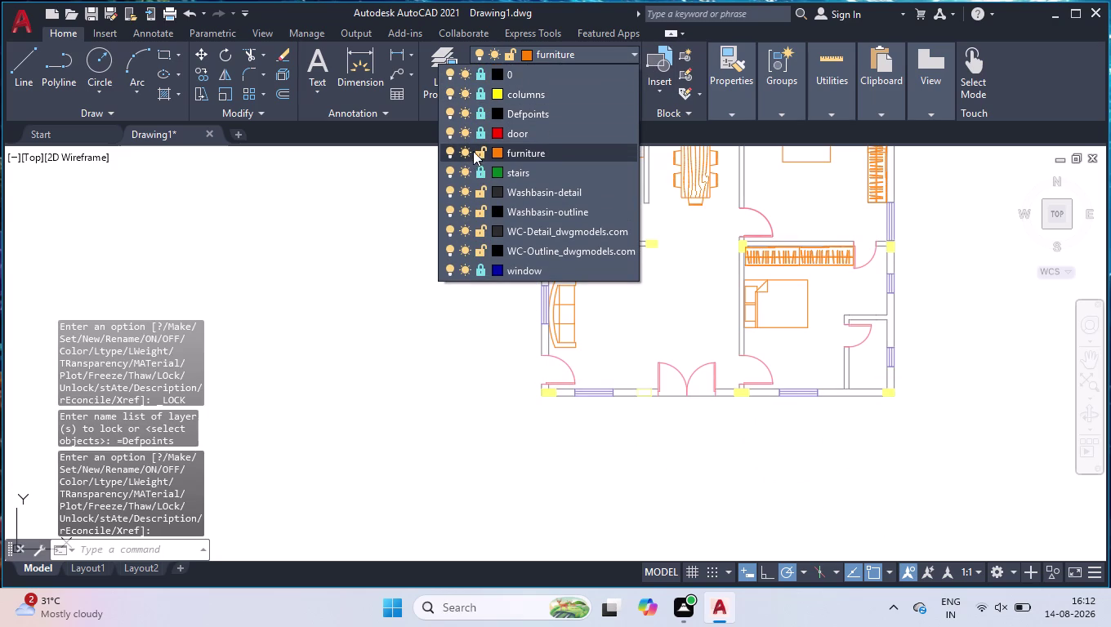
click(479, 158)
click(482, 176)
click(477, 194)
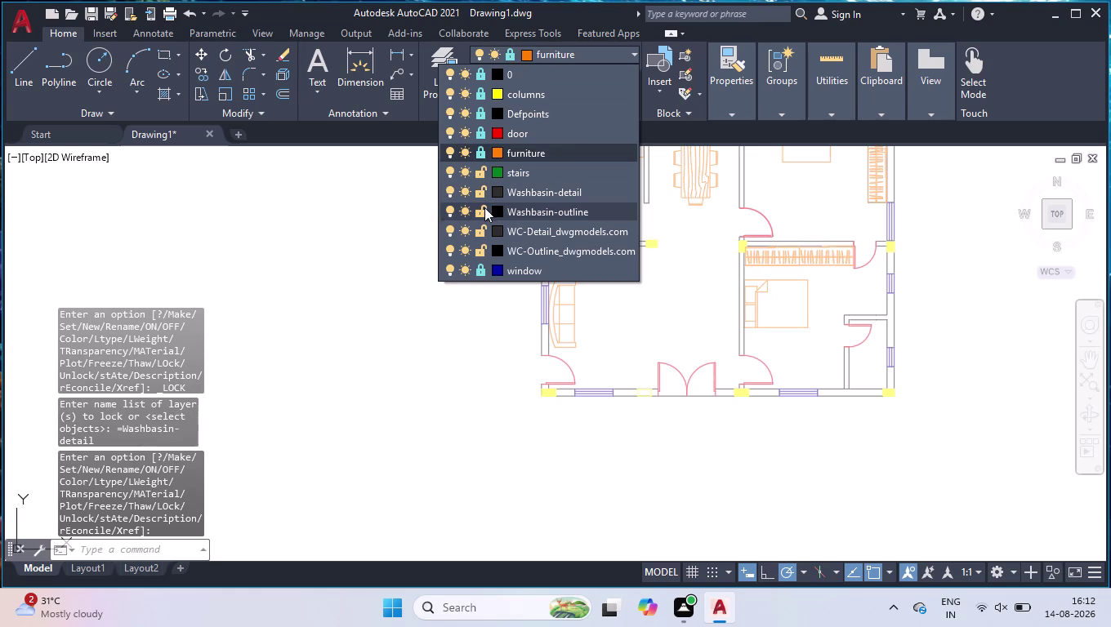
click(482, 215)
click(479, 229)
click(477, 249)
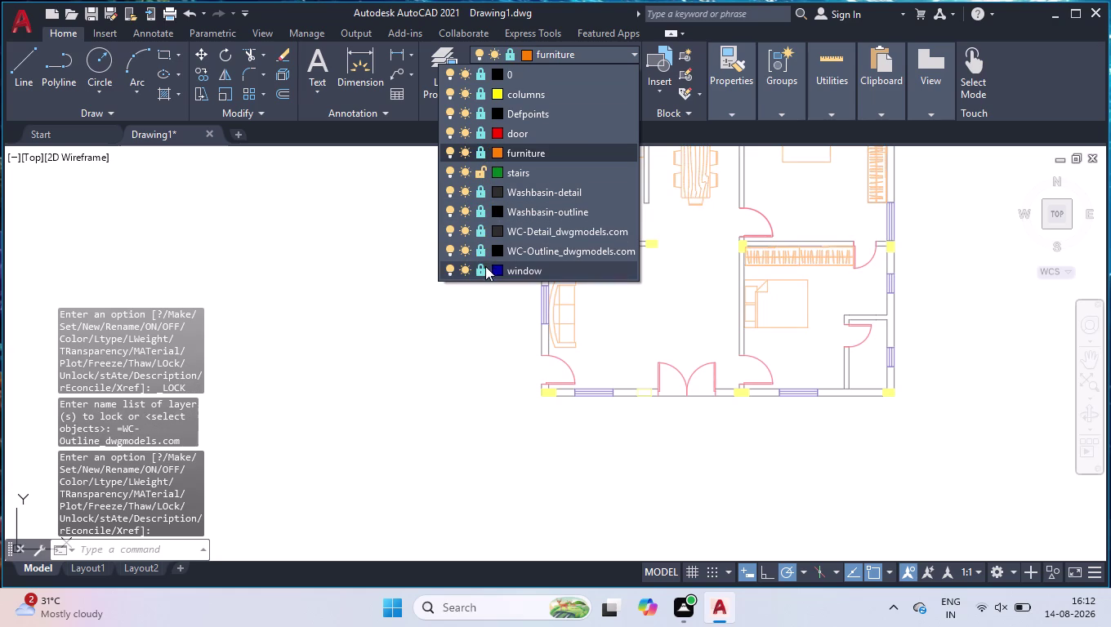
click(547, 176)
scroll(up, 3)
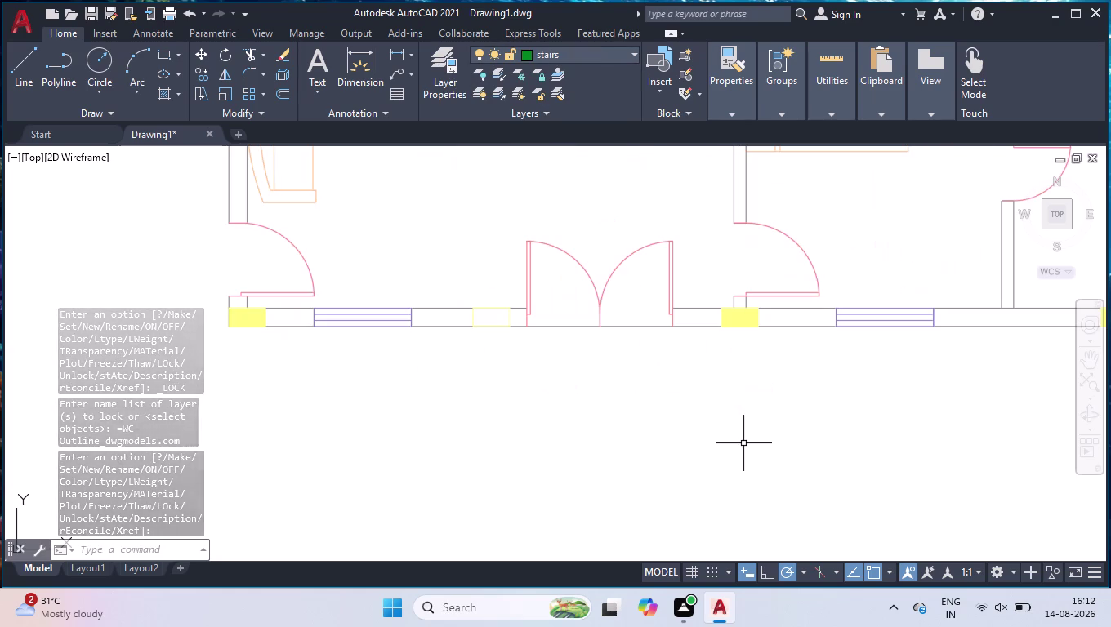
Start a line on the entrance wall and draw a 4' edge downward.
key(l)
key(Return)
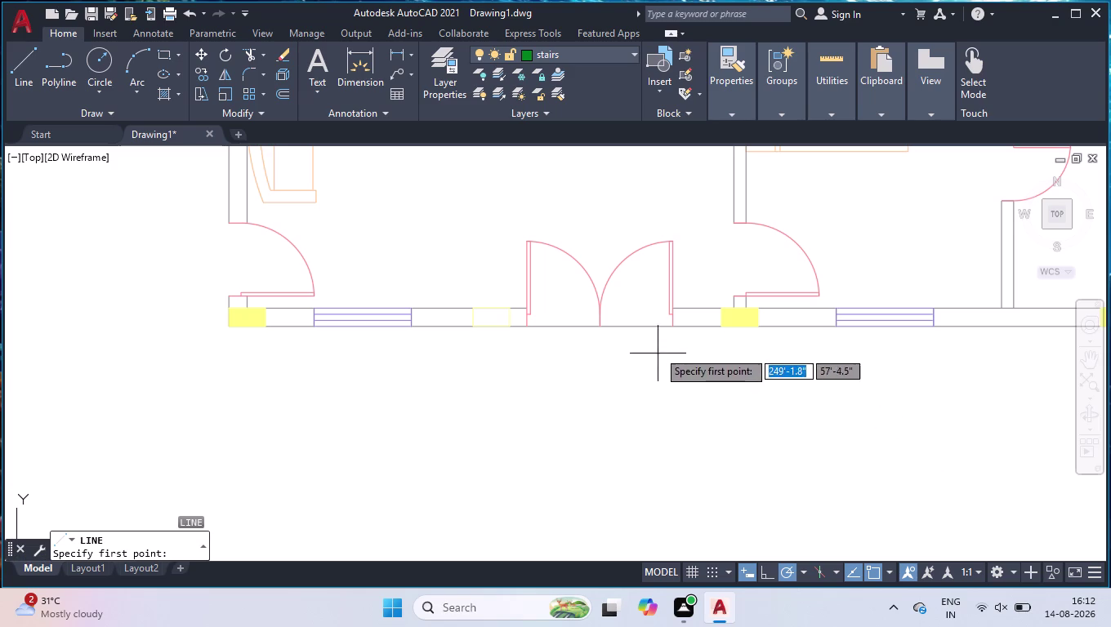
click(674, 330)
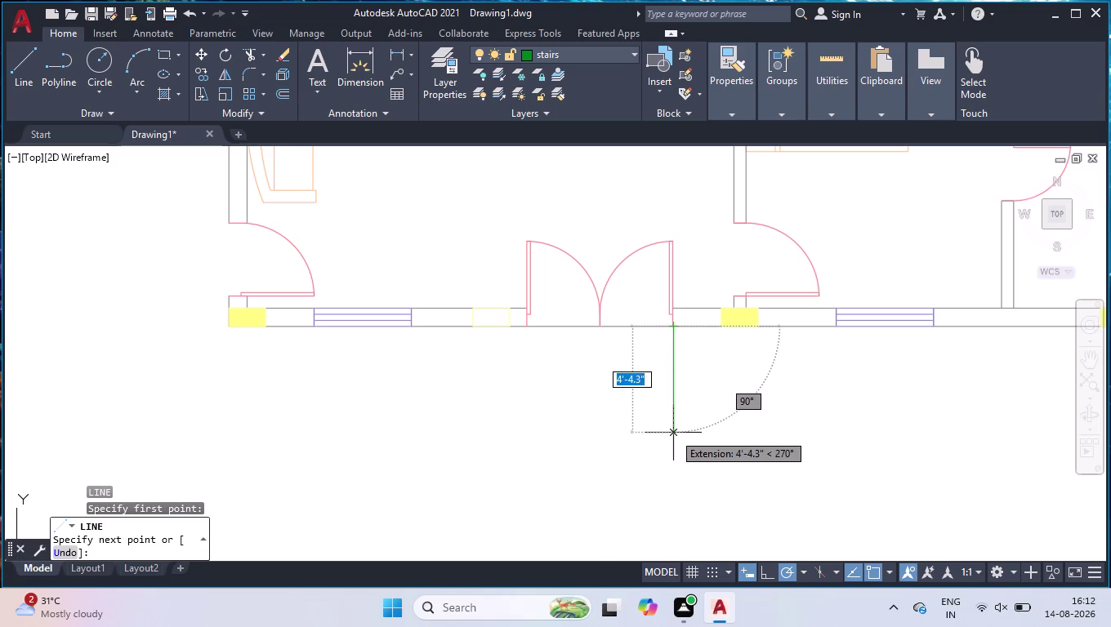
click(762, 580)
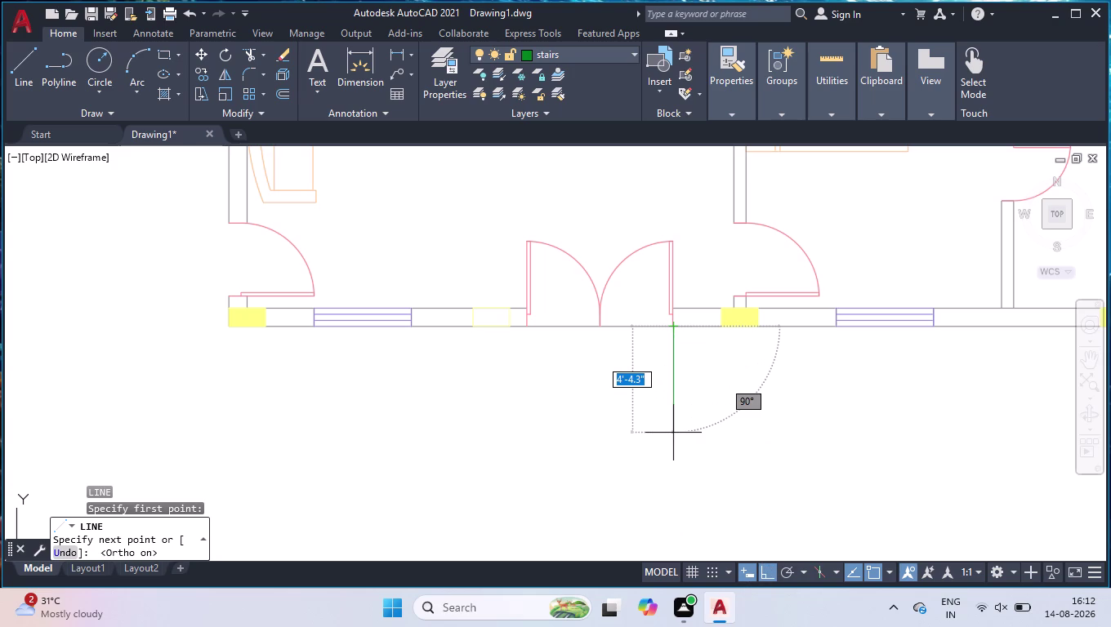
key(3)
key(BackSpace)
text(4')
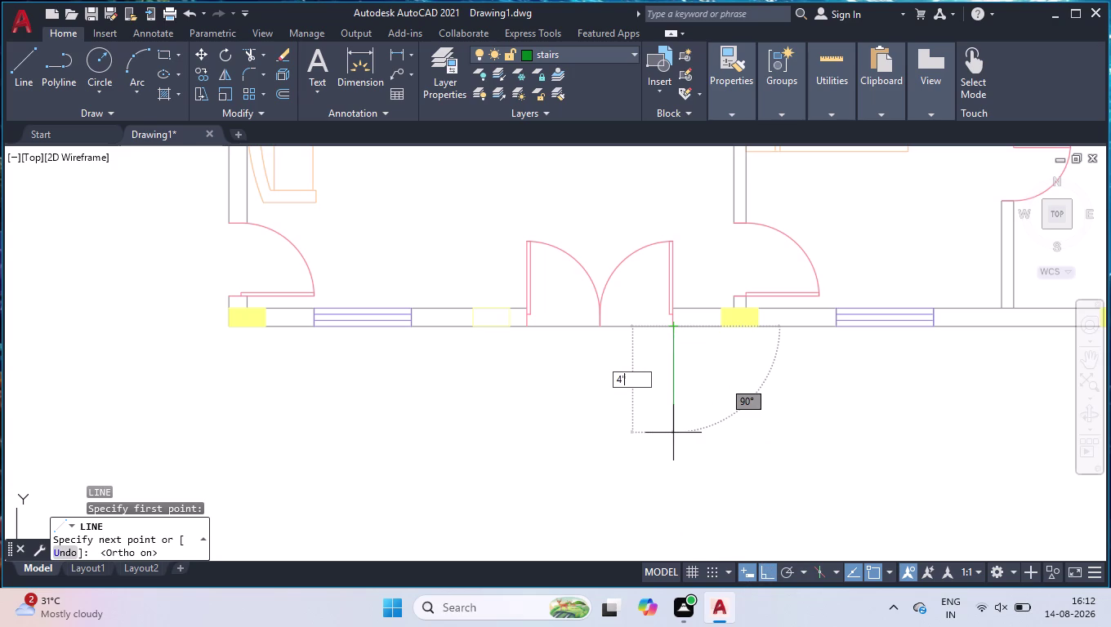
key(Return)
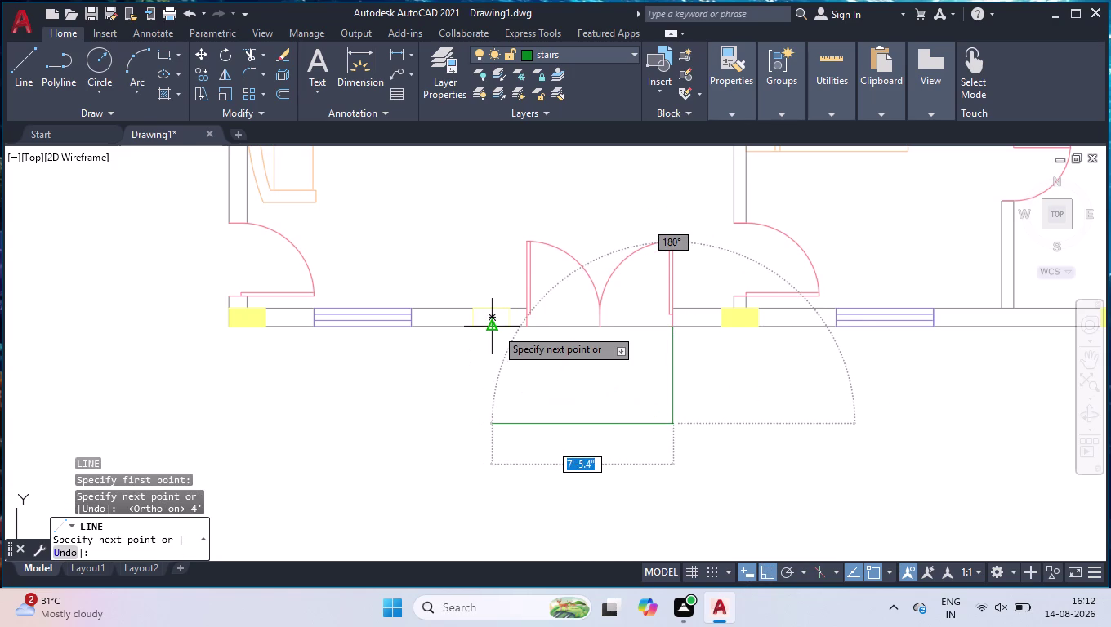
Draw the 8' bottom edge, close the side back at the wall, and select the left edge.
scroll(up, 3)
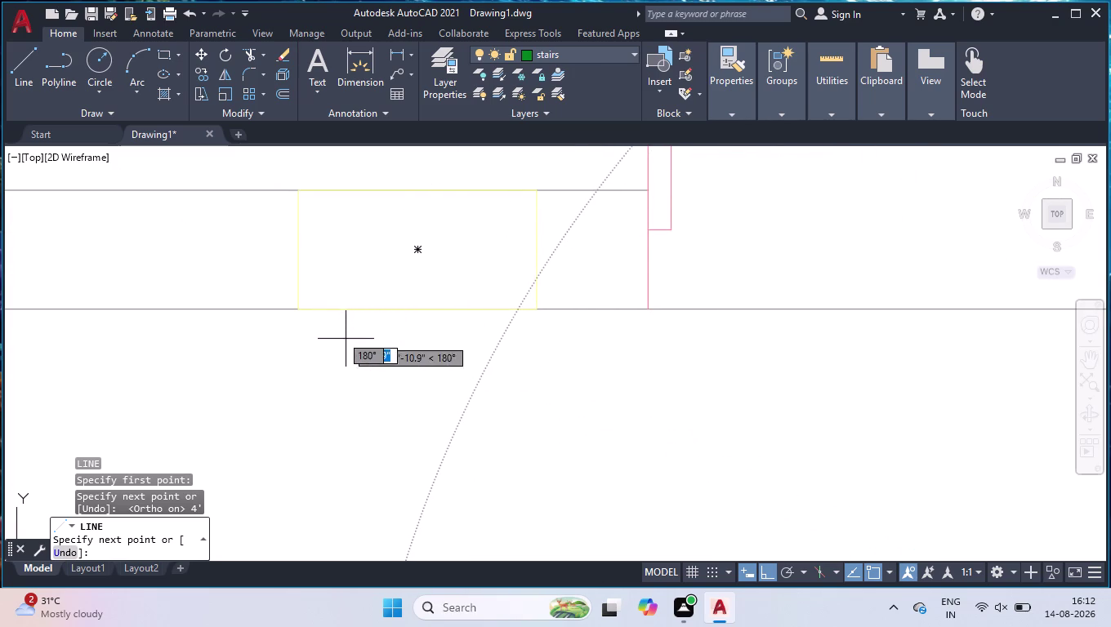
scroll(down, 3)
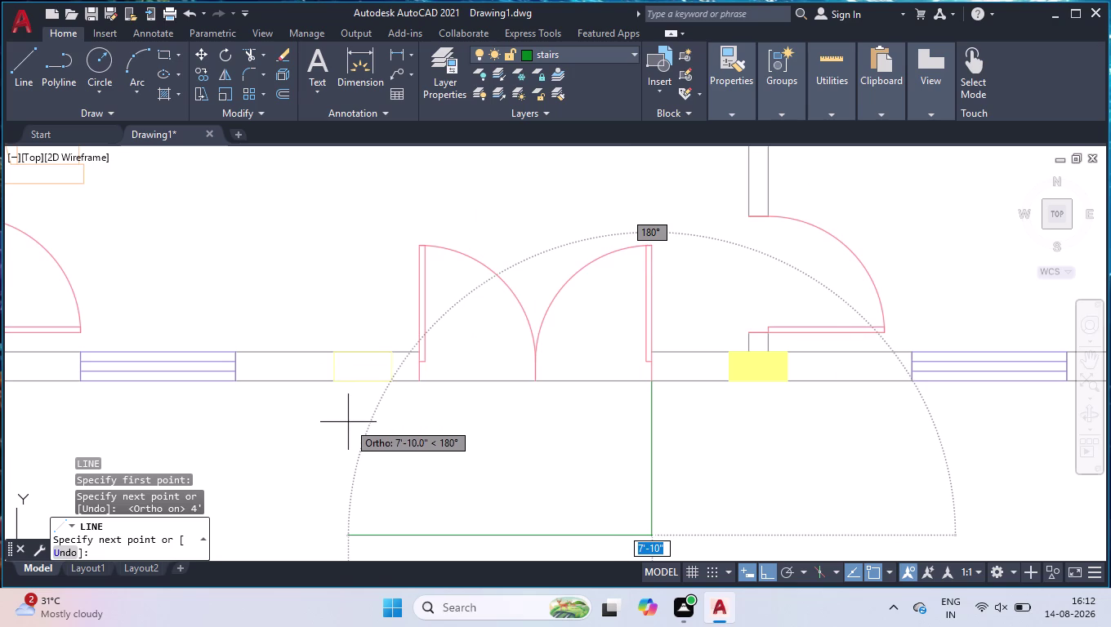
text(8')
key(Return)
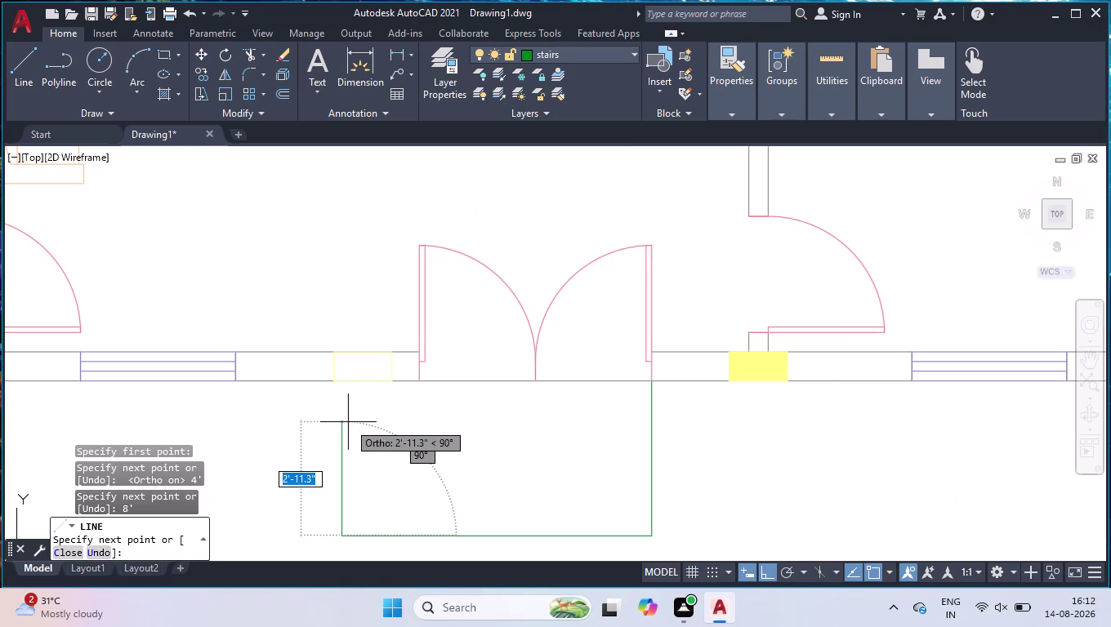
scroll(up, 3)
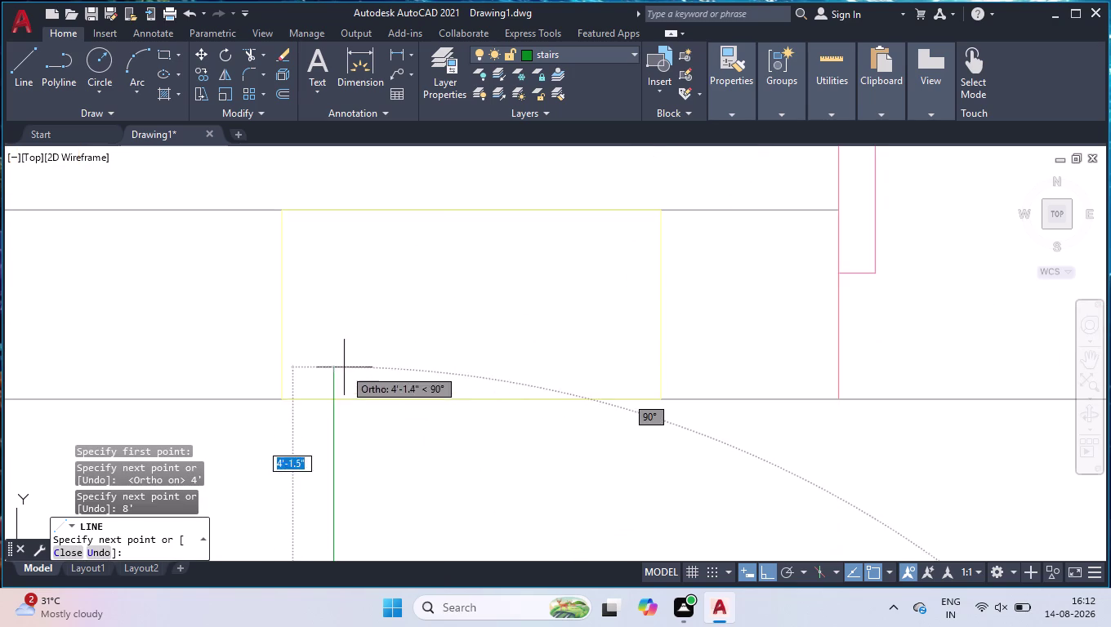
click(329, 401)
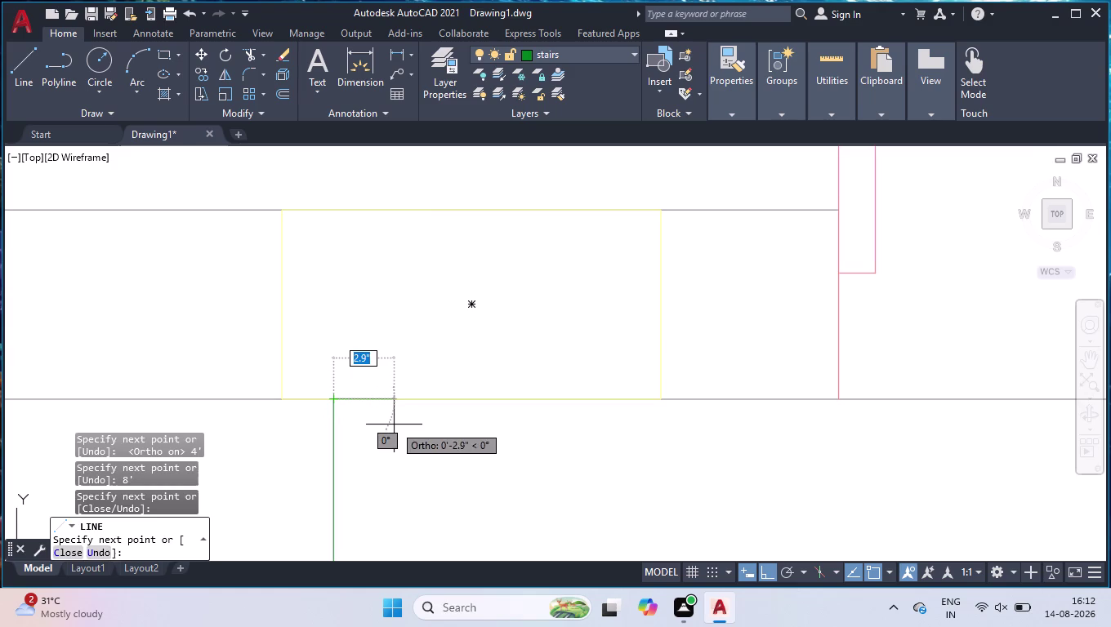
key(space)
scroll(down, 3)
scroll(down, 3)
scroll(up, 3)
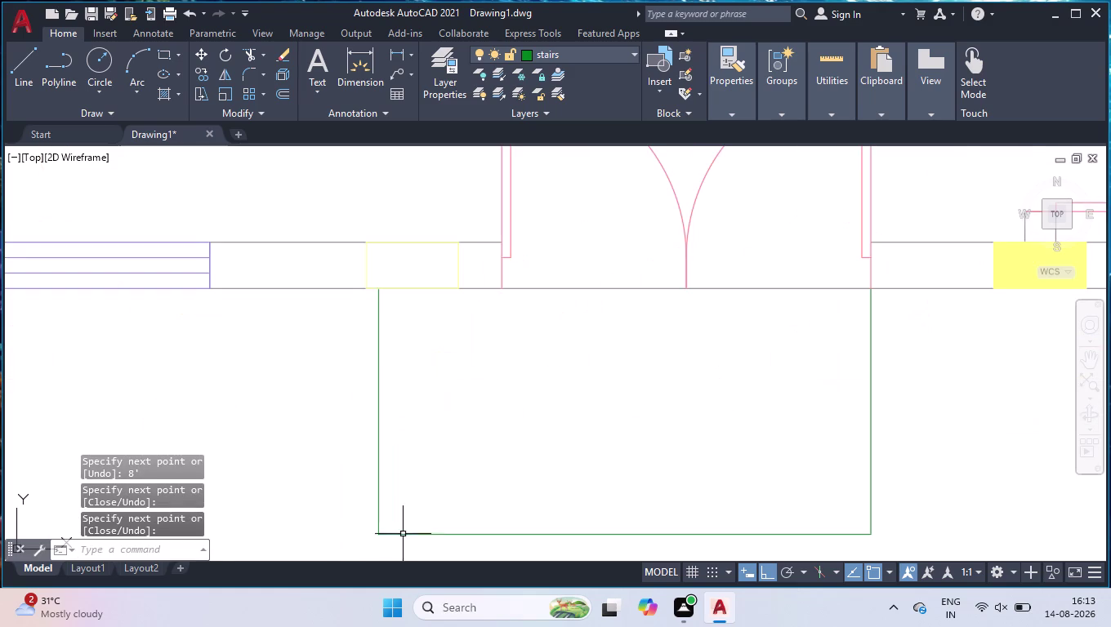
click(378, 463)
Copy the edge line as a fitted row of 4 evenly spaced stair tread lines.
text(c)
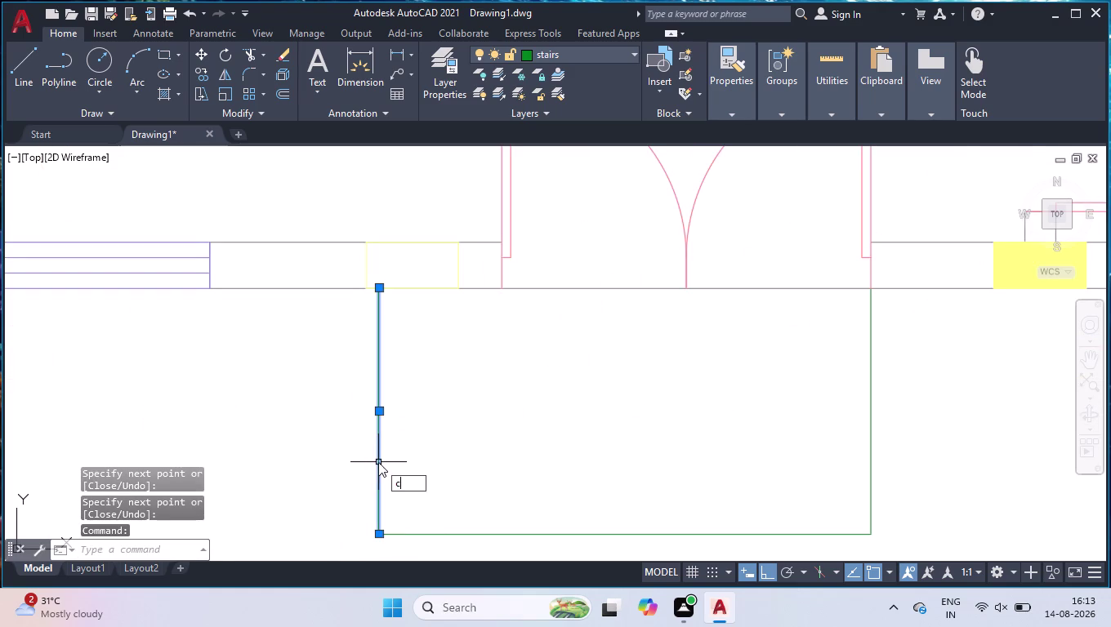
text(o)
key(Return)
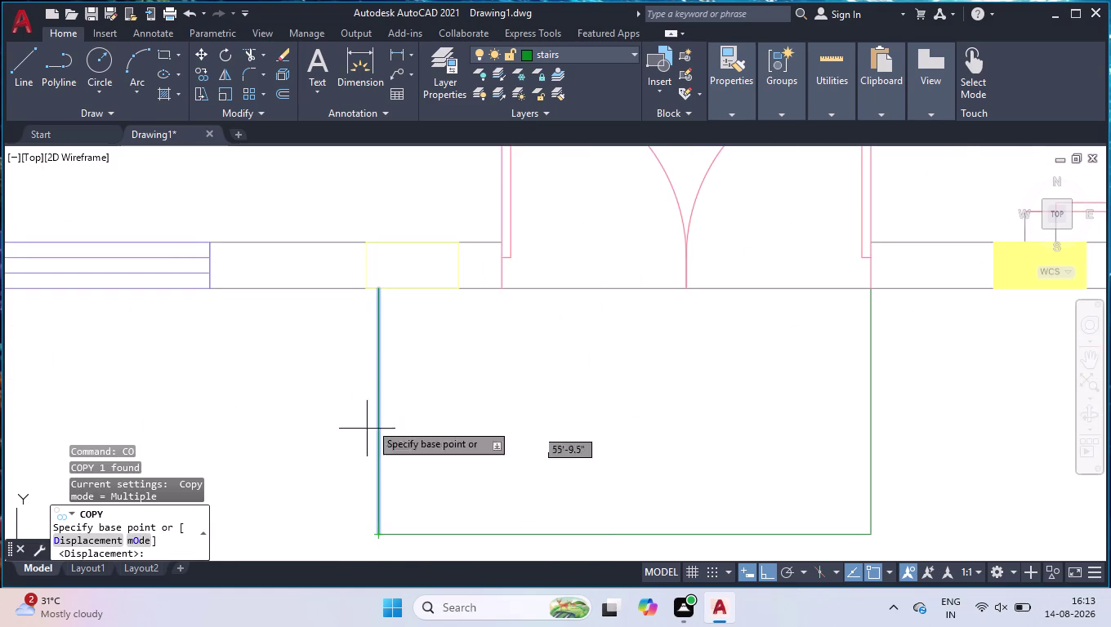
click(379, 288)
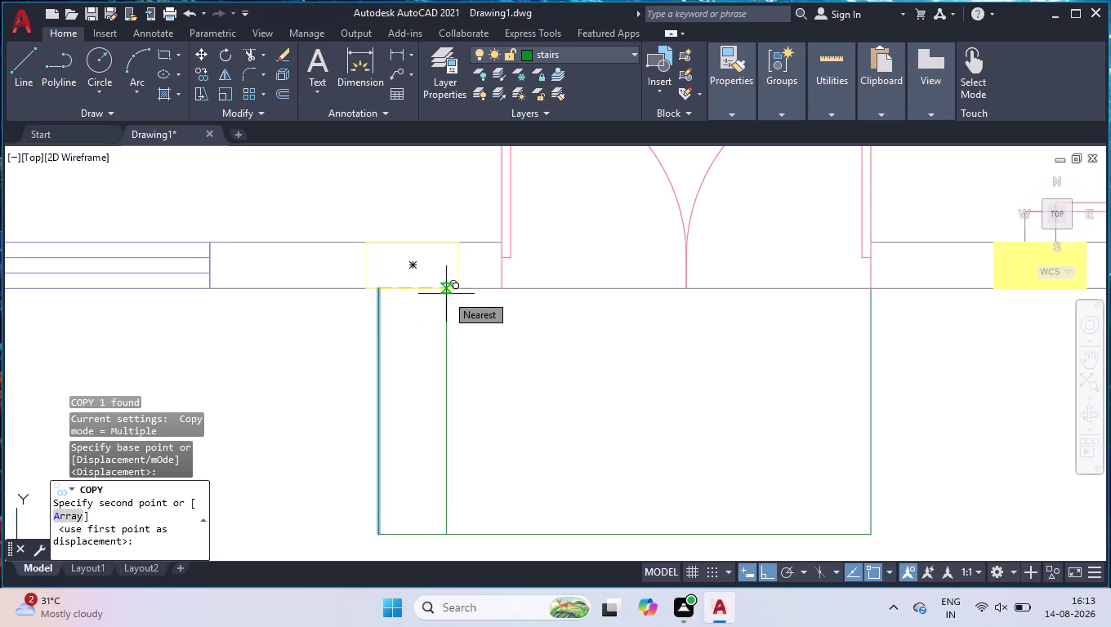
text(ar)
key(Return)
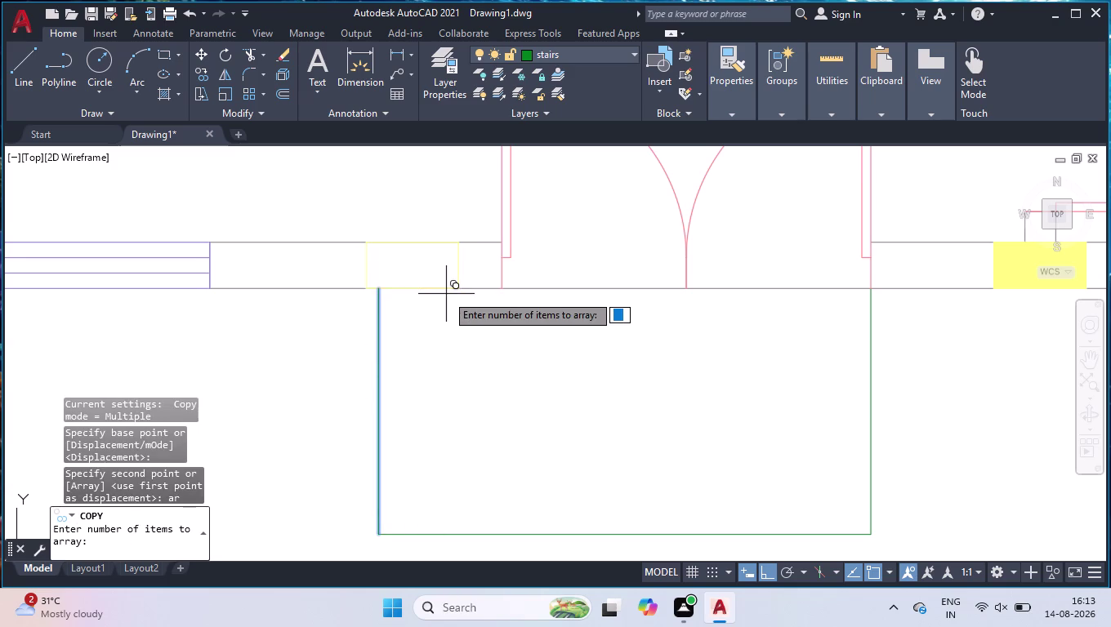
key(4)
key(Return)
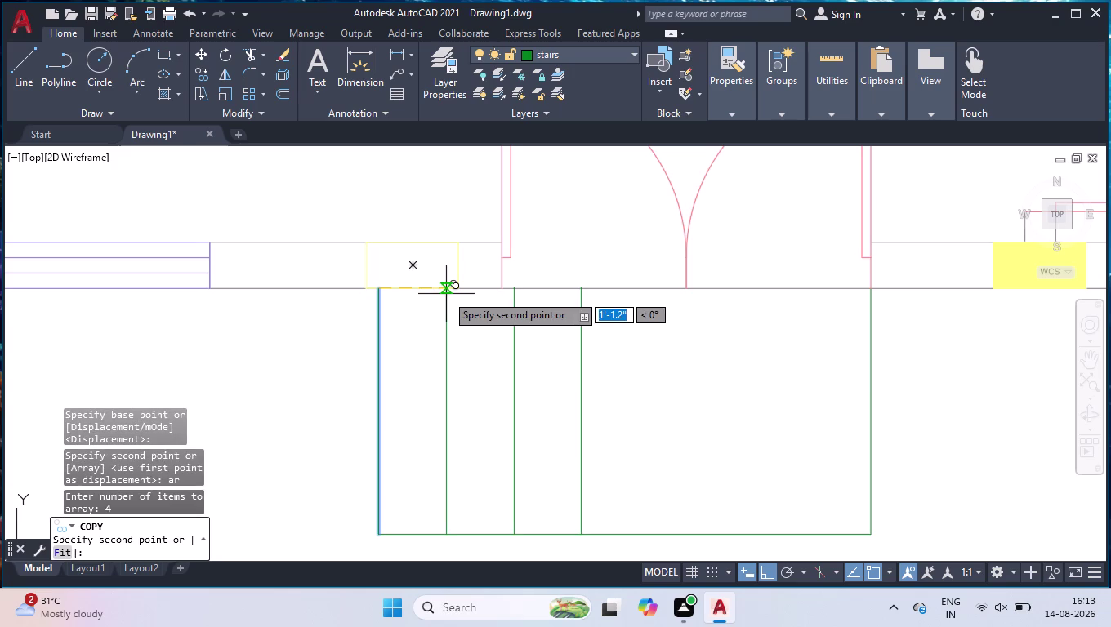
key(f)
key(Return)
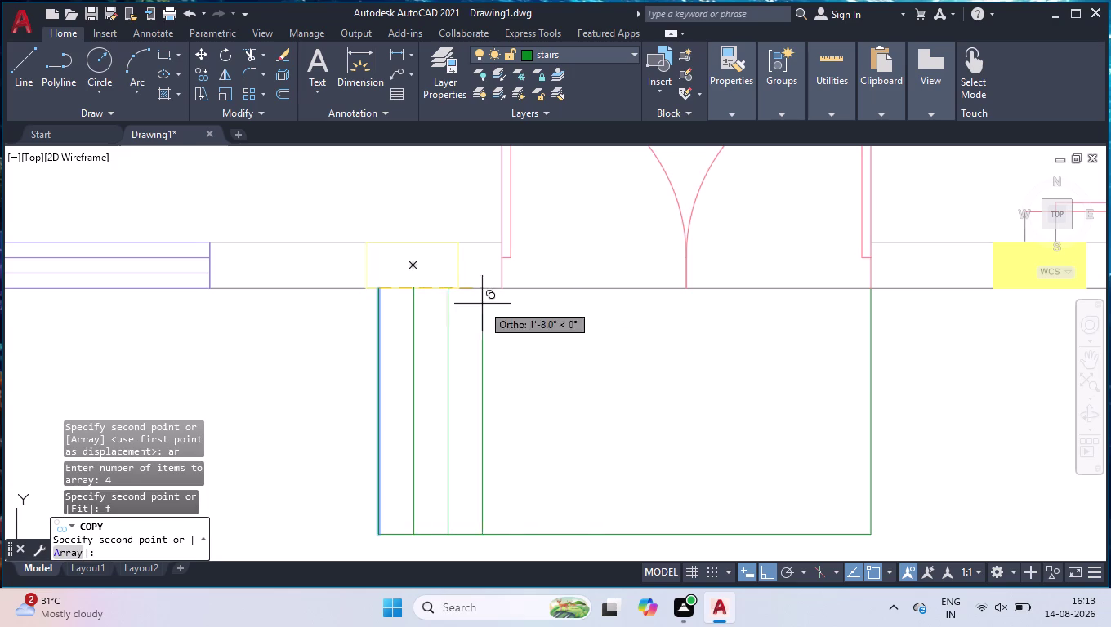
click(505, 289)
key(space)
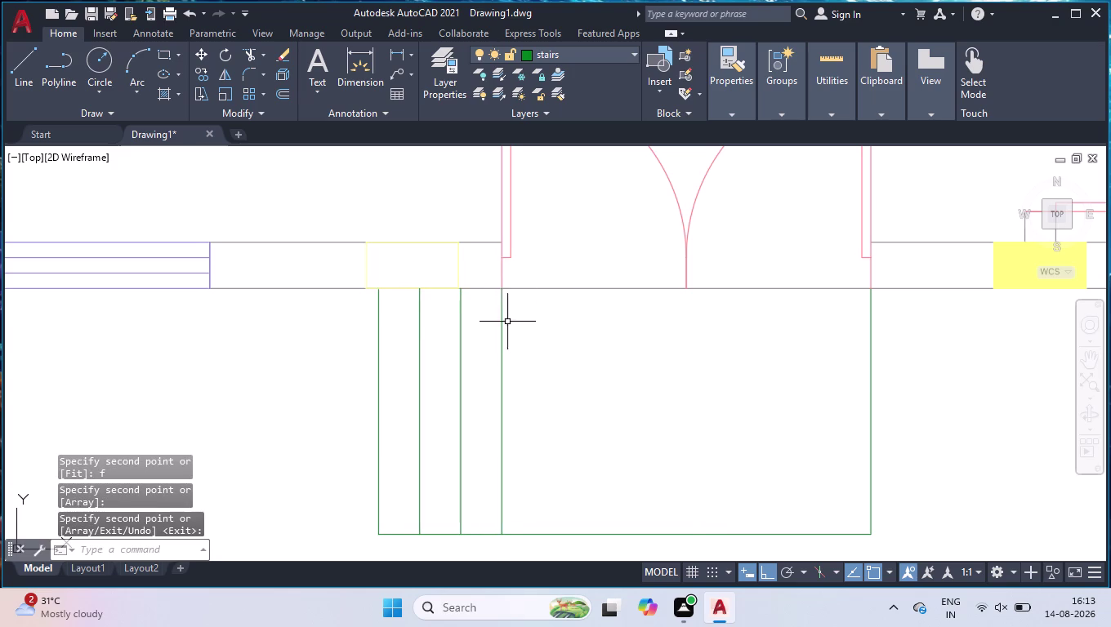
Delete the extra step line at the right of the stair outline.
click(502, 342)
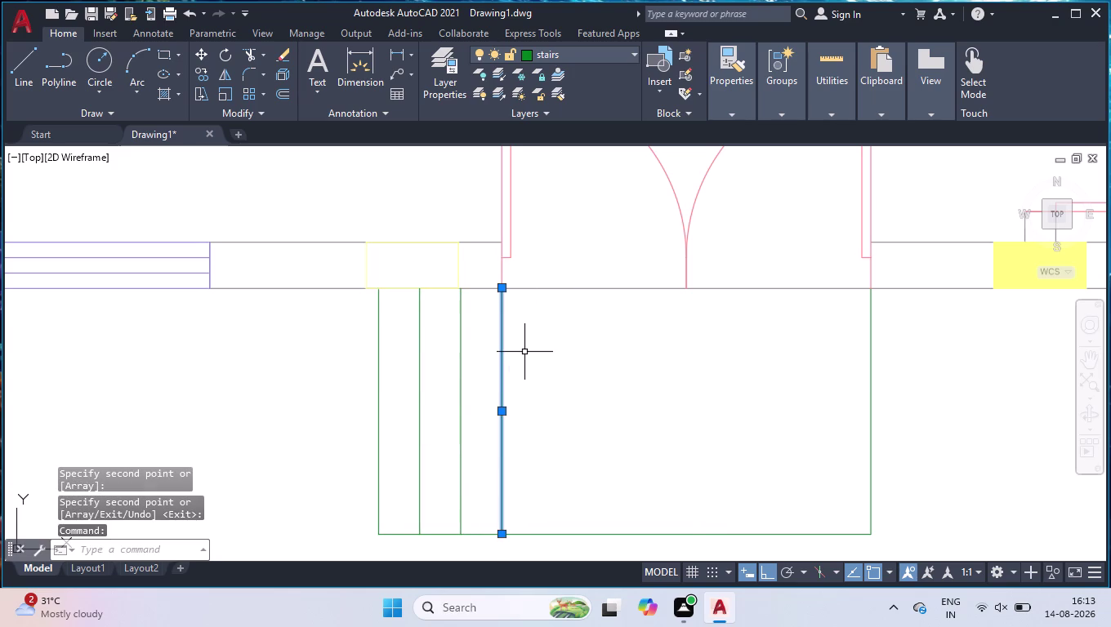
key(space)
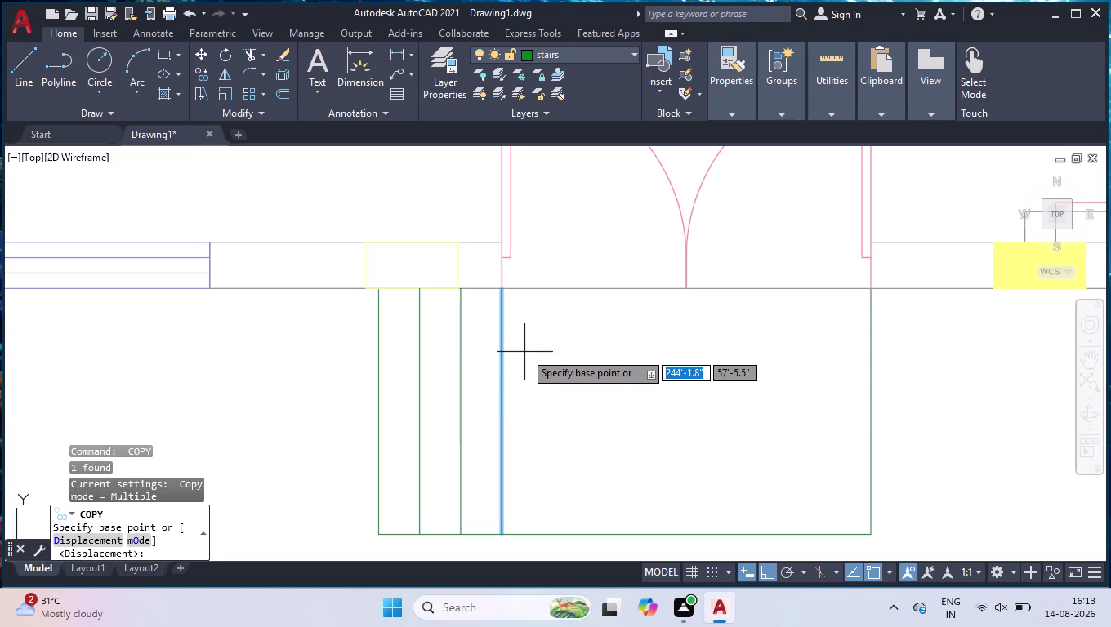
key(space)
key(space)
key(space)
key(space)
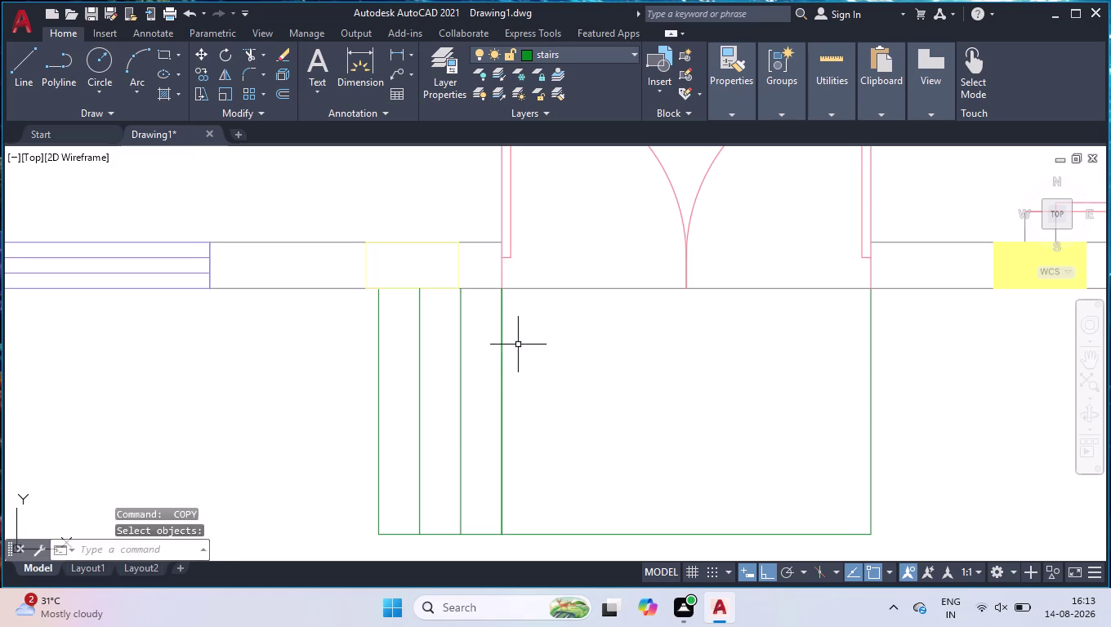
click(516, 343)
click(496, 359)
key(Delete)
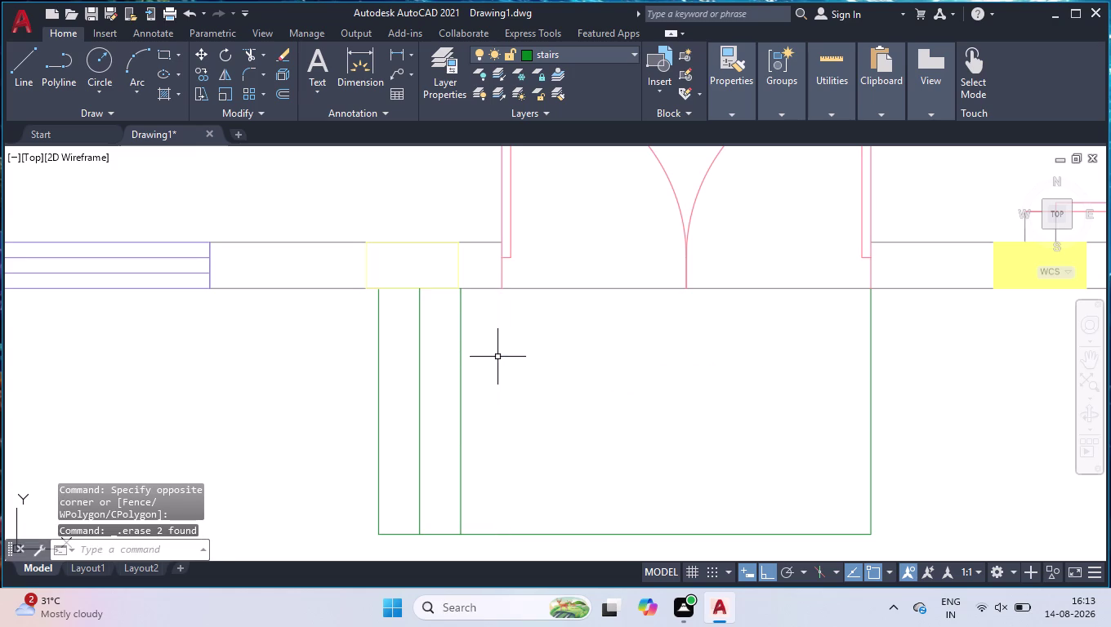
Erase another stray step line, undoing and redoing the deletion as needed.
key(space)
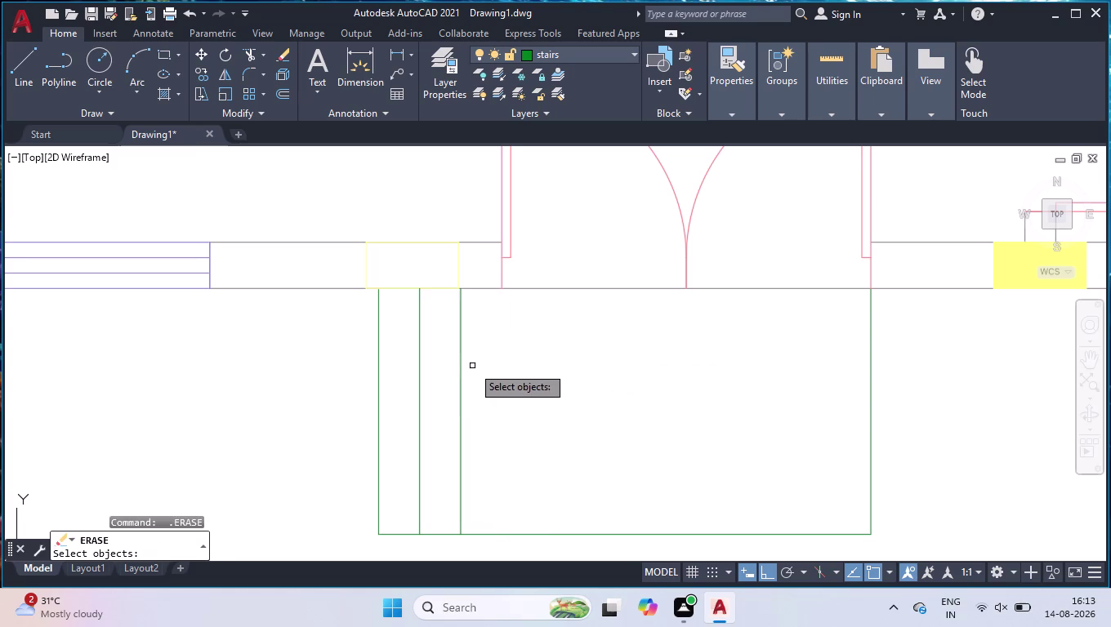
click(463, 359)
click(454, 363)
key(space)
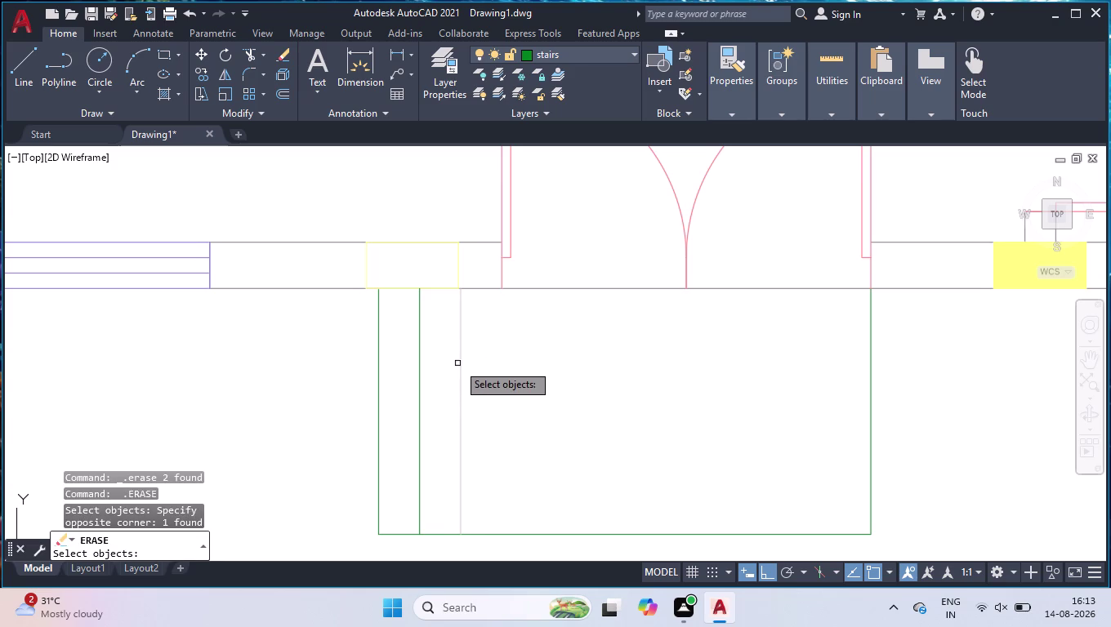
key(u)
key(Return)
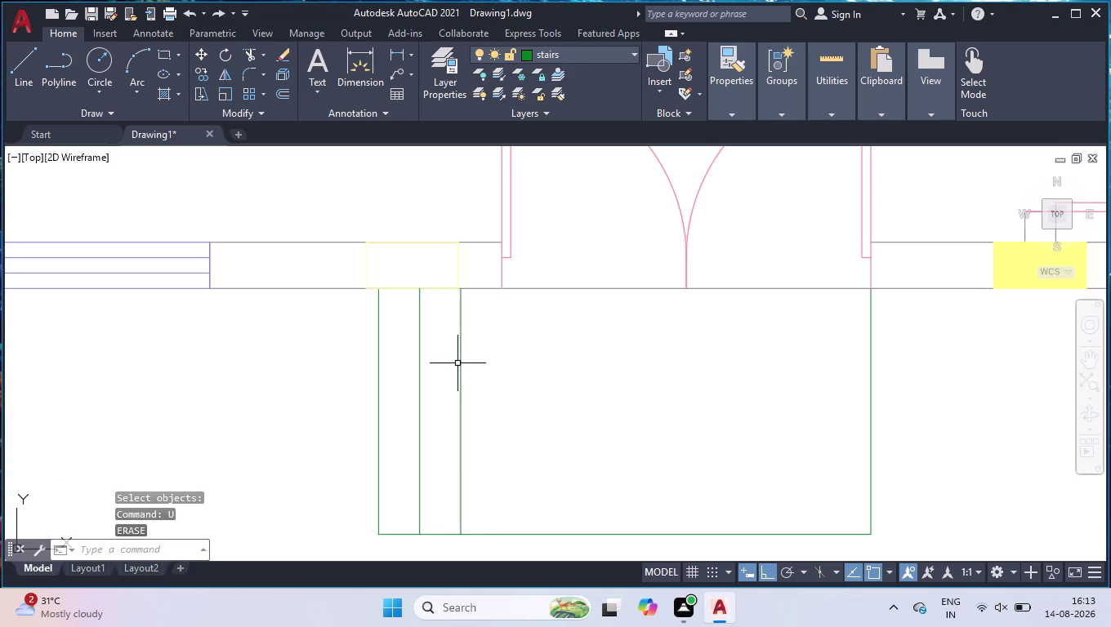
key(u)
key(Return)
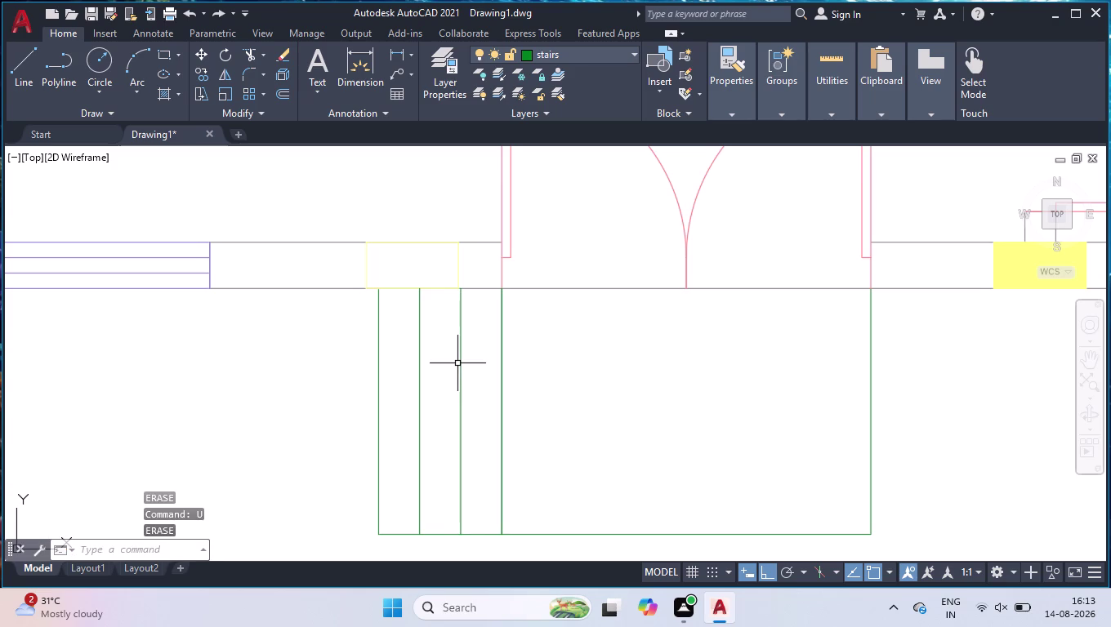
Draw a V-shaped arrow from the strip's top corner to the tread midpoint to the bottom corner.
key(l)
key(Return)
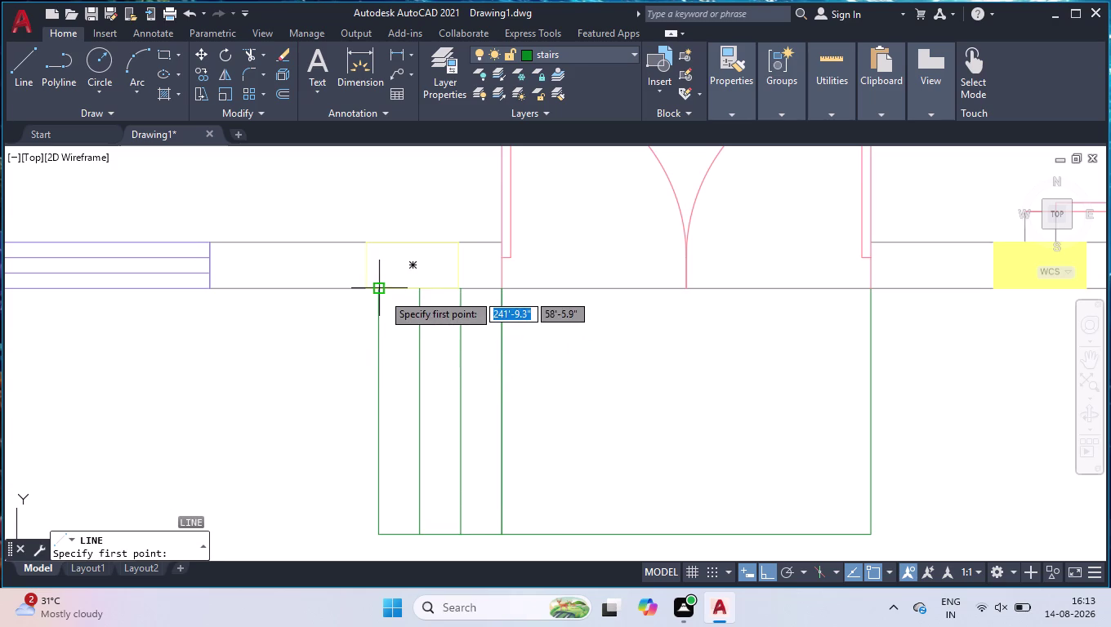
click(382, 293)
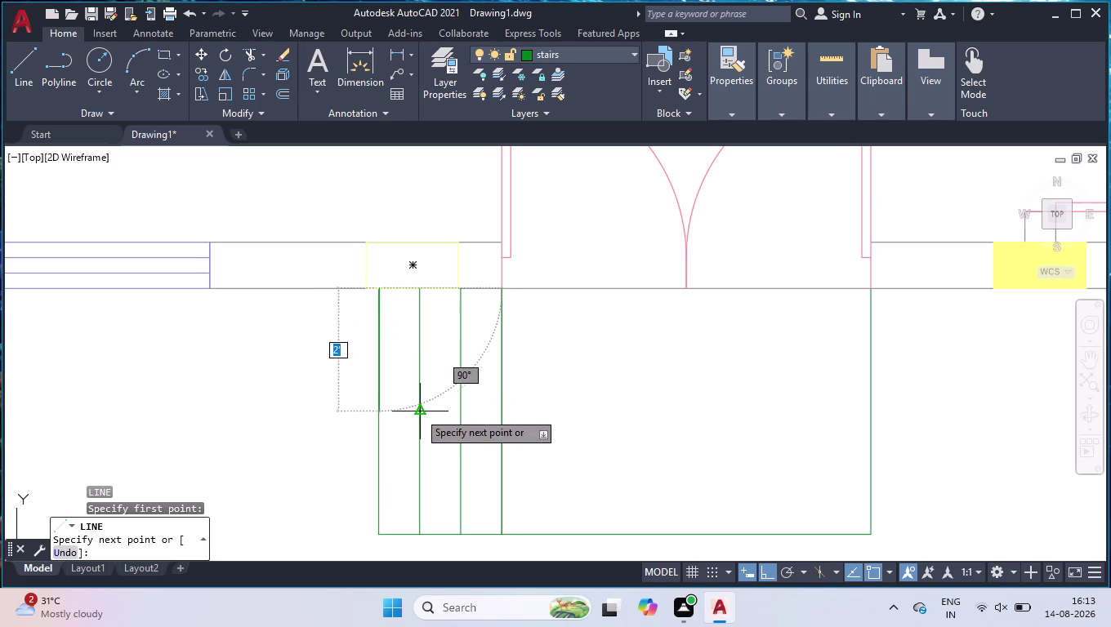
click(419, 412)
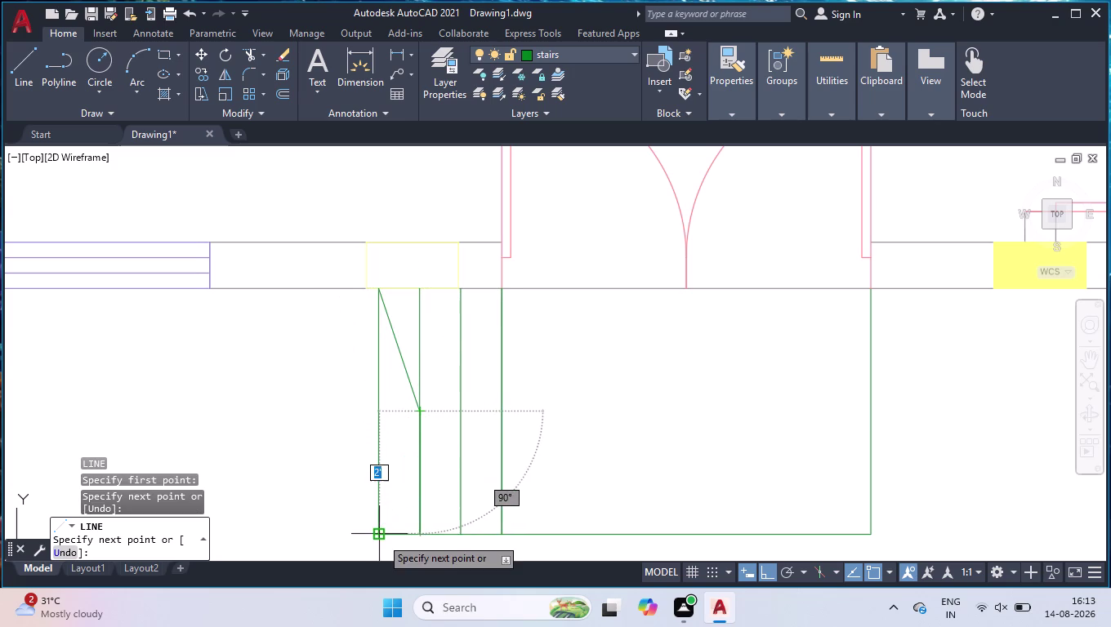
click(381, 537)
key(space)
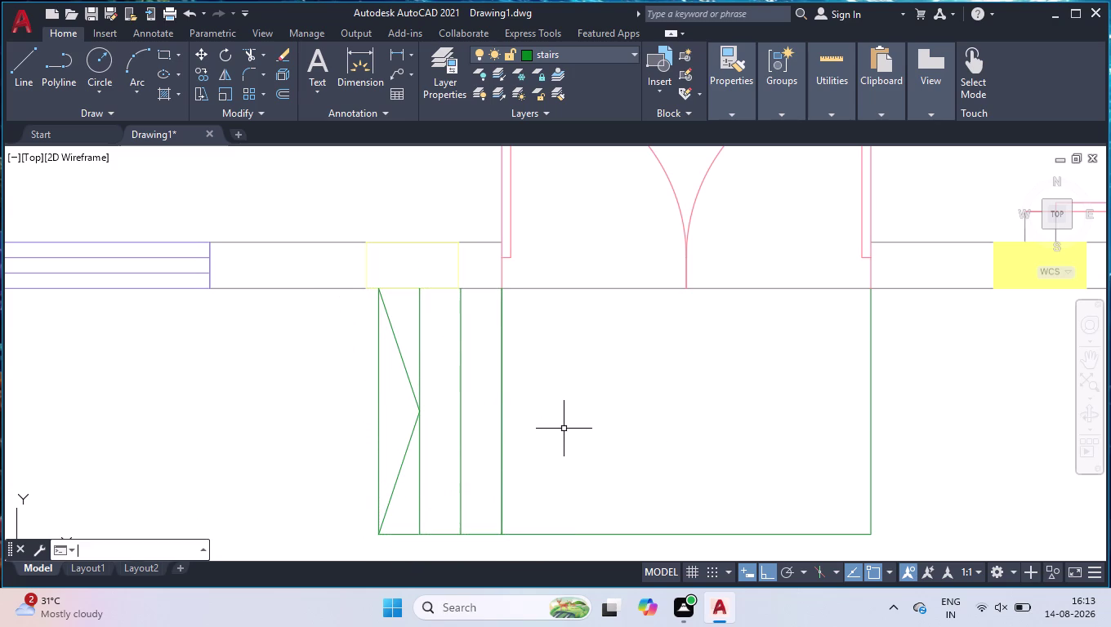
scroll(down, 3)
scroll(down, 3)
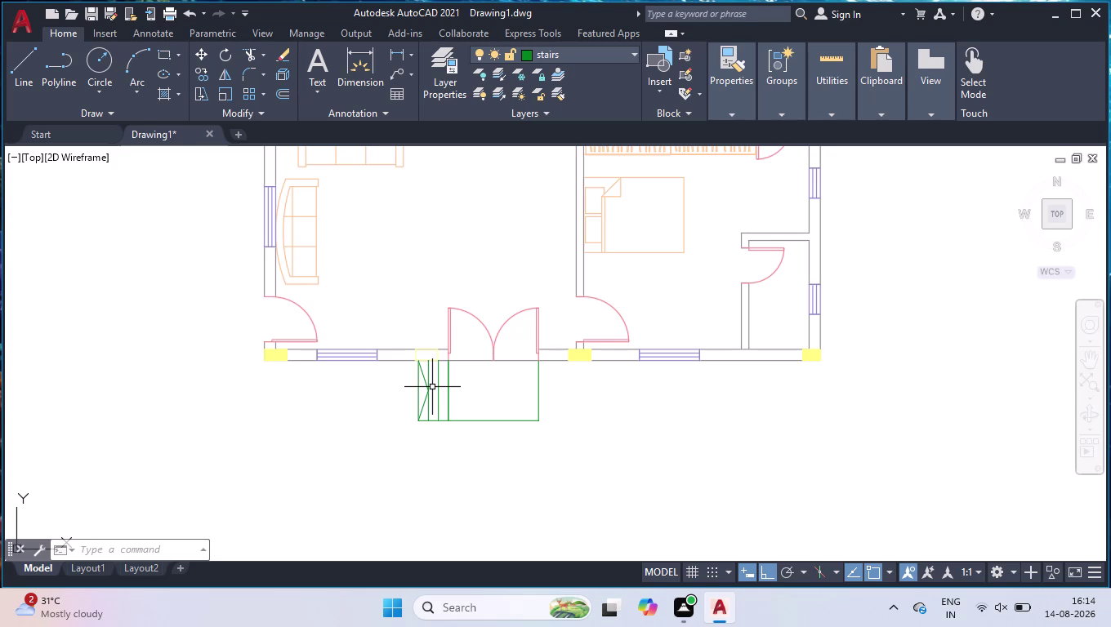
Window-select all the stair lines and group them.
drag(570, 401, 561, 405)
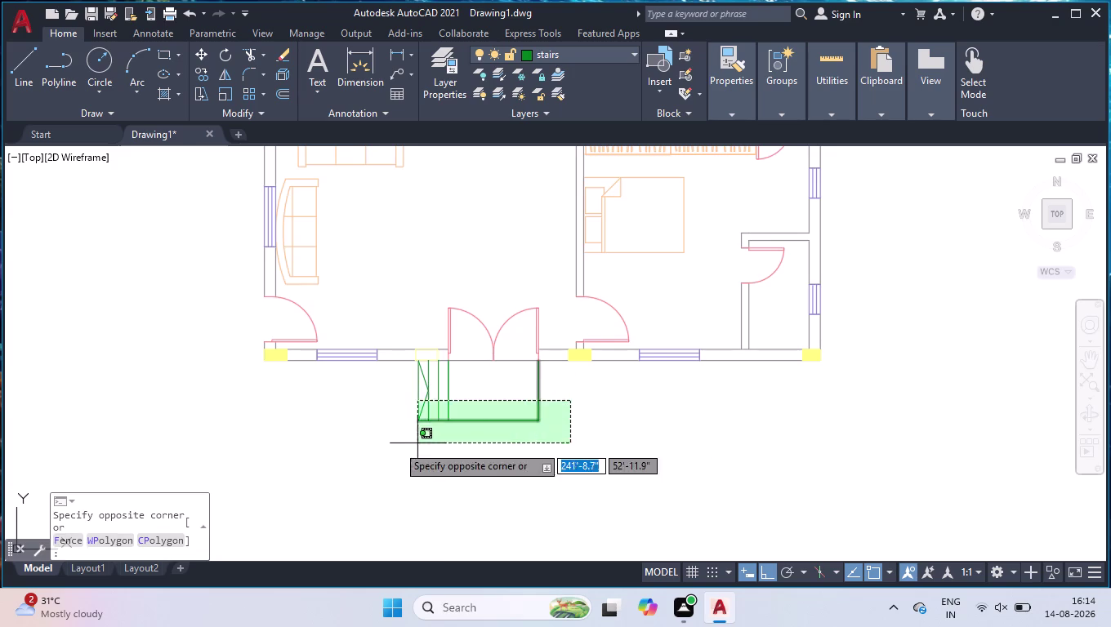
click(353, 439)
key(g)
key(r)
key(o)
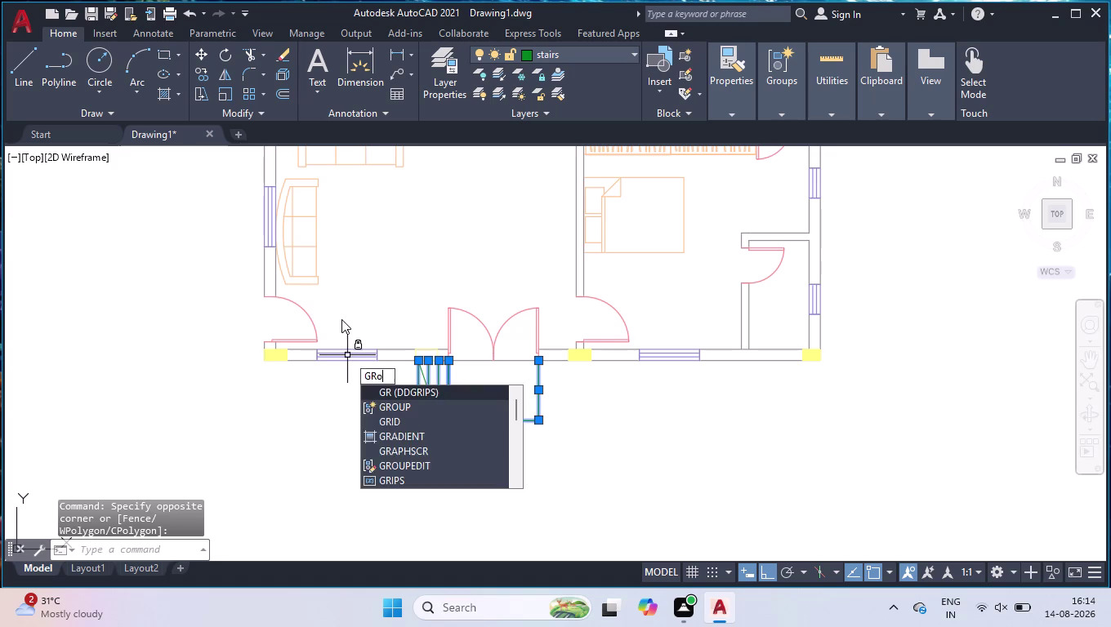
key(u)
key(Return)
Copy the grouped stairs from their bottom-left corner to a spot right of the house.
click(569, 412)
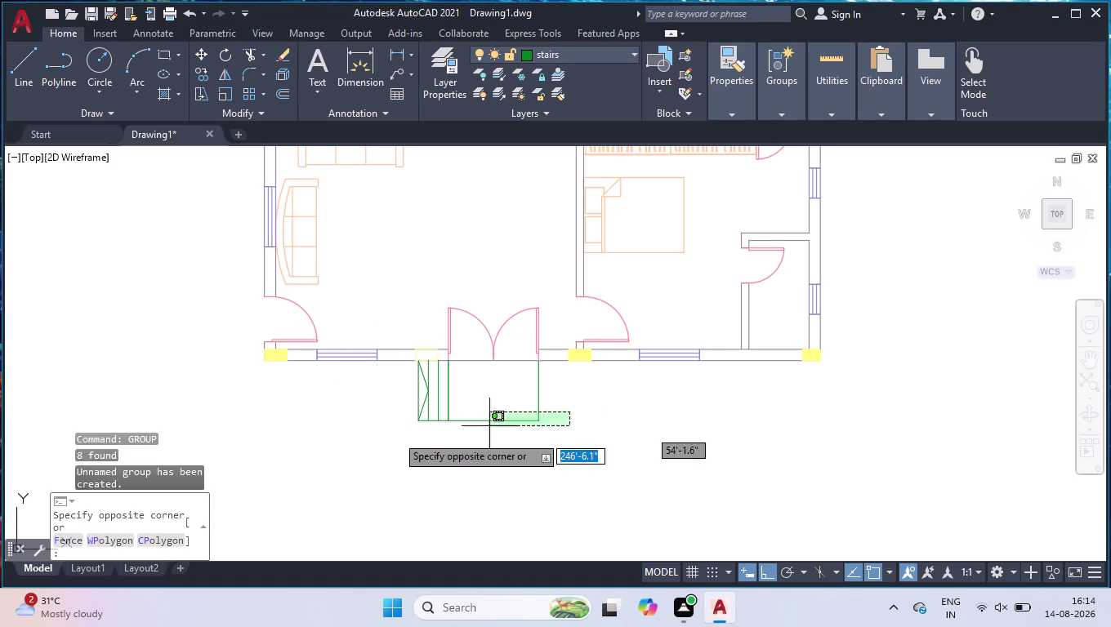
click(372, 435)
text(co)
key(Return)
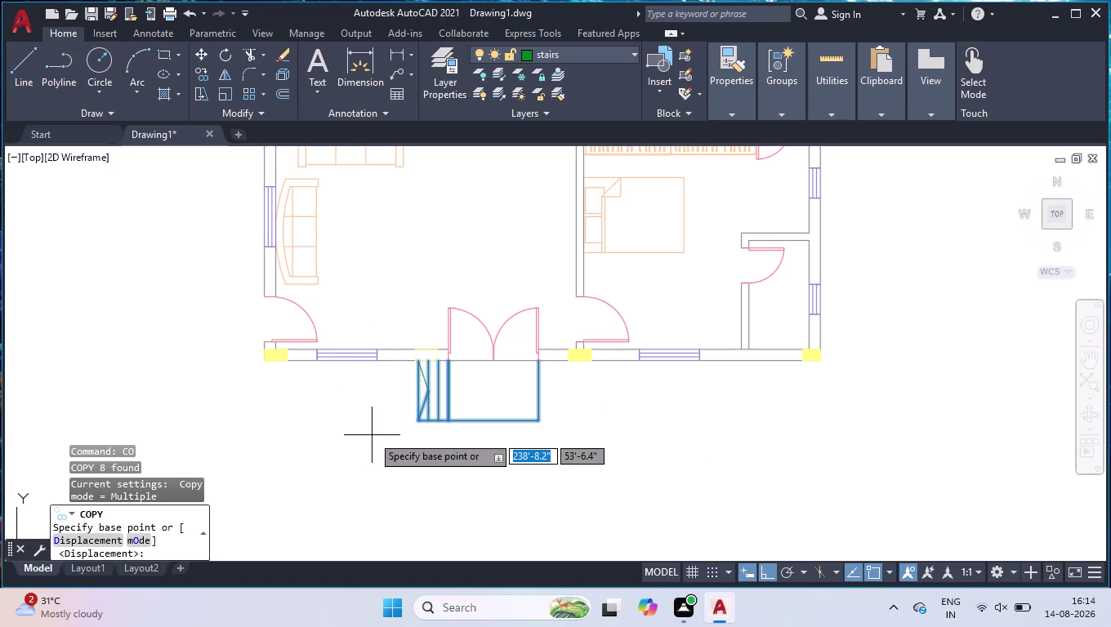
scroll(up, 3)
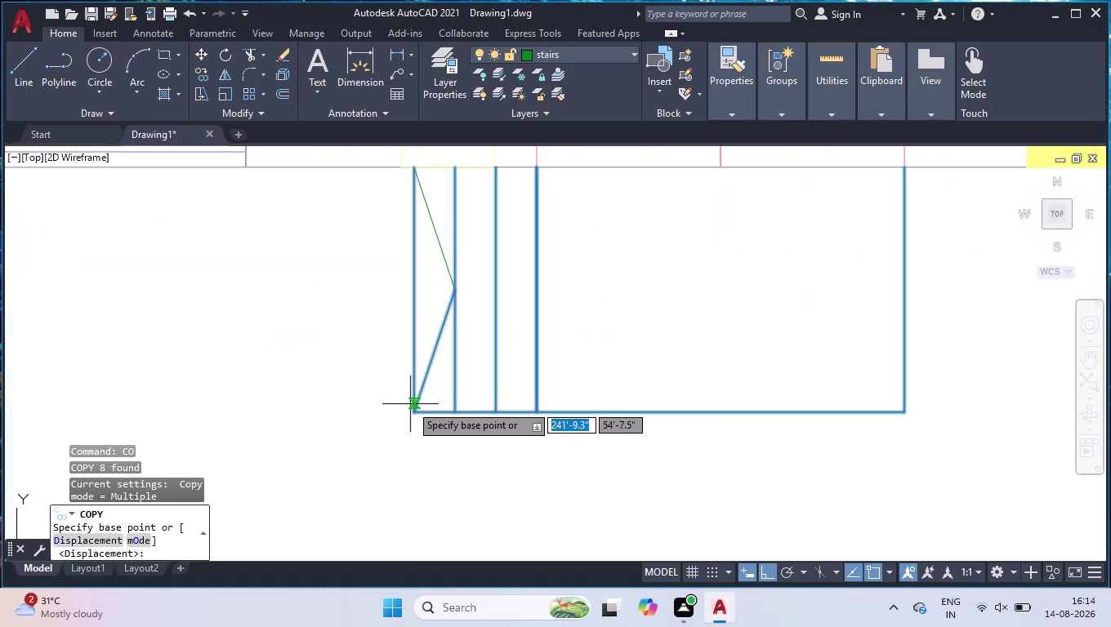
click(417, 419)
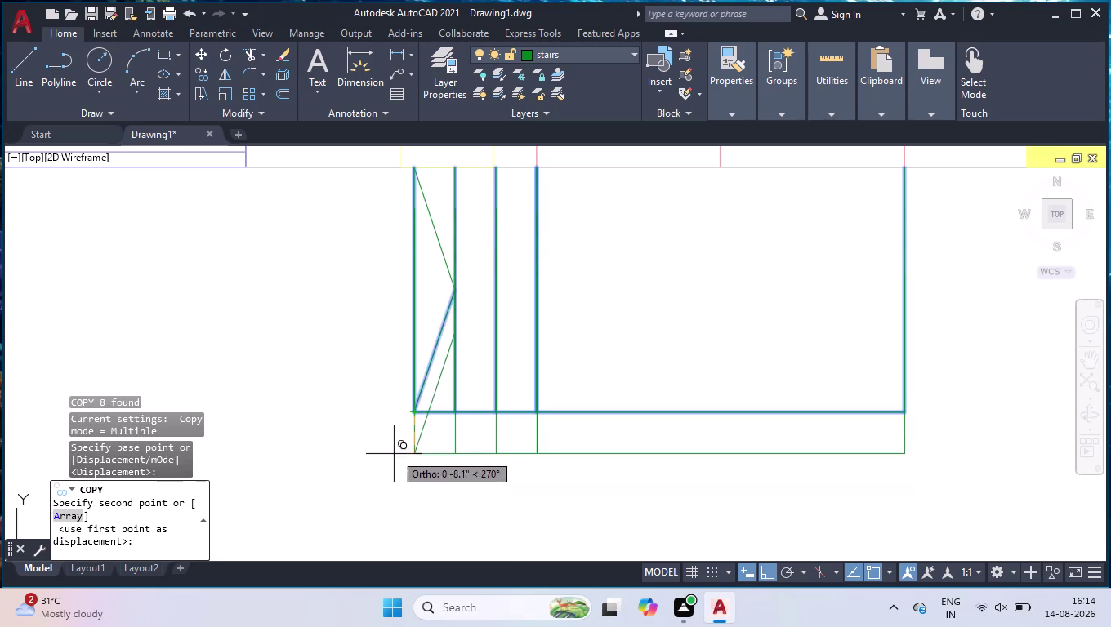
scroll(down, 3)
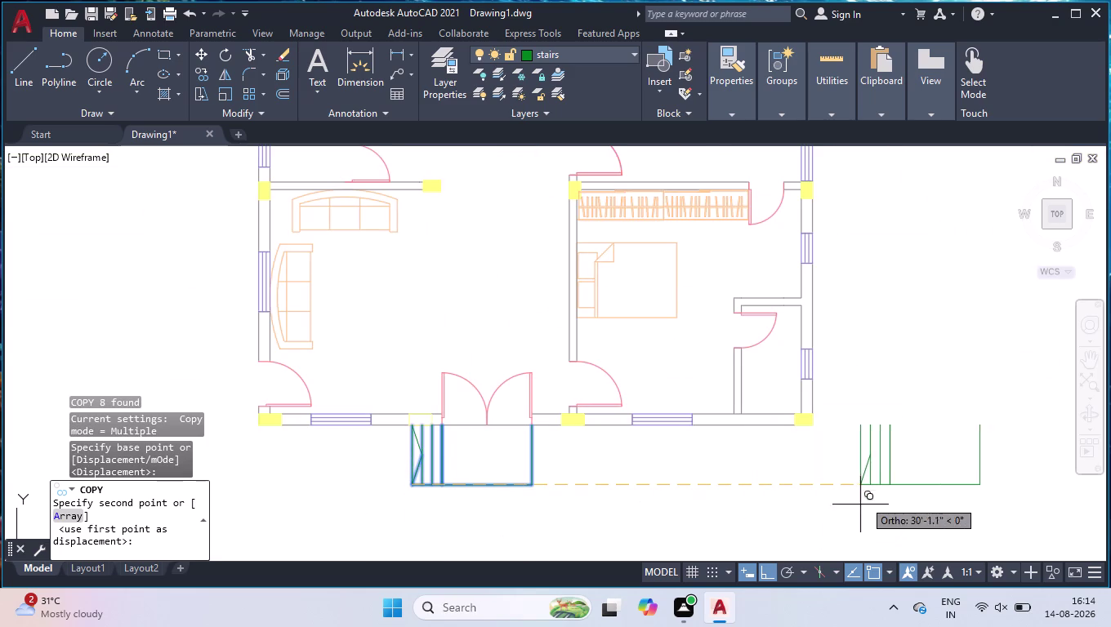
click(864, 500)
key(space)
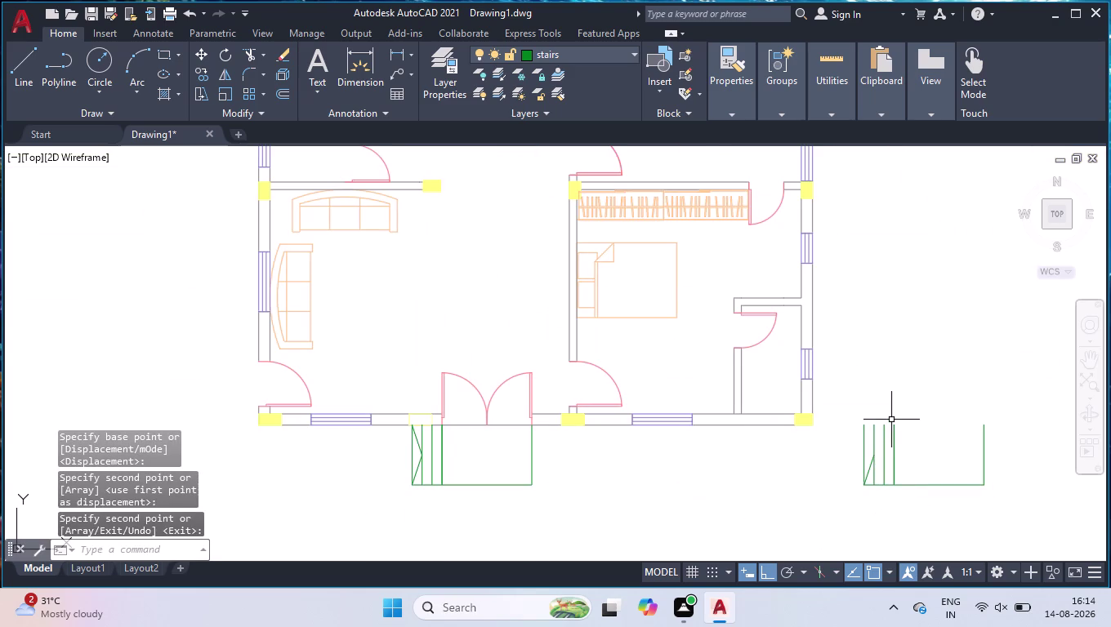
Draw a diagonal arrow line in the copy from its corner to the tread midpoint.
key(l)
key(Return)
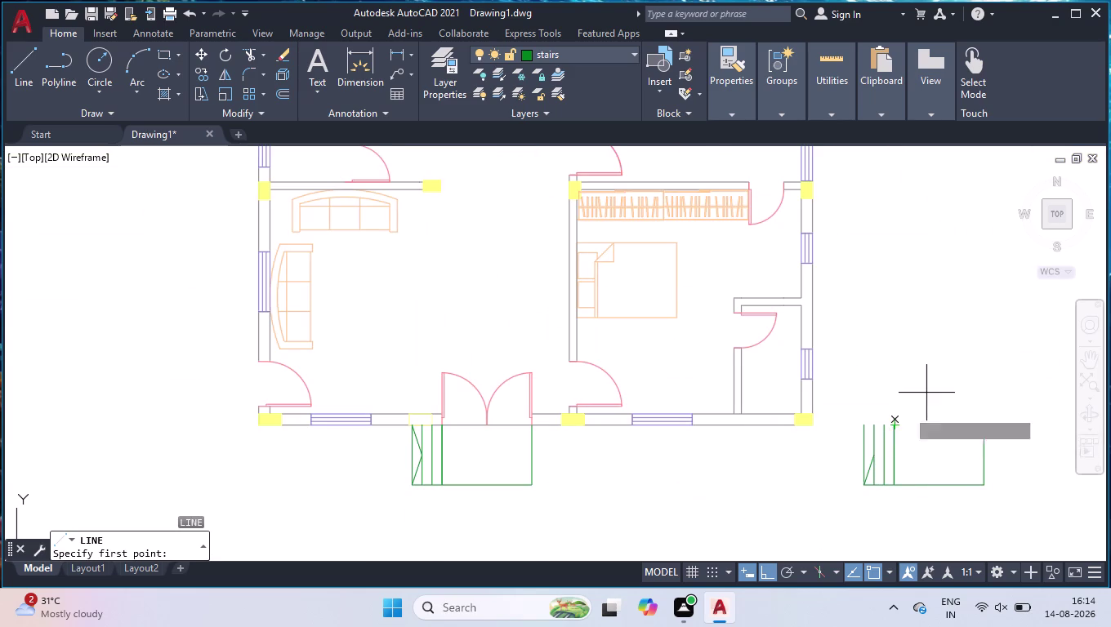
scroll(up, 3)
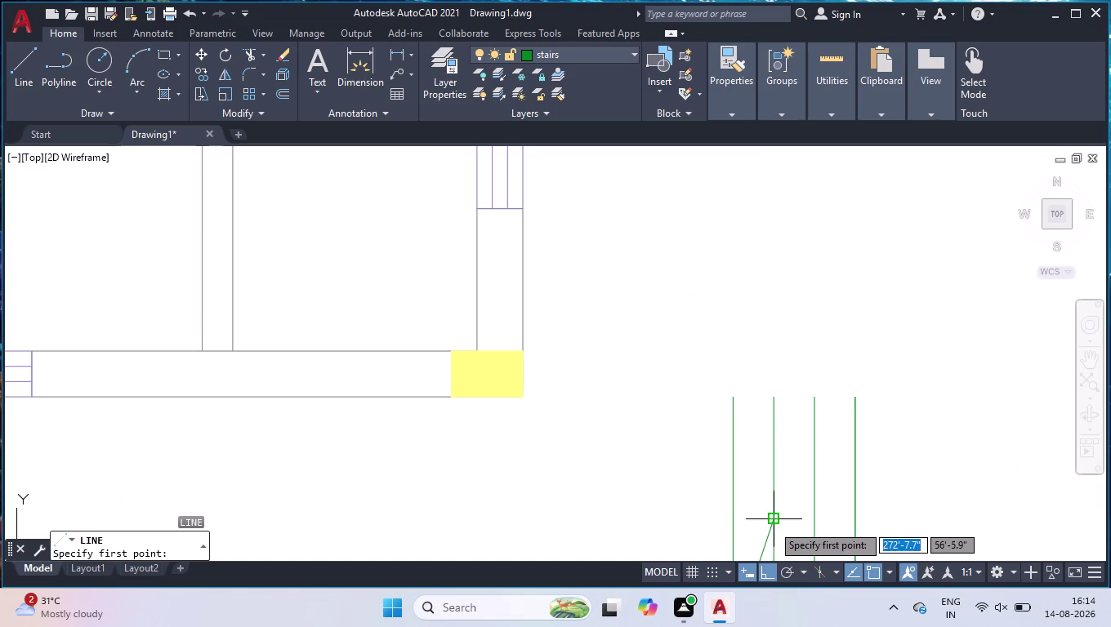
click(772, 524)
click(731, 394)
key(space)
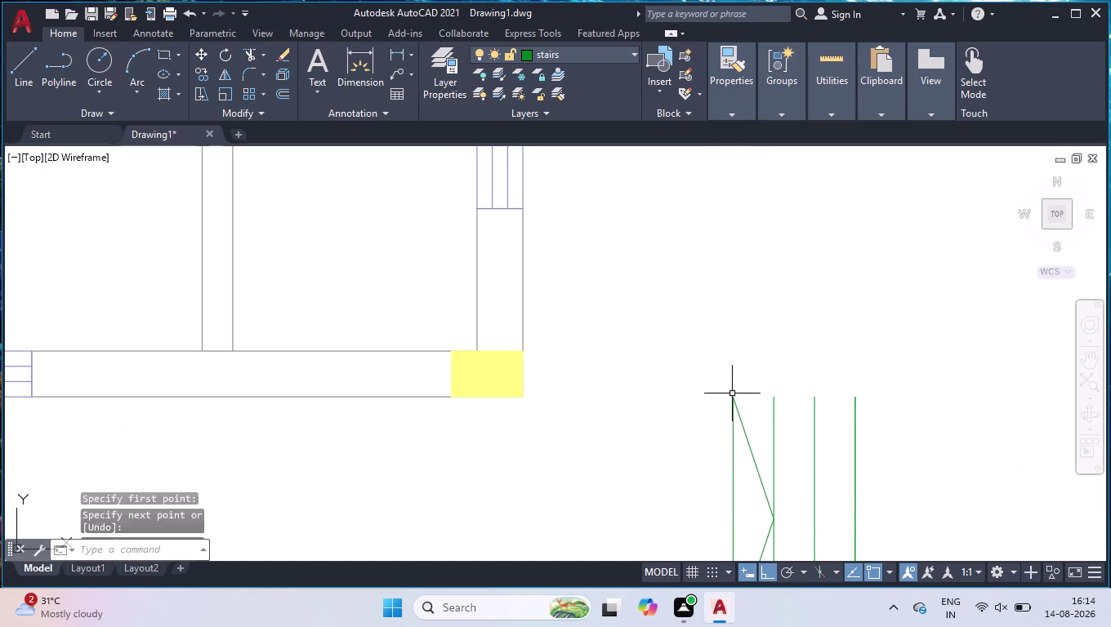
scroll(down, 3)
drag(967, 368, 949, 385)
Group the copied stair drawing.
click(716, 450)
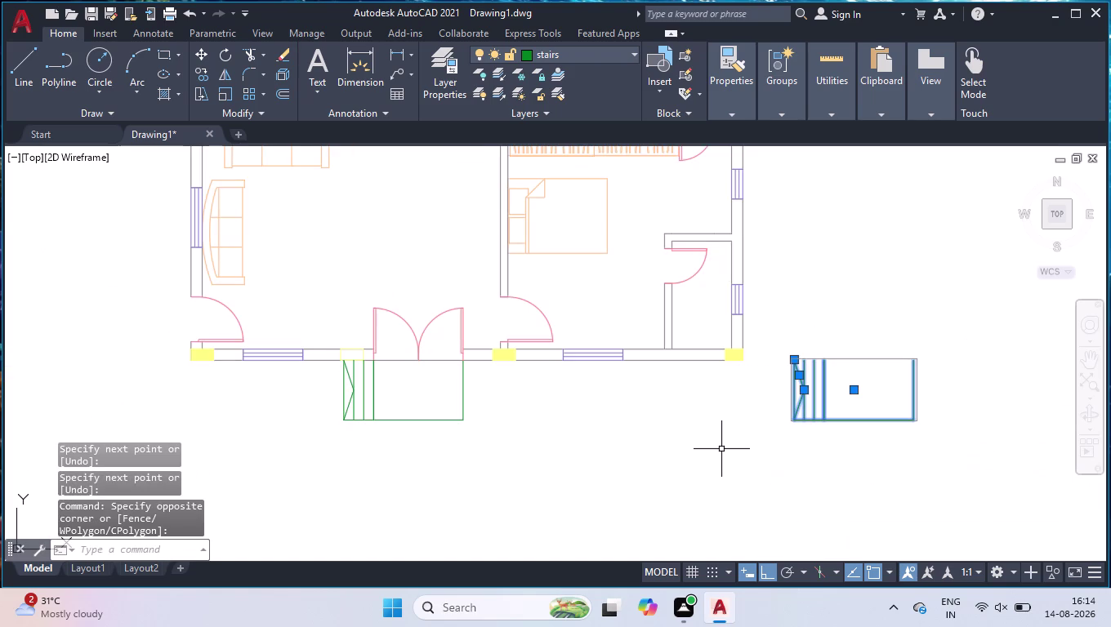
text(gr)
key(o)
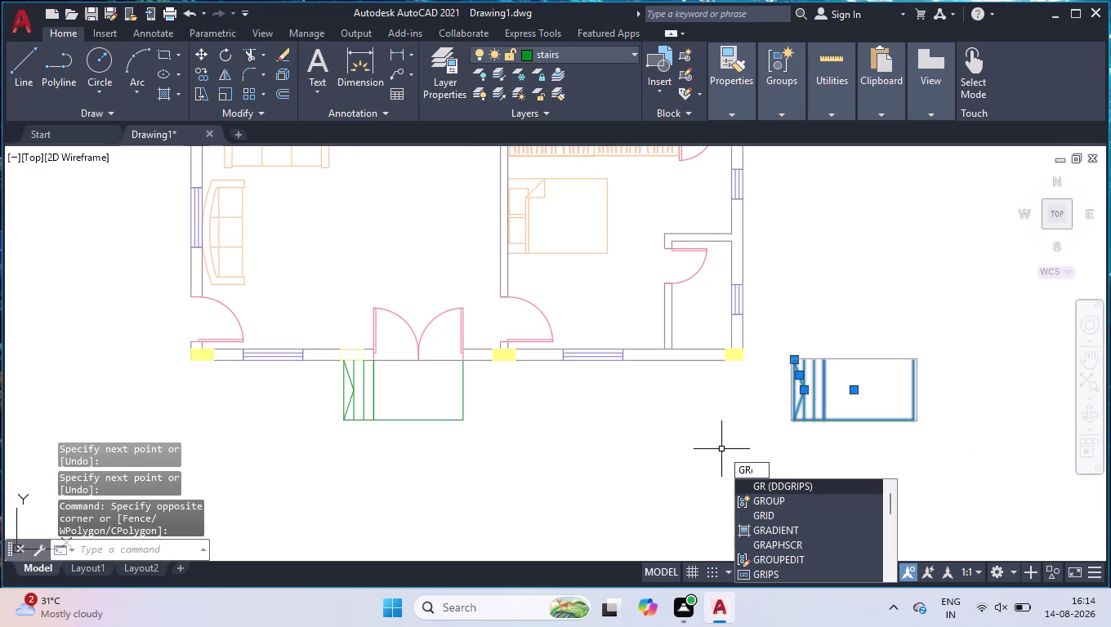
key(Return)
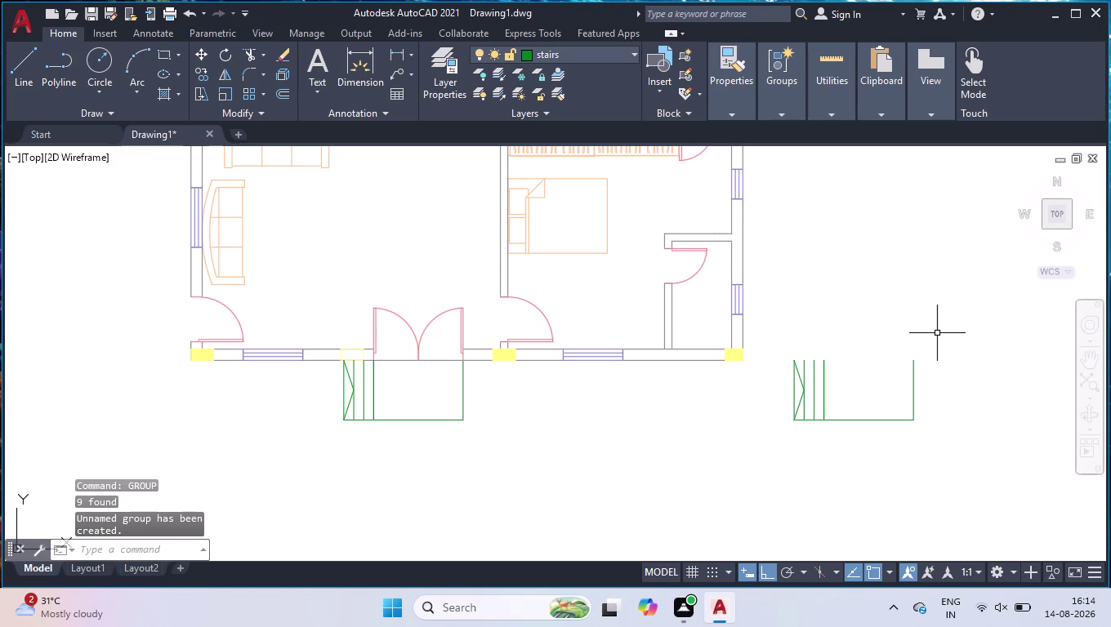
Rotate the stair copy 90° about its corner so it stands upright.
drag(937, 333, 938, 347)
click(795, 487)
text(r)
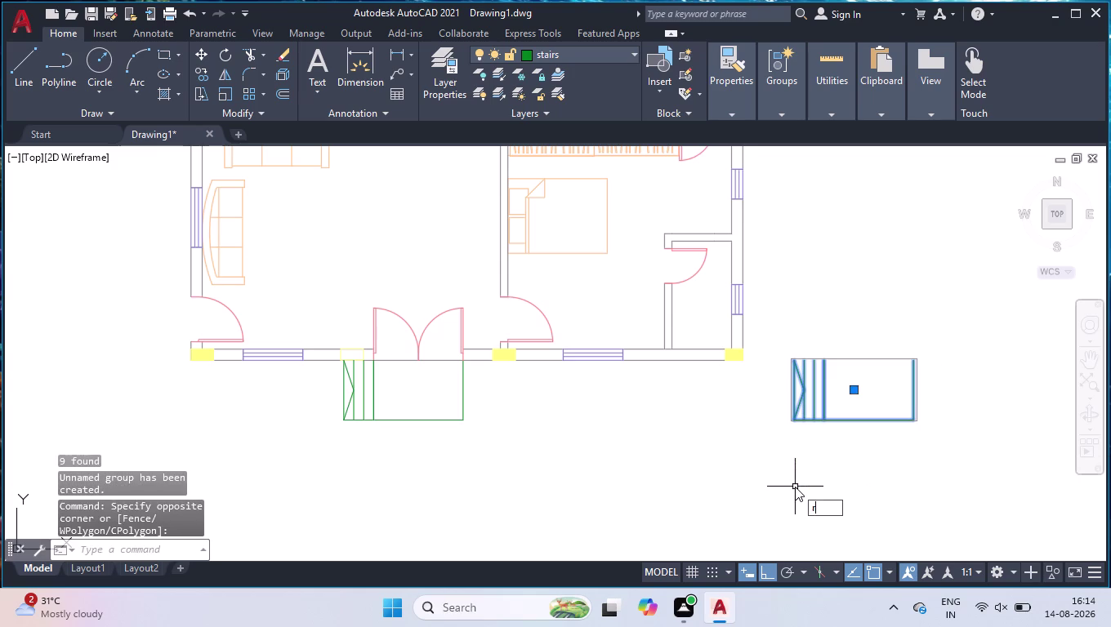
text(o)
key(Return)
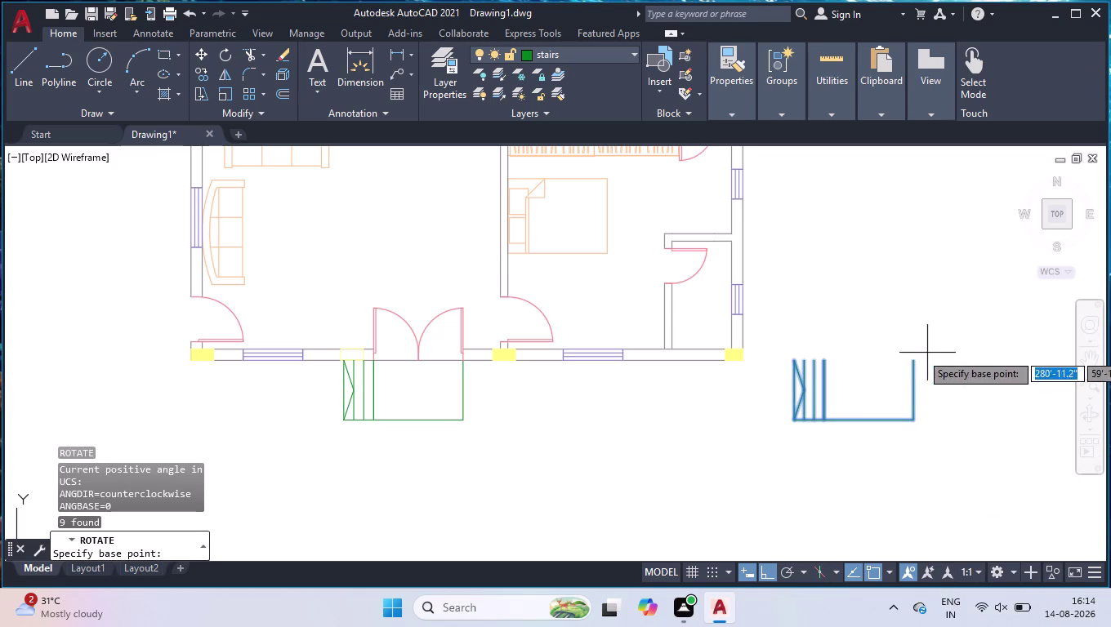
click(915, 358)
click(887, 278)
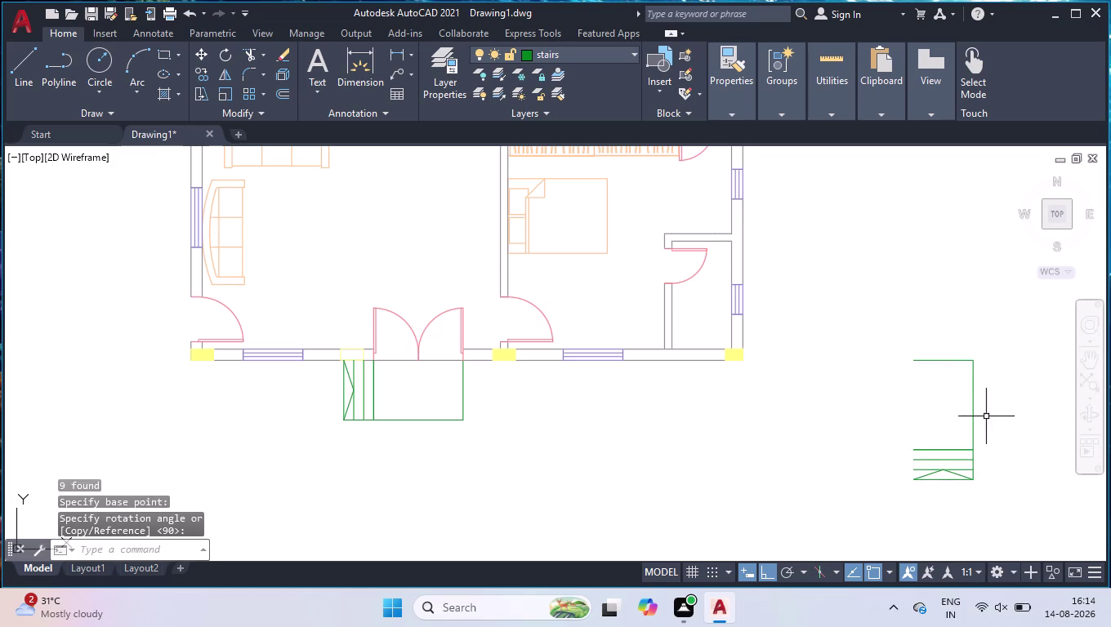
Move the rotated stairs by their top tread corner against the left wall column.
click(996, 436)
click(917, 494)
text(mov)
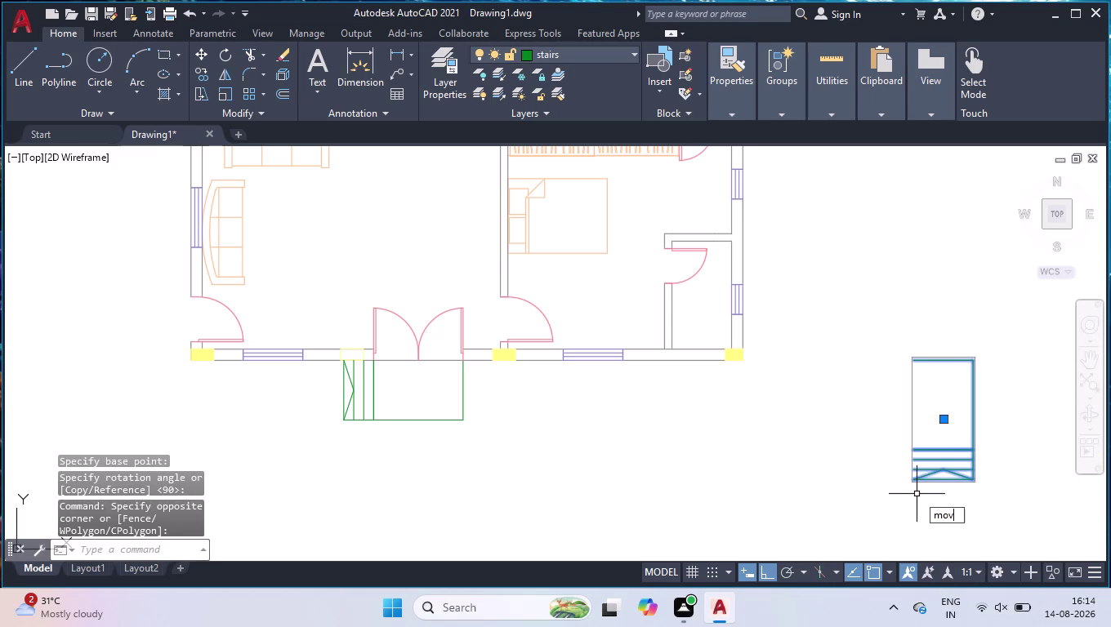
text(e)
key(Return)
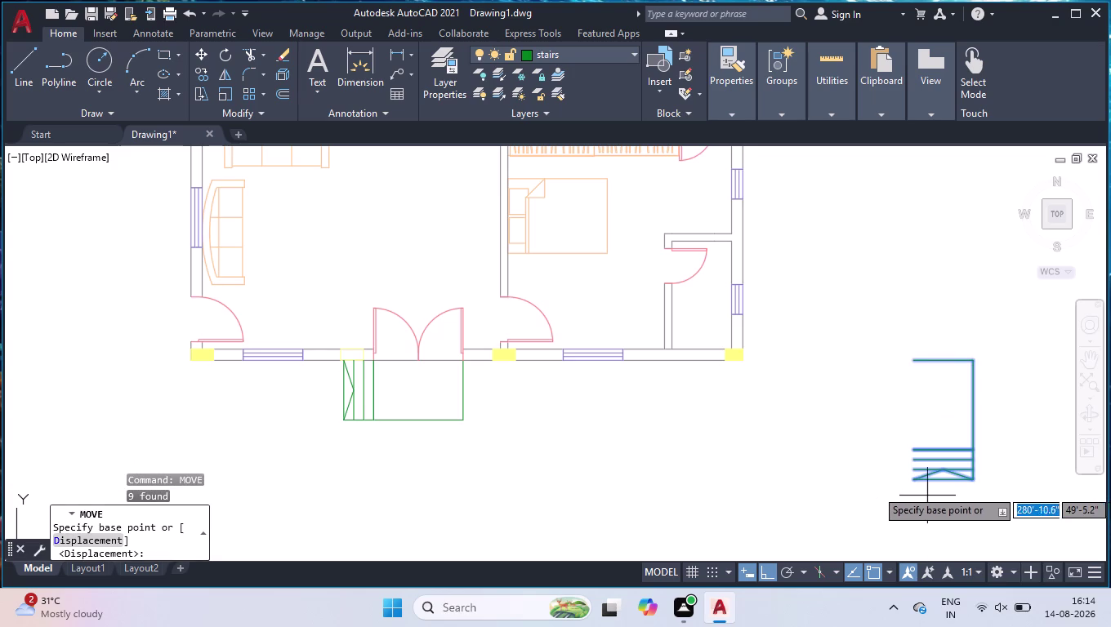
scroll(up, 3)
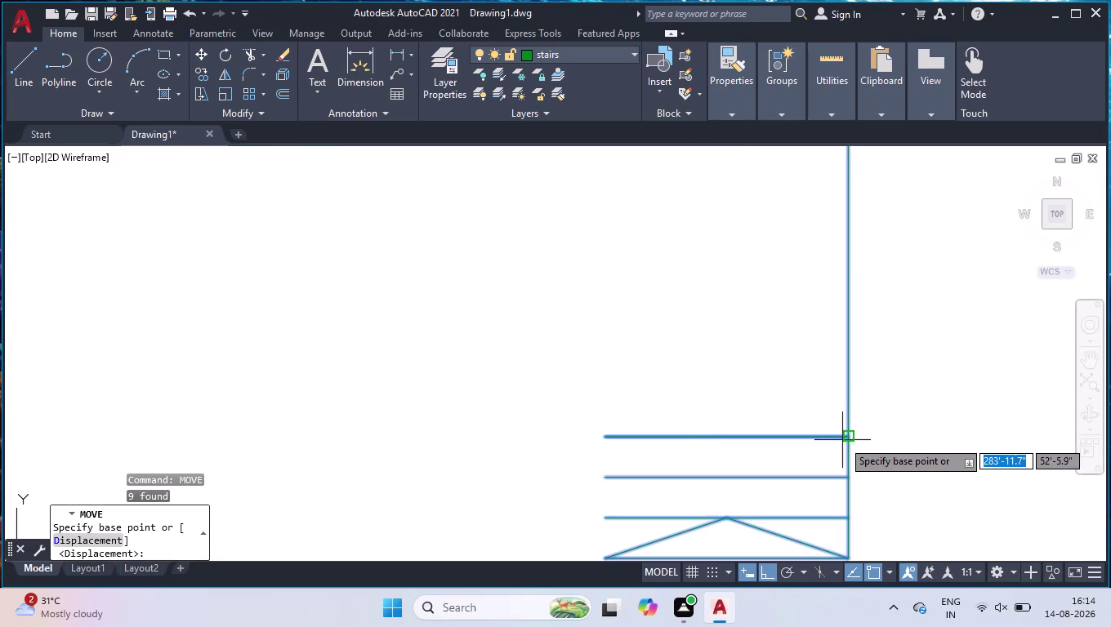
click(847, 439)
scroll(down, 3)
scroll(up, 3)
scroll(up, 3)
scroll(down, 3)
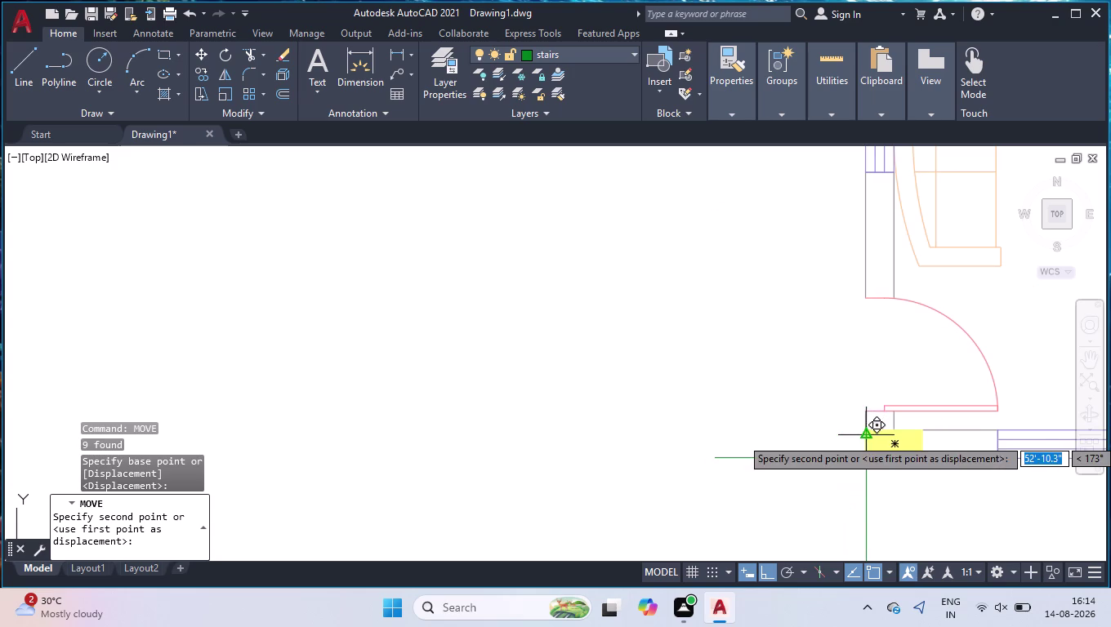
scroll(up, 3)
click(872, 412)
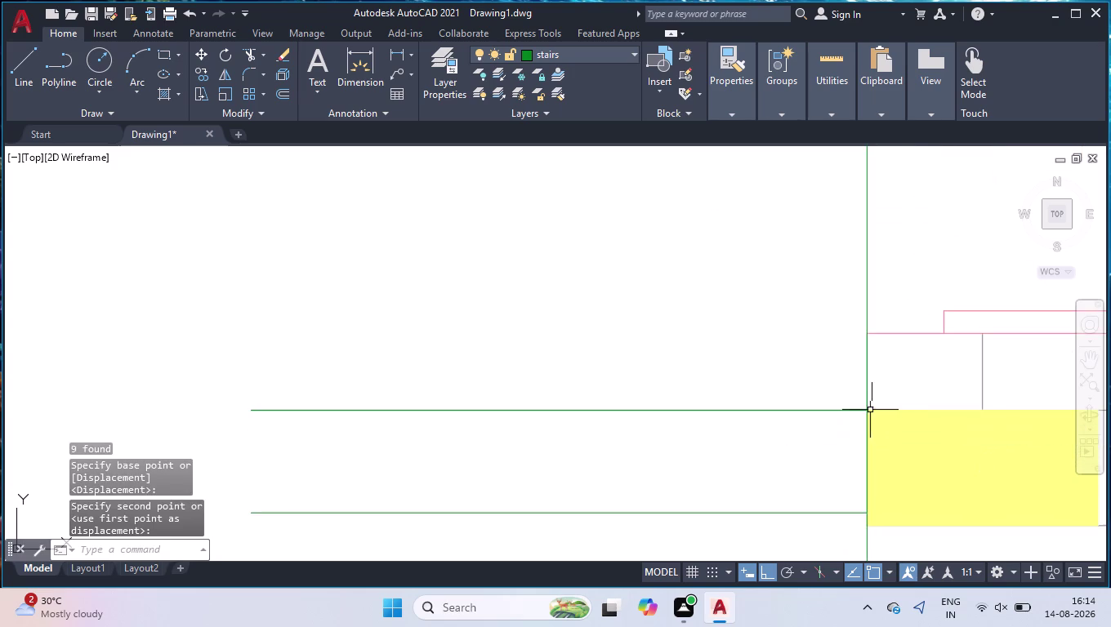
scroll(down, 3)
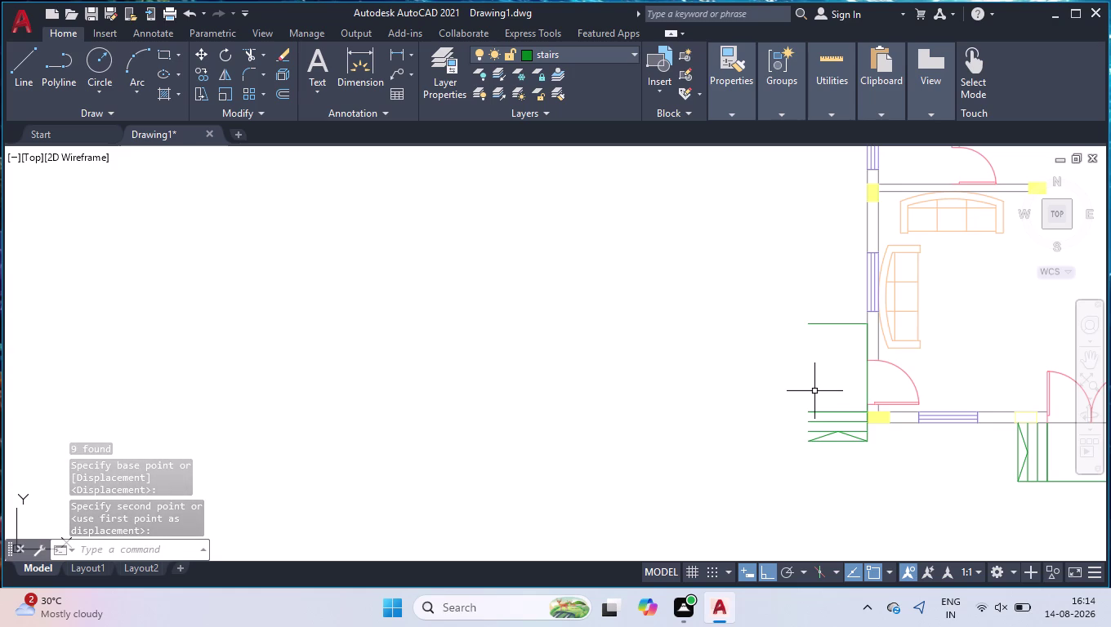
Draw a line closing the stair outline's outer edge.
key(l)
key(Return)
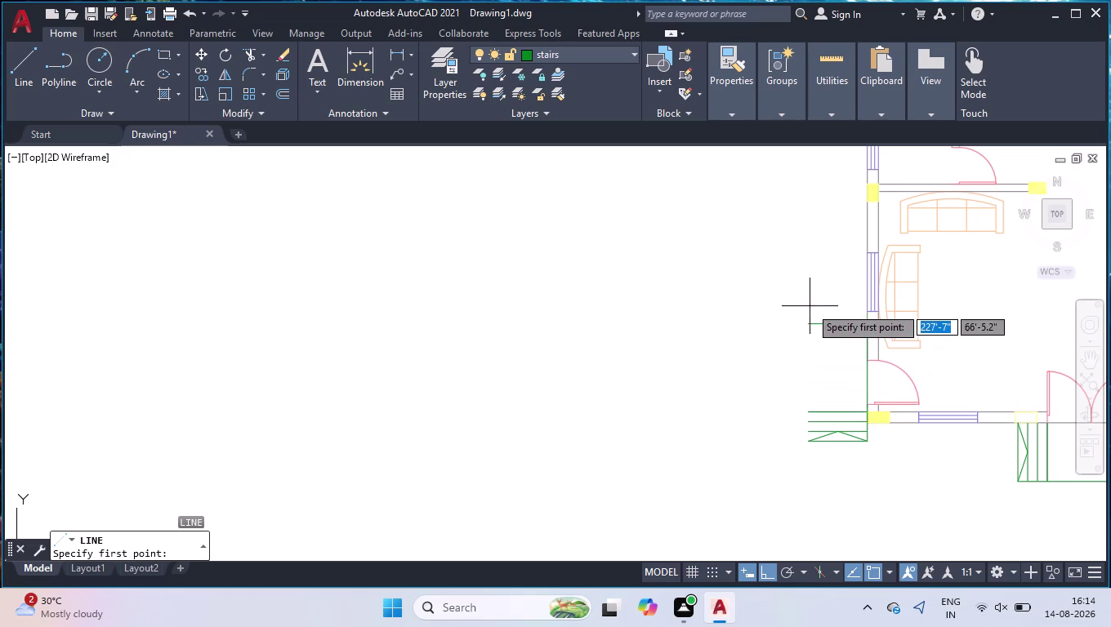
click(810, 325)
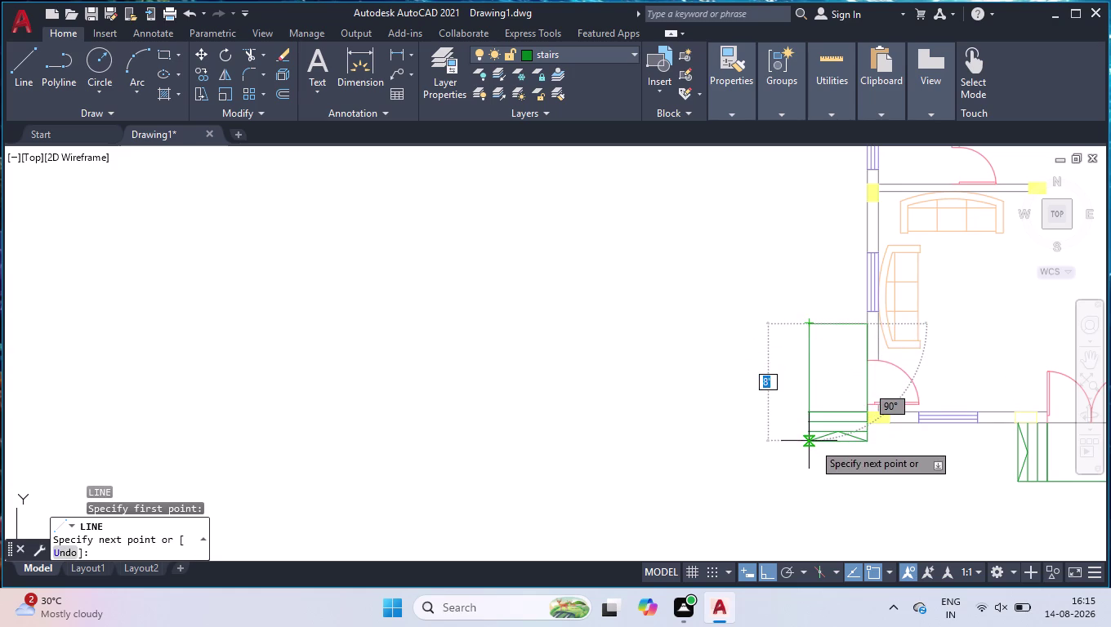
click(814, 443)
key(space)
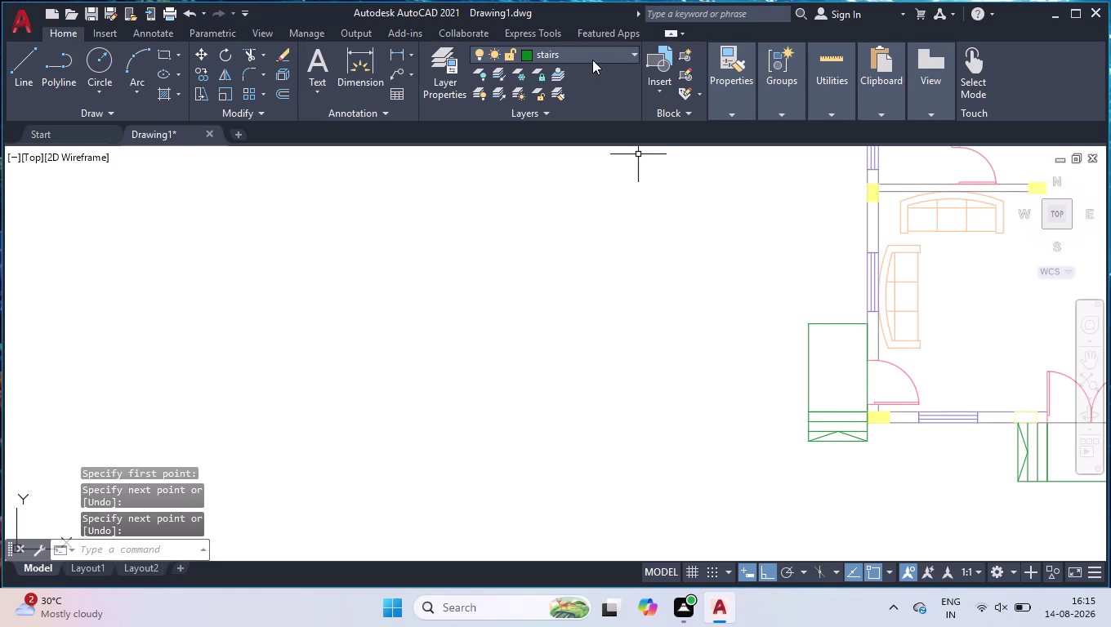
Lock the stairs layer, unlock the door layer, and make door current.
click(592, 60)
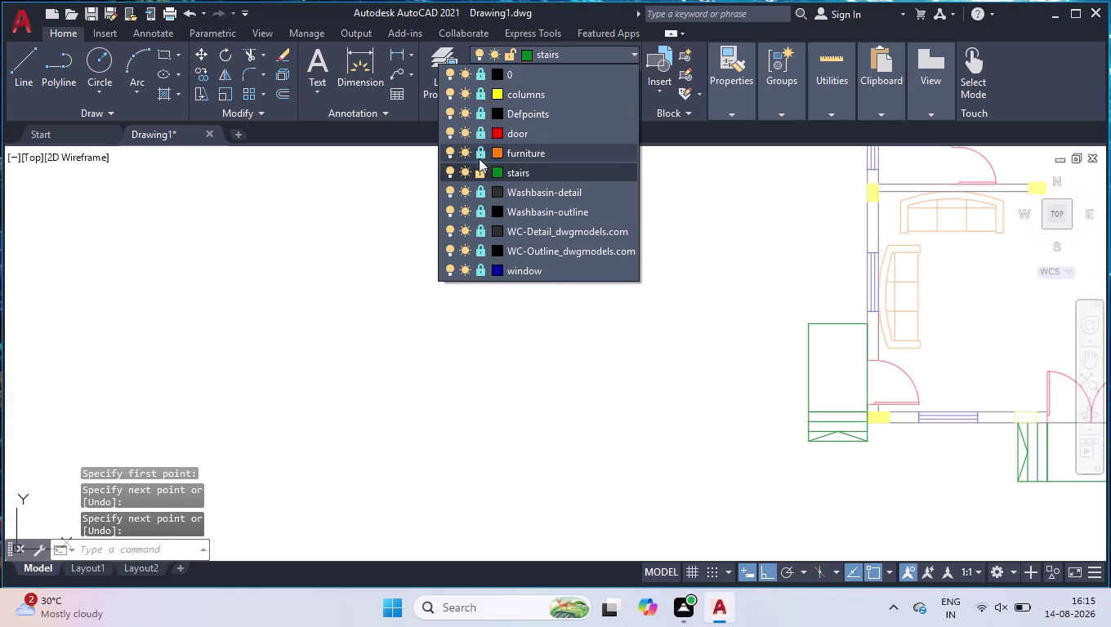
click(481, 173)
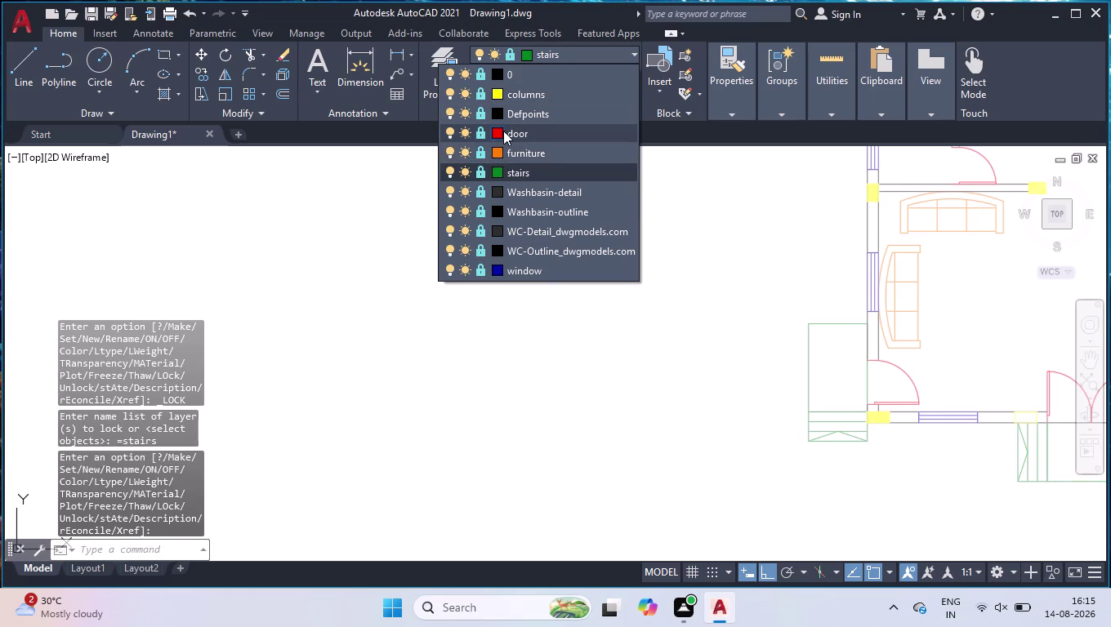
click(503, 131)
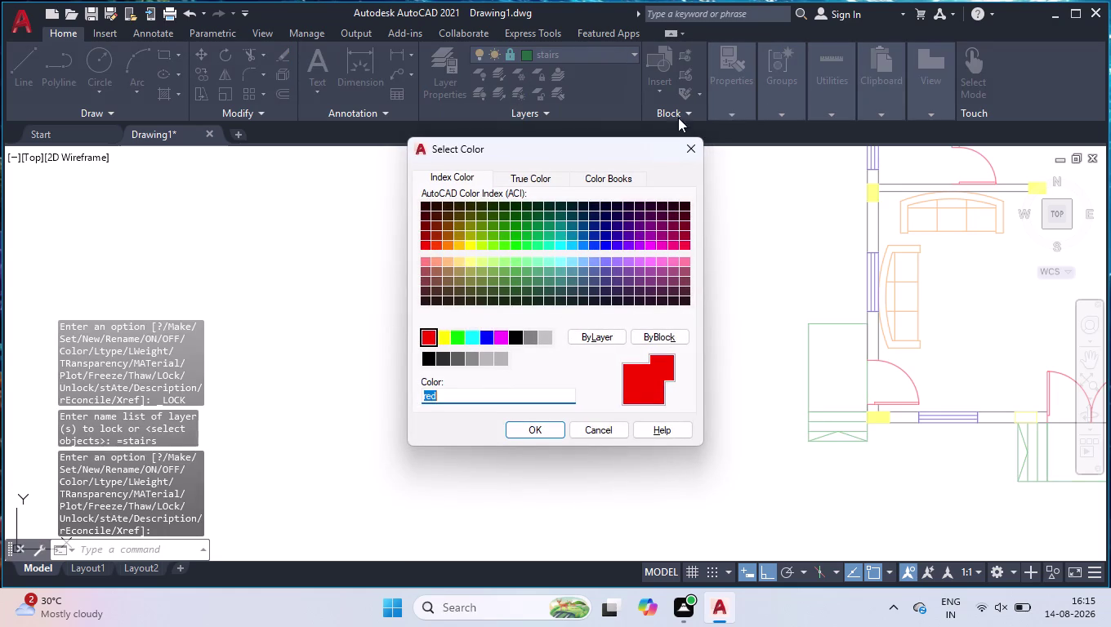
click(696, 151)
click(587, 50)
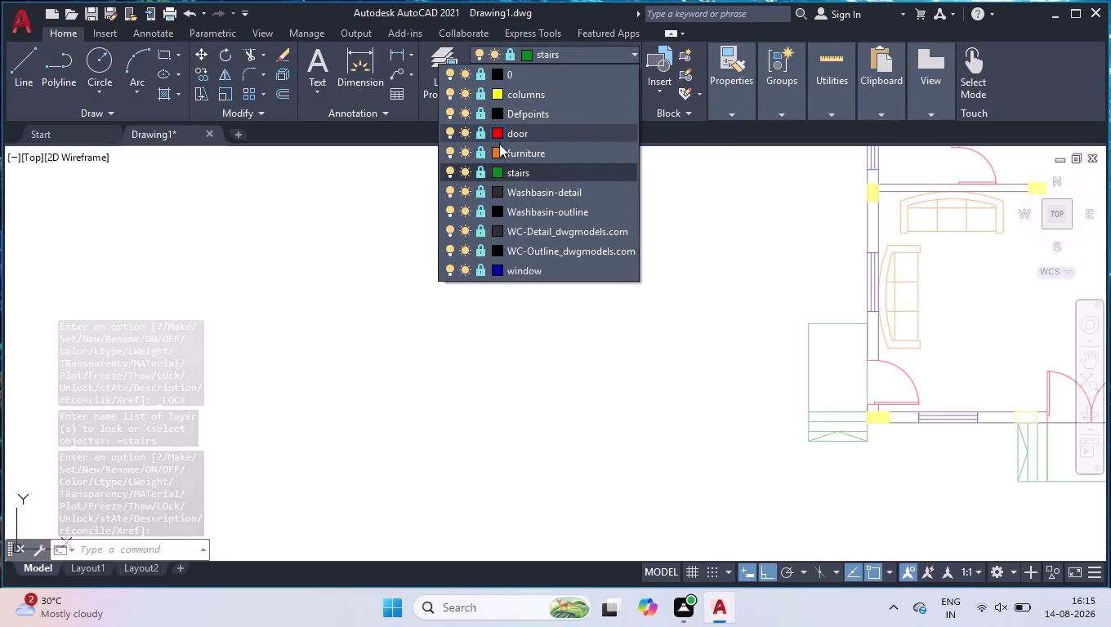
click(482, 134)
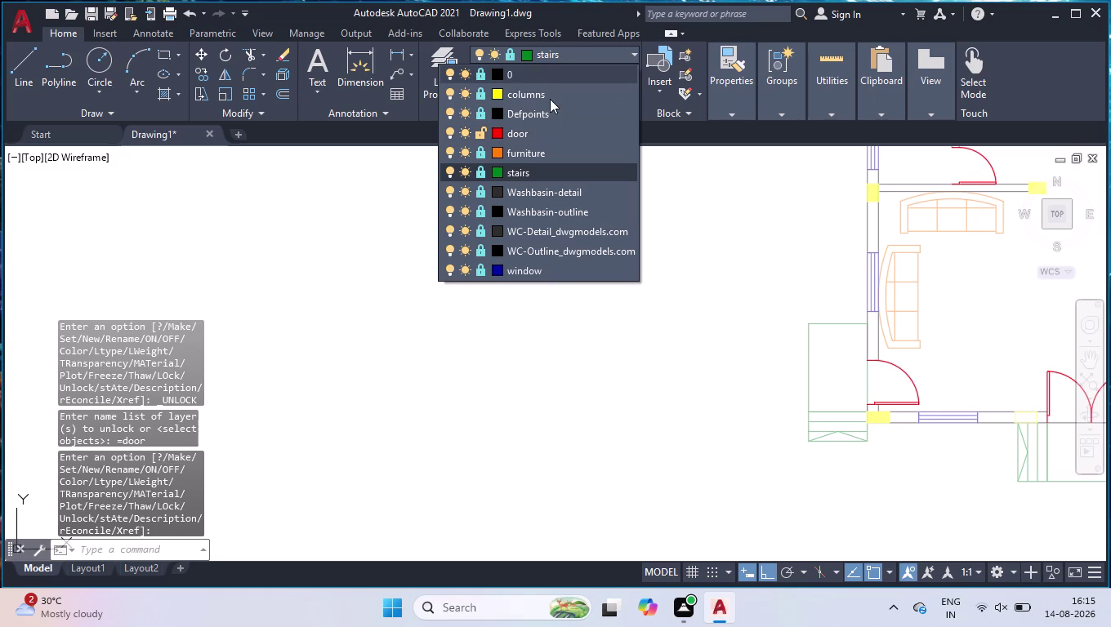
click(537, 132)
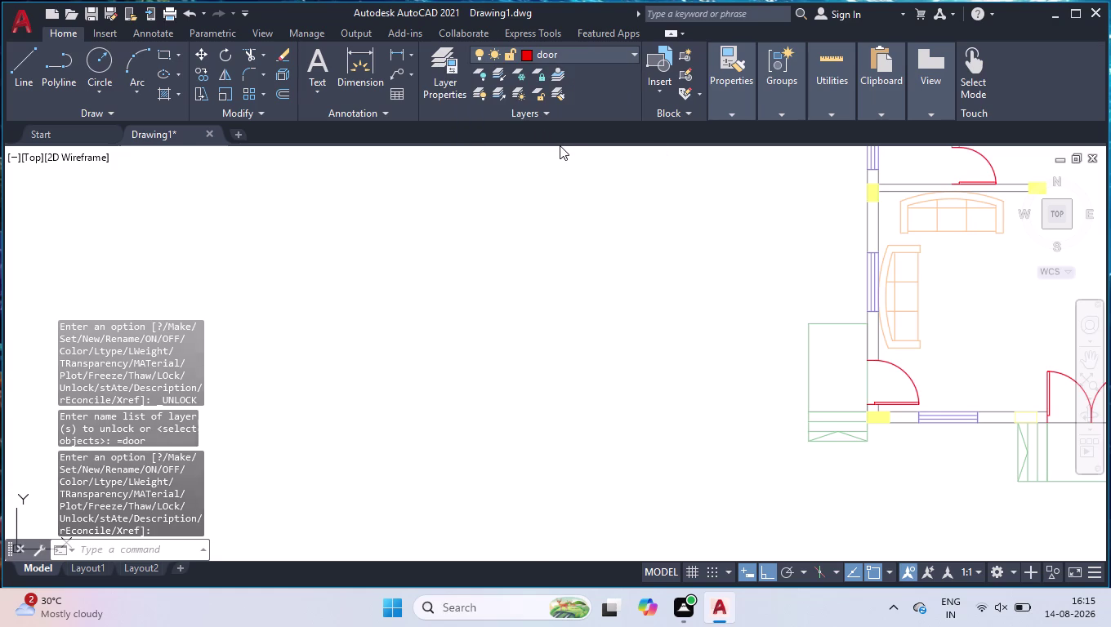
Draw the porch boundary: 6'9" down from the front wall, left, then up to the wall.
key(l)
key(Return)
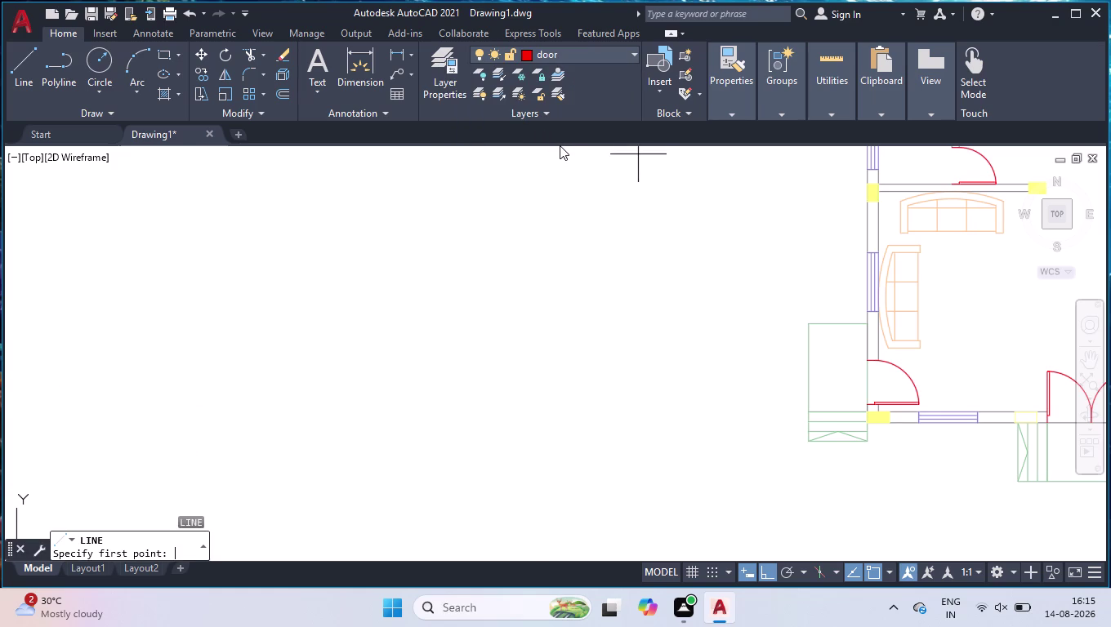
scroll(down, 3)
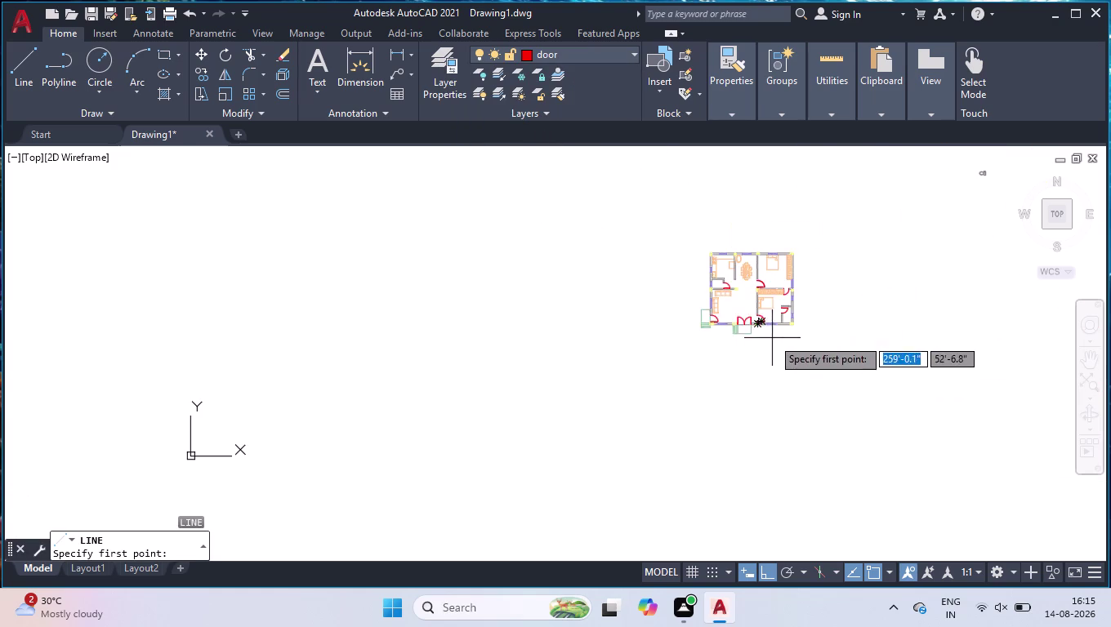
scroll(up, 3)
scroll(up, 3)
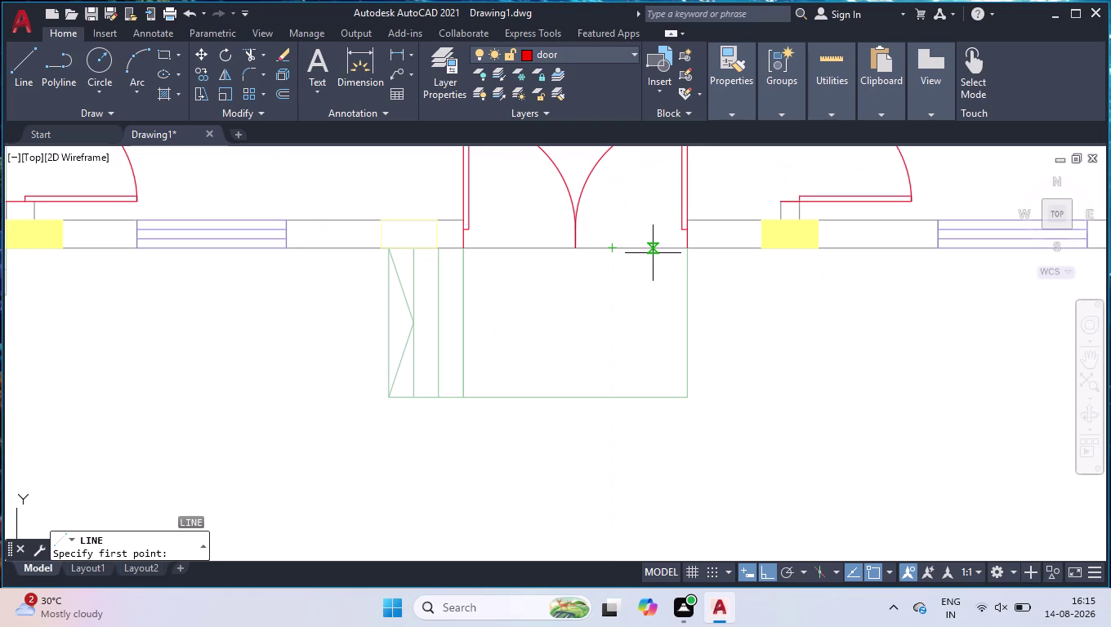
click(877, 249)
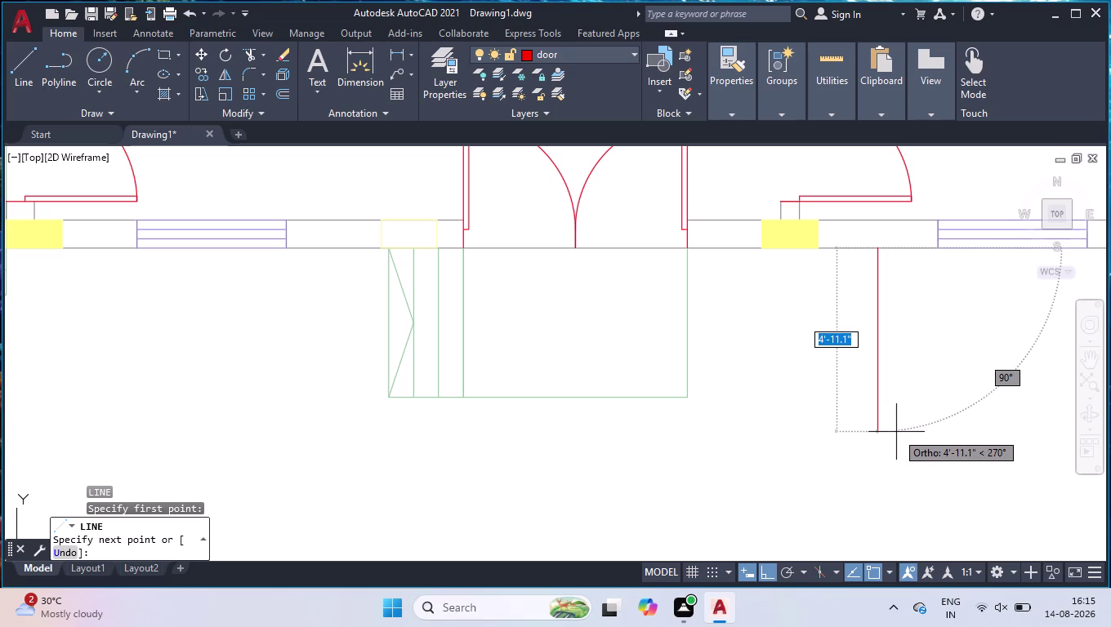
text(6)
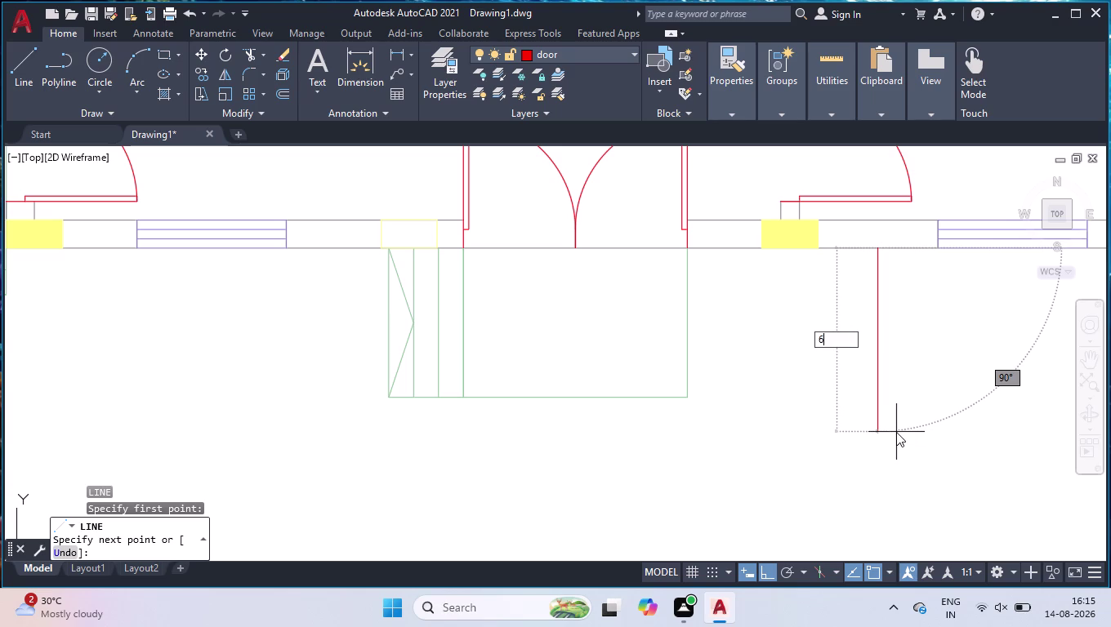
text('9")
key(Return)
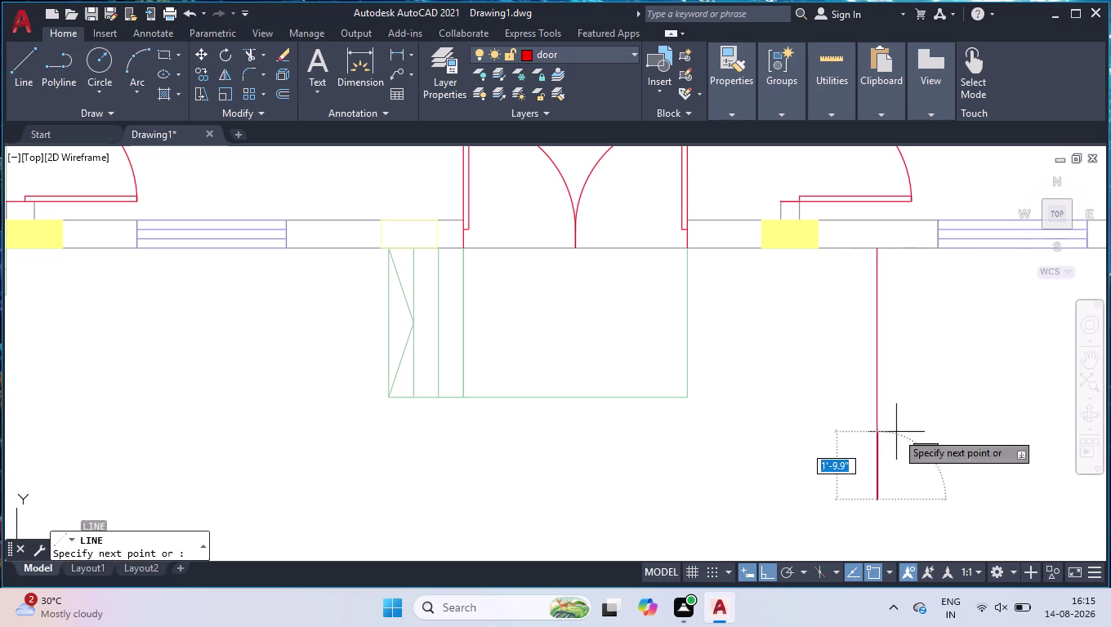
scroll(down, 3)
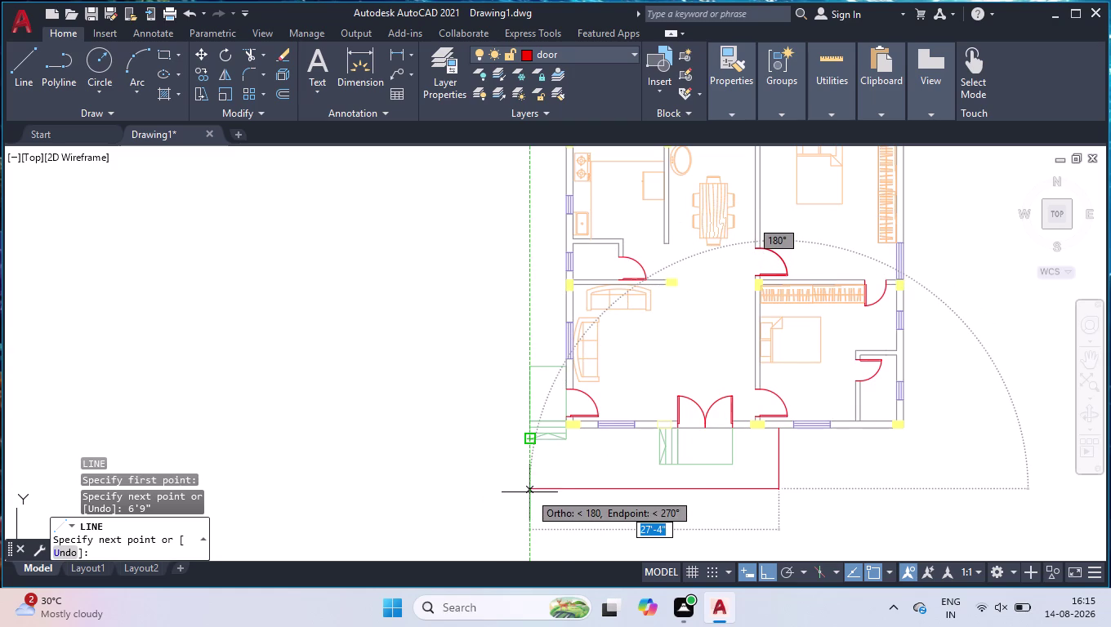
click(529, 493)
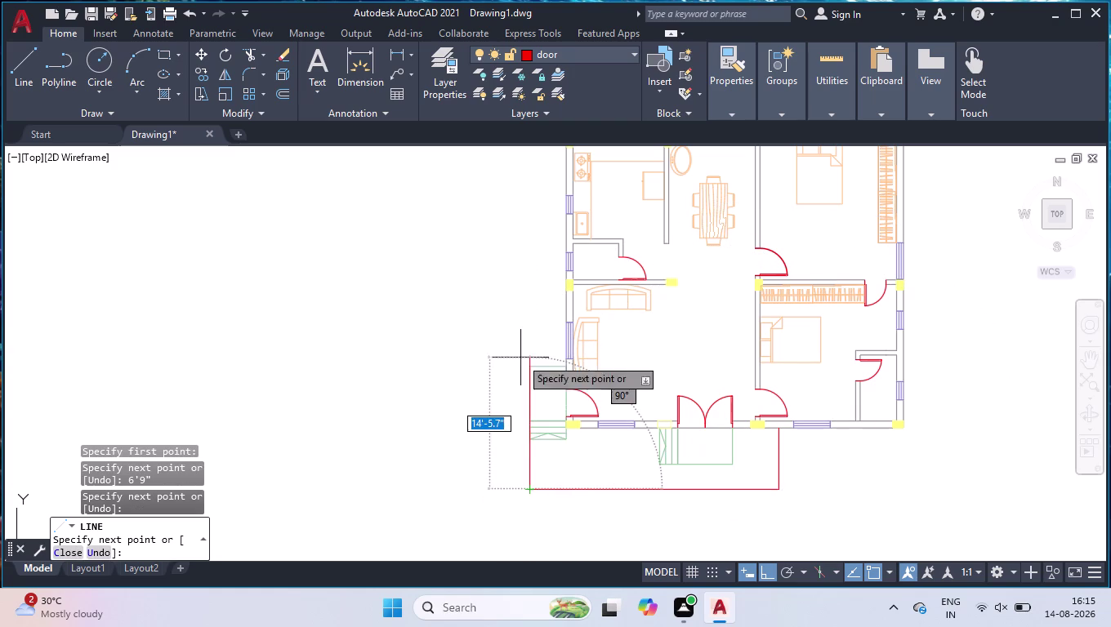
scroll(up, 3)
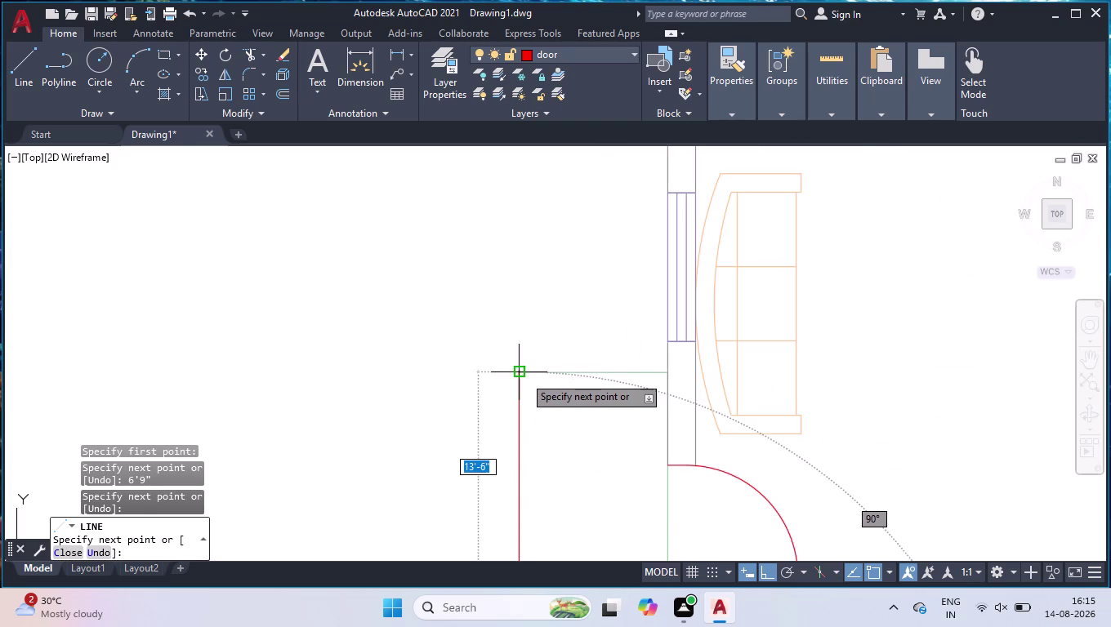
click(524, 376)
key(space)
Join the three boundary lines into one polyline.
scroll(down, 3)
scroll(down, 3)
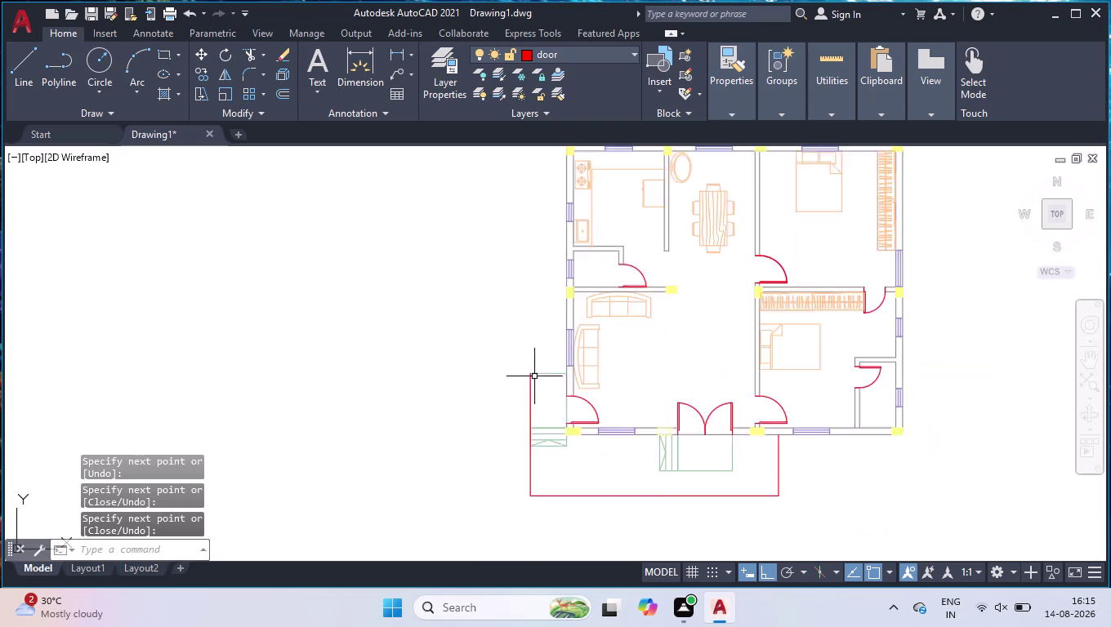
scroll(down, 3)
click(646, 416)
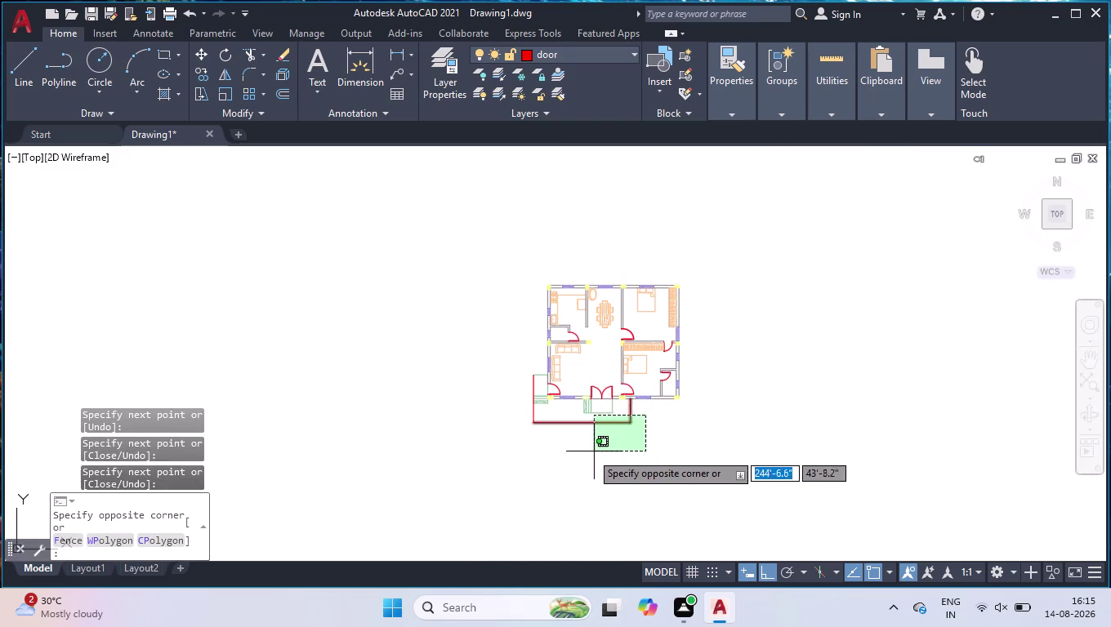
click(526, 455)
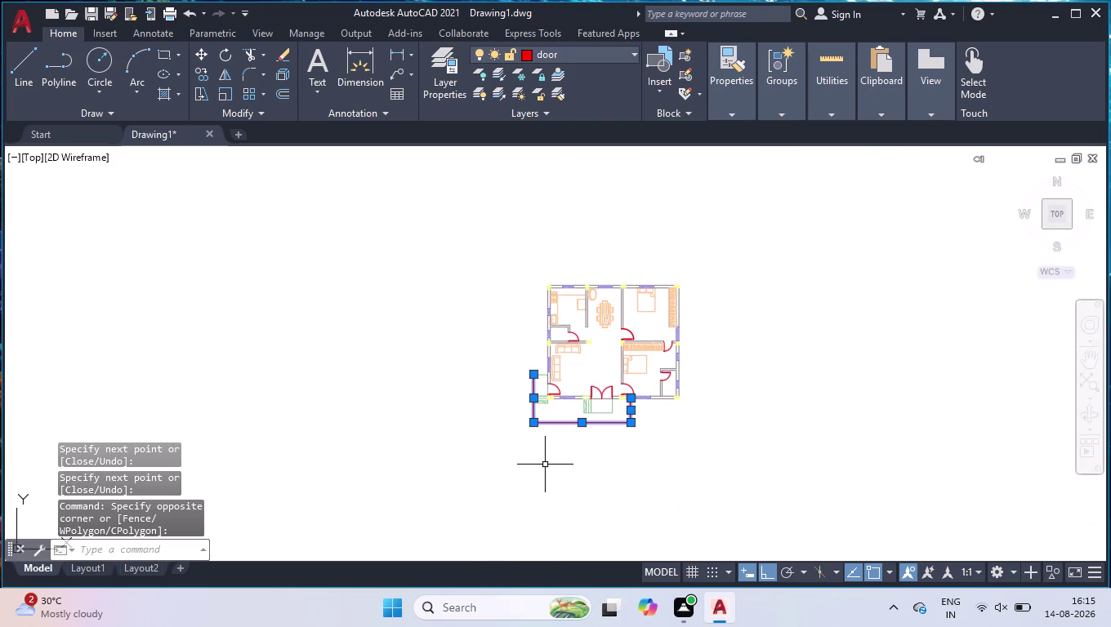
key(j)
key(Return)
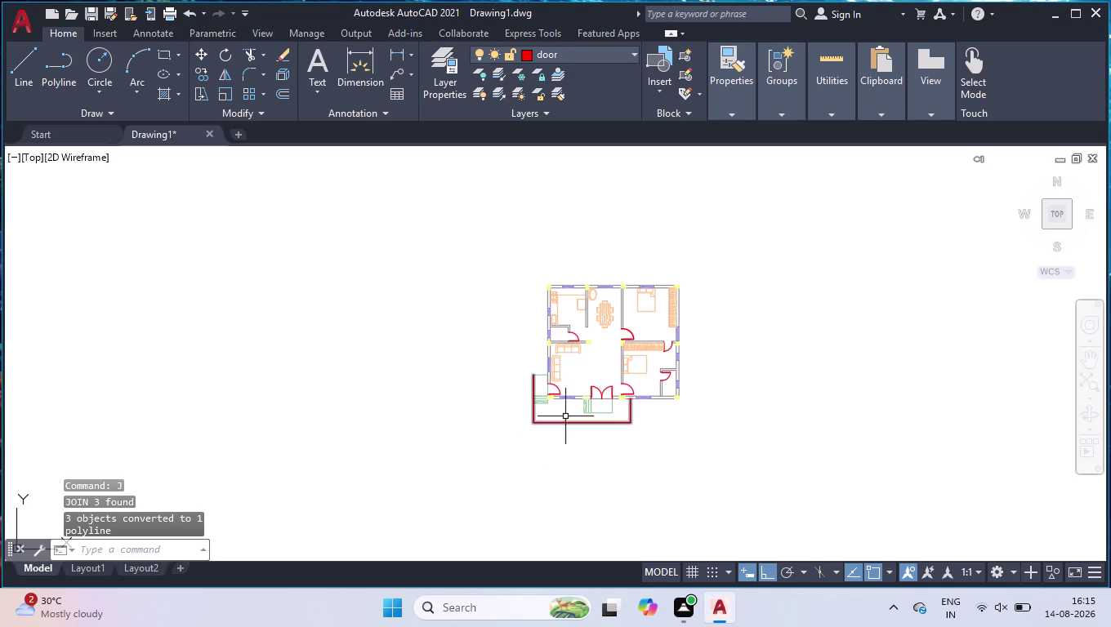
Open the Linetype Manager with LT and bring up the Load list.
text(lt)
key(Return)
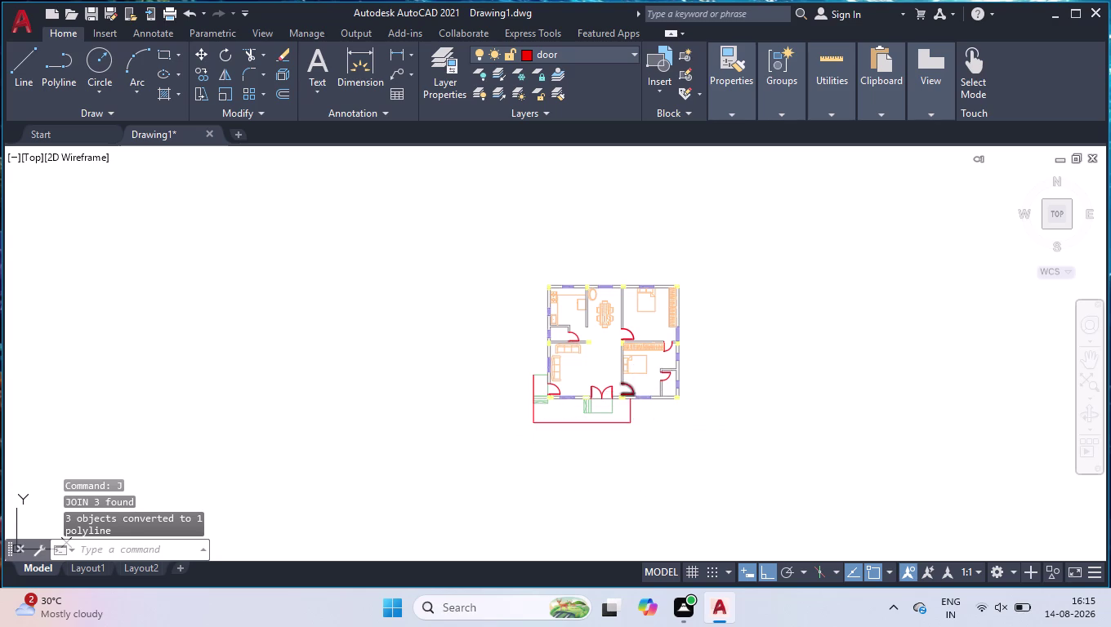
click(664, 162)
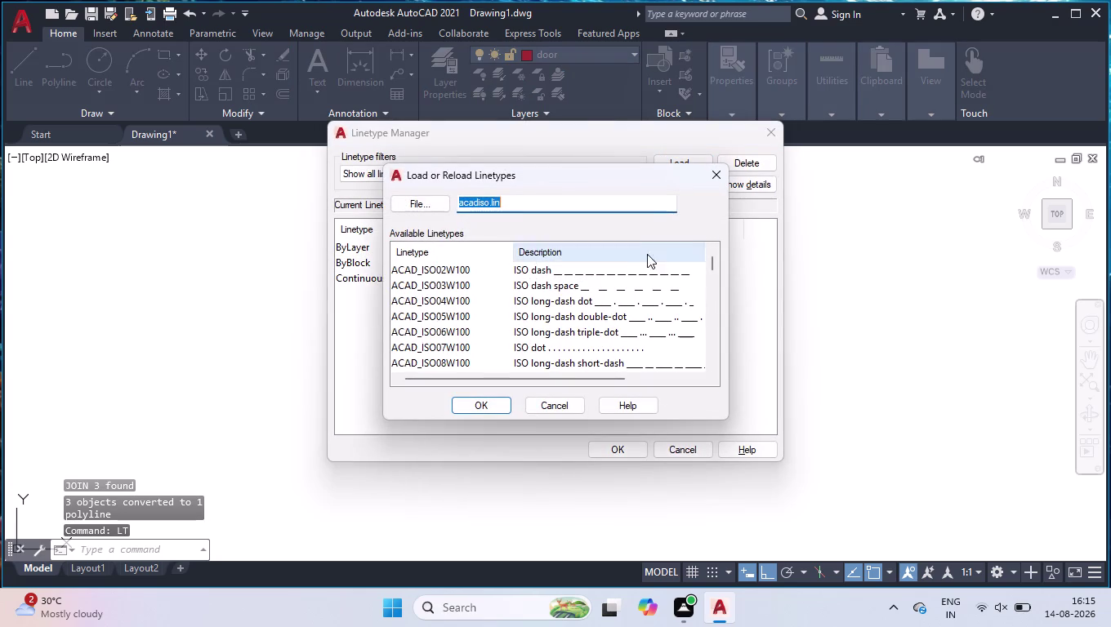
Load the ACAD_ISO02W100 dash linetype.
click(643, 274)
click(488, 420)
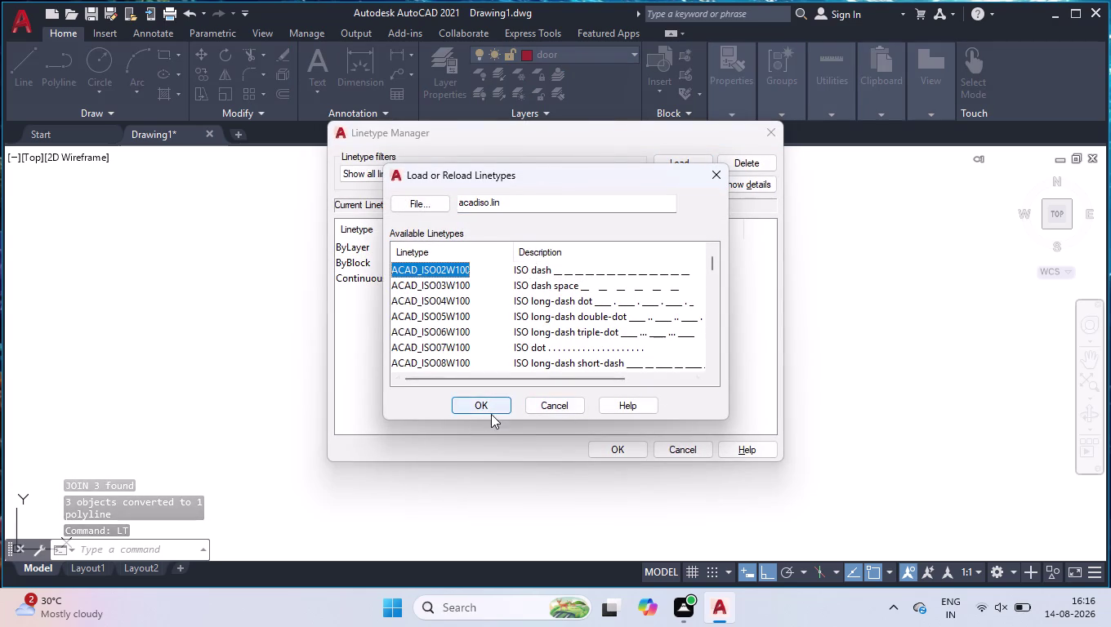
click(491, 414)
click(598, 453)
Set the porch boundary polyline's linetype to ACAD_ISO02W100 in Properties, then deselect.
click(609, 423)
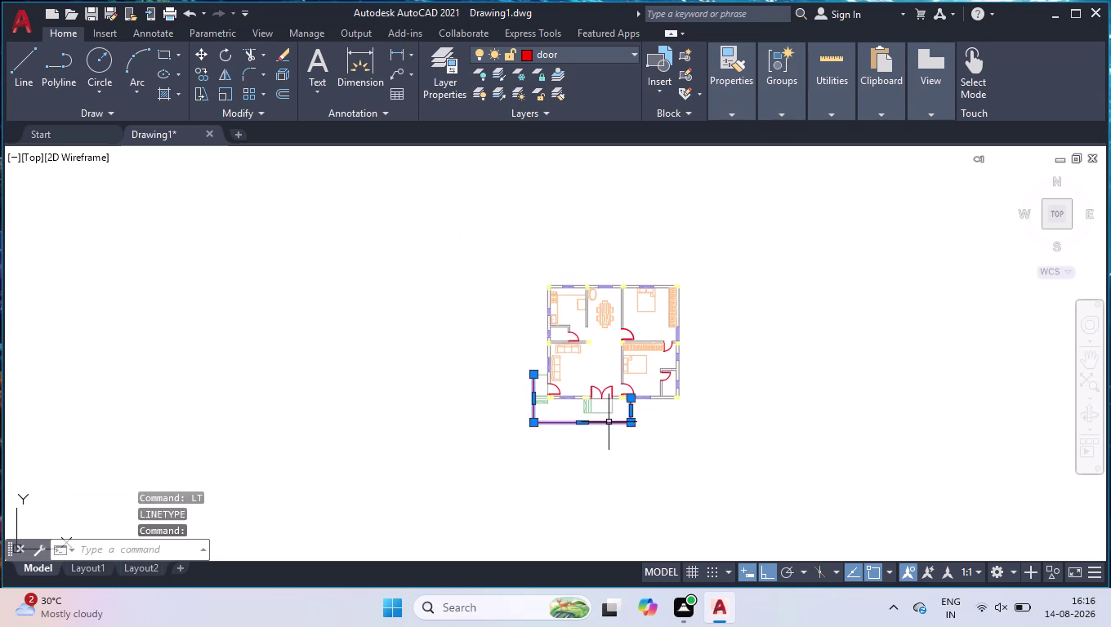
key(ctrl+1)
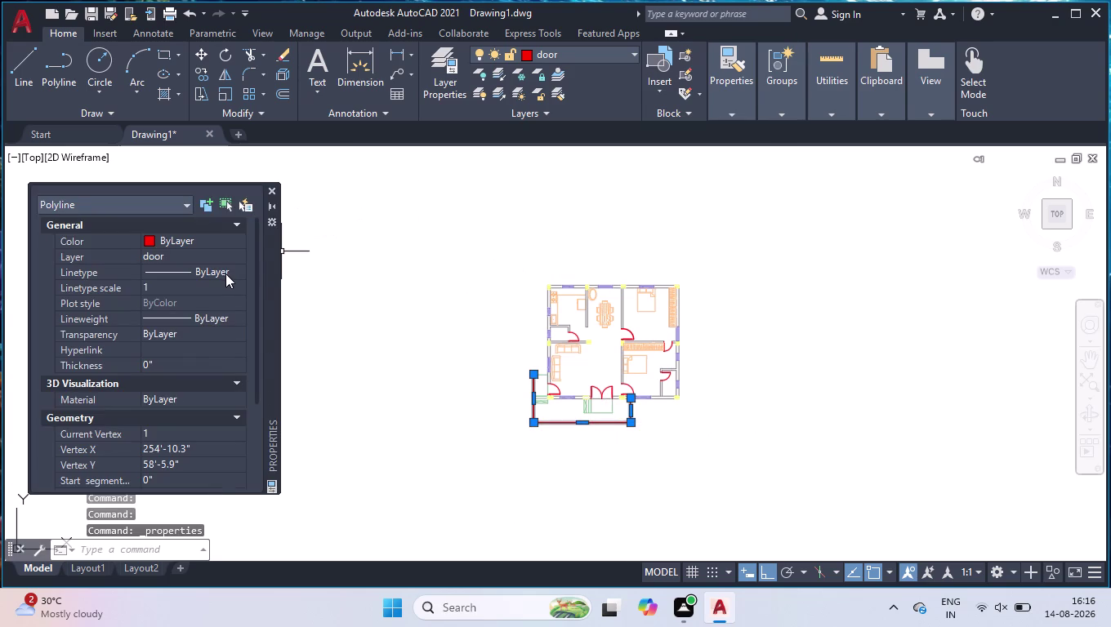
click(222, 271)
click(222, 271)
click(226, 317)
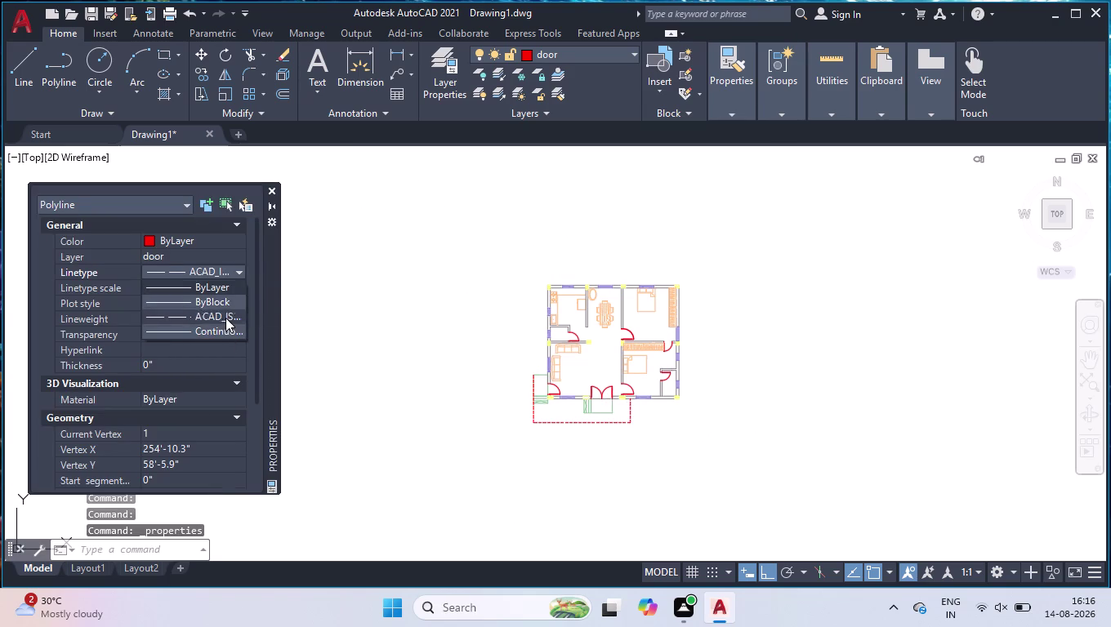
click(277, 190)
scroll(up, 3)
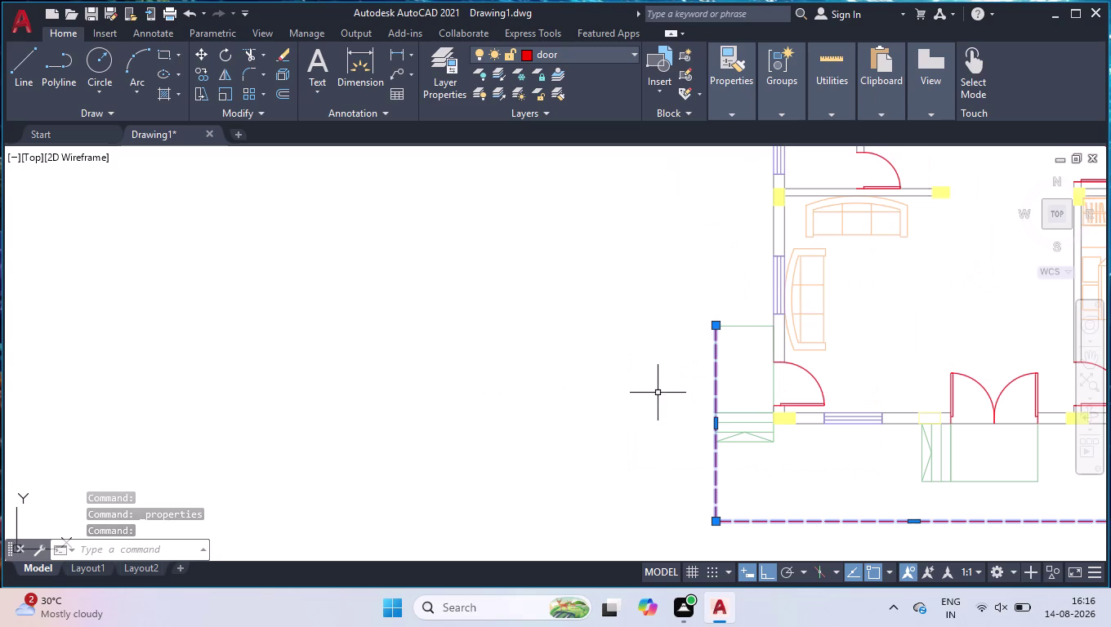
click(827, 459)
click(675, 563)
Zoom out to show the full floor plan and open the Layer dropdown.
click(696, 515)
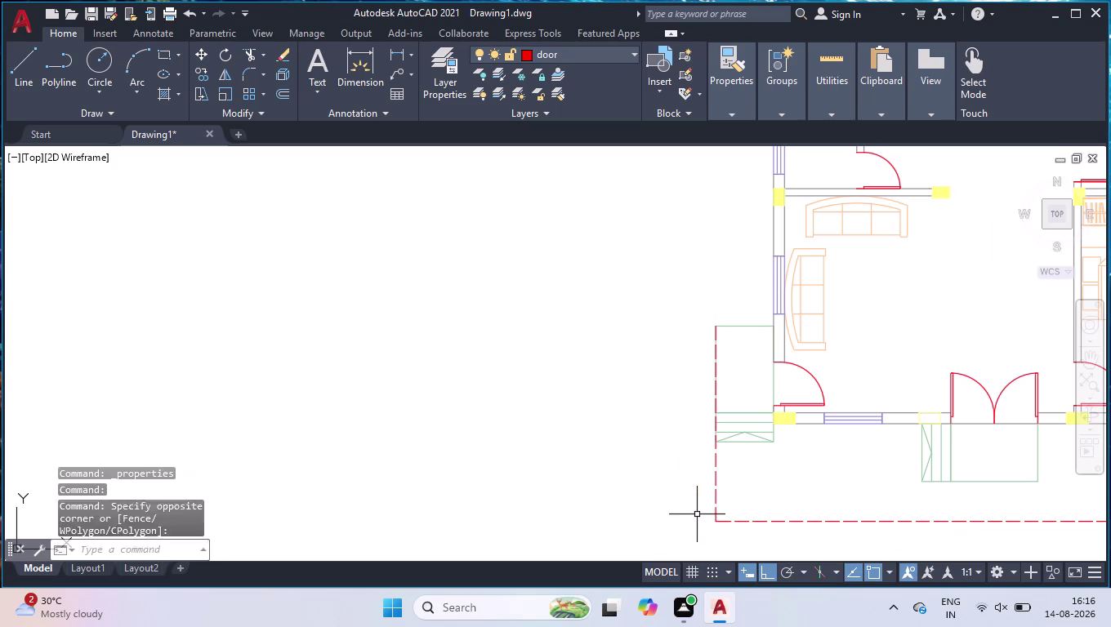
scroll(down, 3)
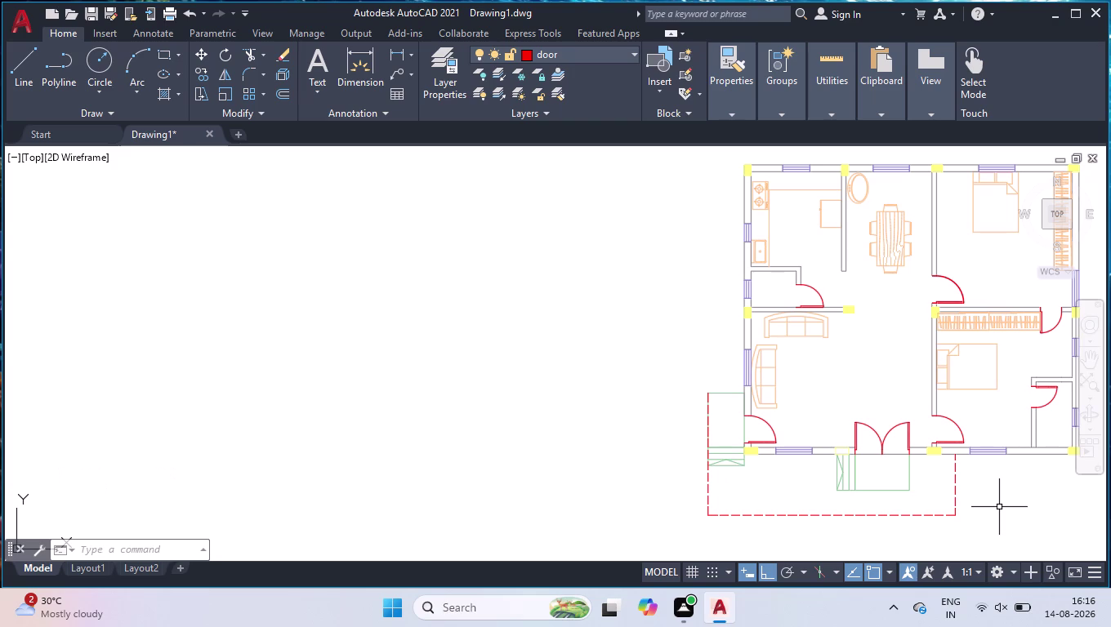
scroll(down, 3)
scroll(up, 3)
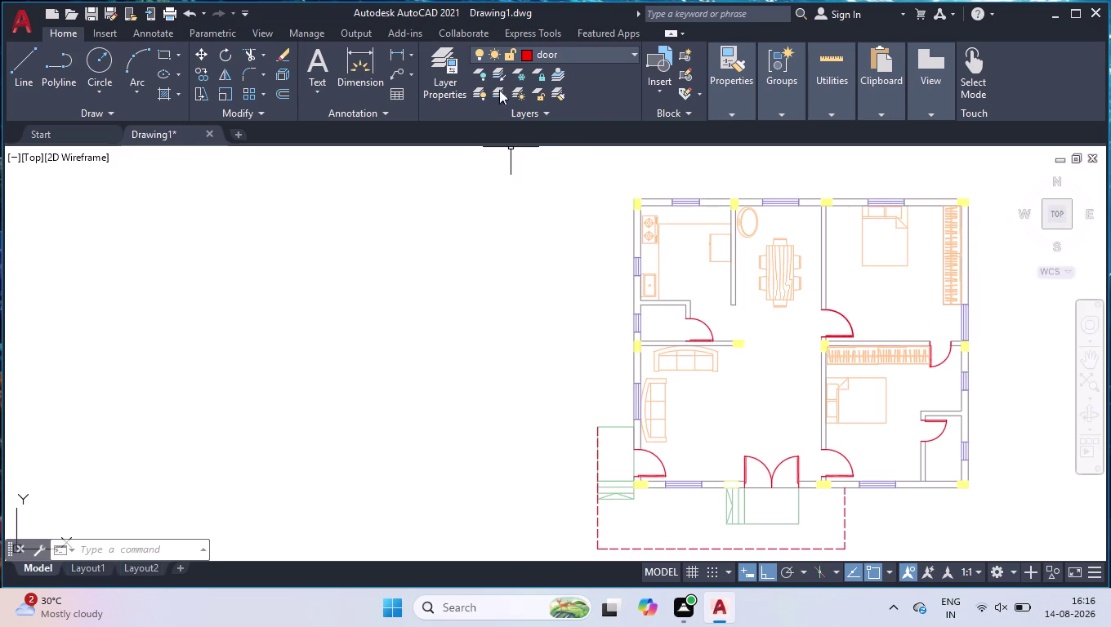
click(546, 56)
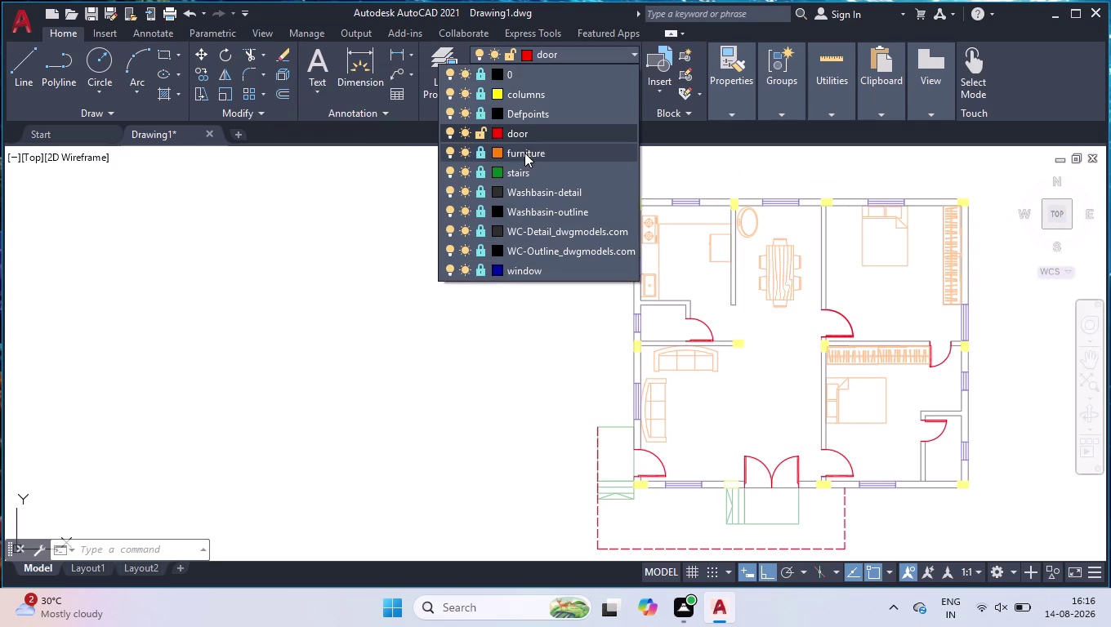
Lock the Door layer, then unlock layer 0 and make it current.
click(482, 132)
click(522, 75)
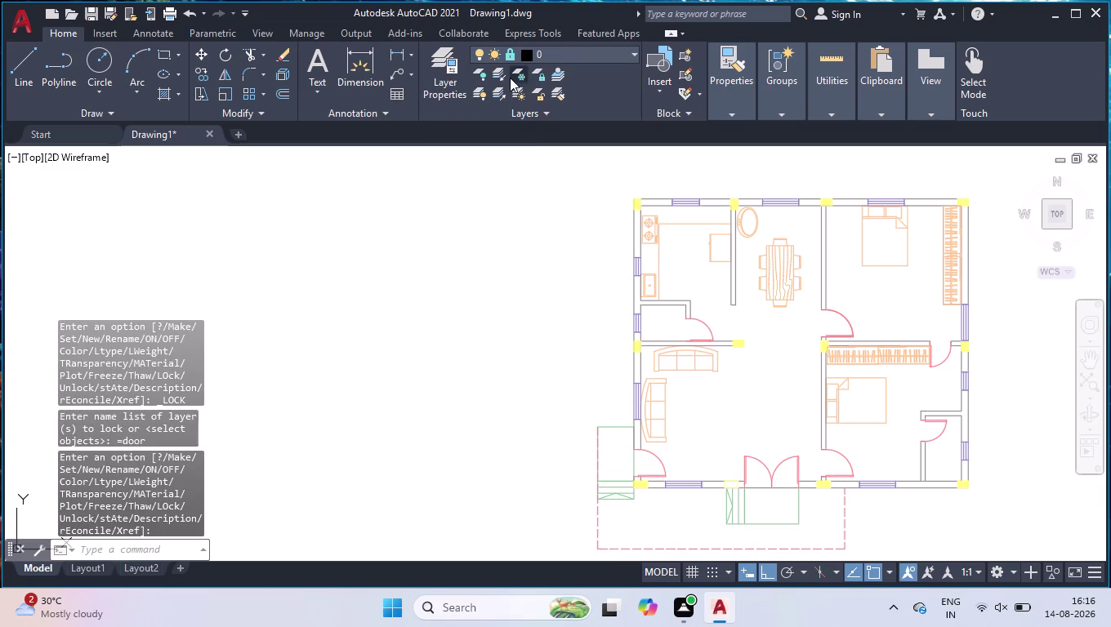
click(549, 51)
click(478, 77)
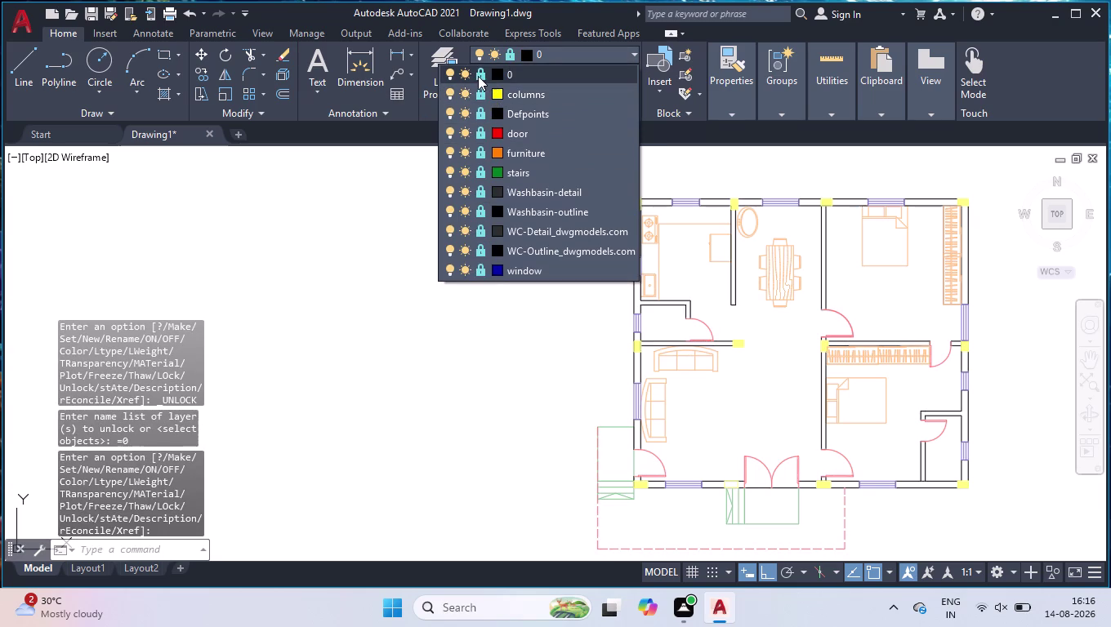
click(629, 51)
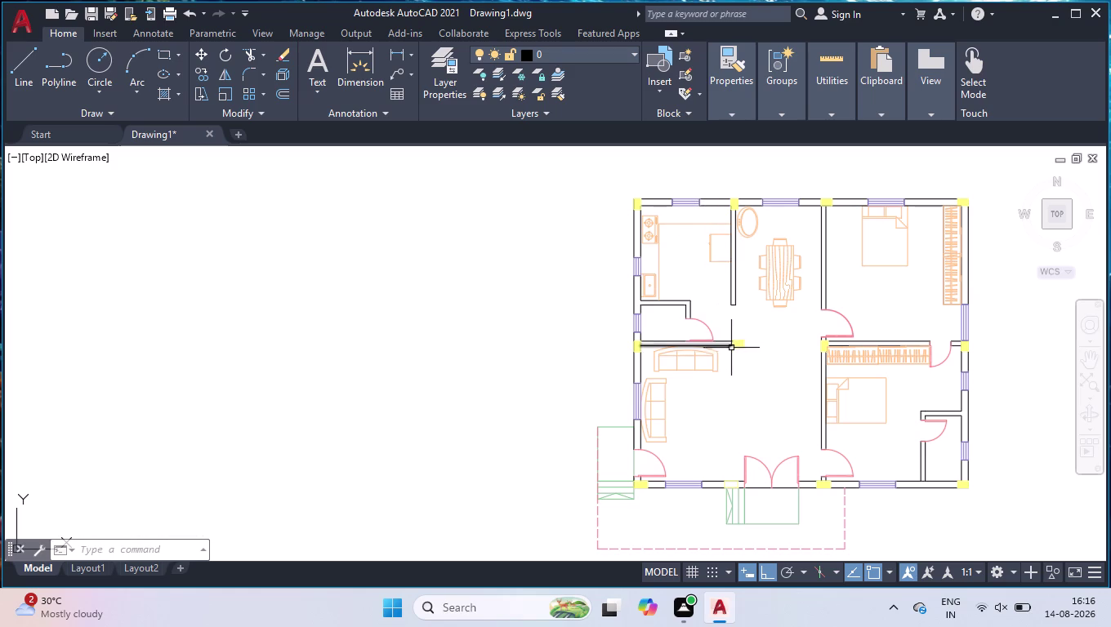
Zoom in on the top-left kitchen corner of the floor plan.
scroll(up, 3)
scroll(down, 3)
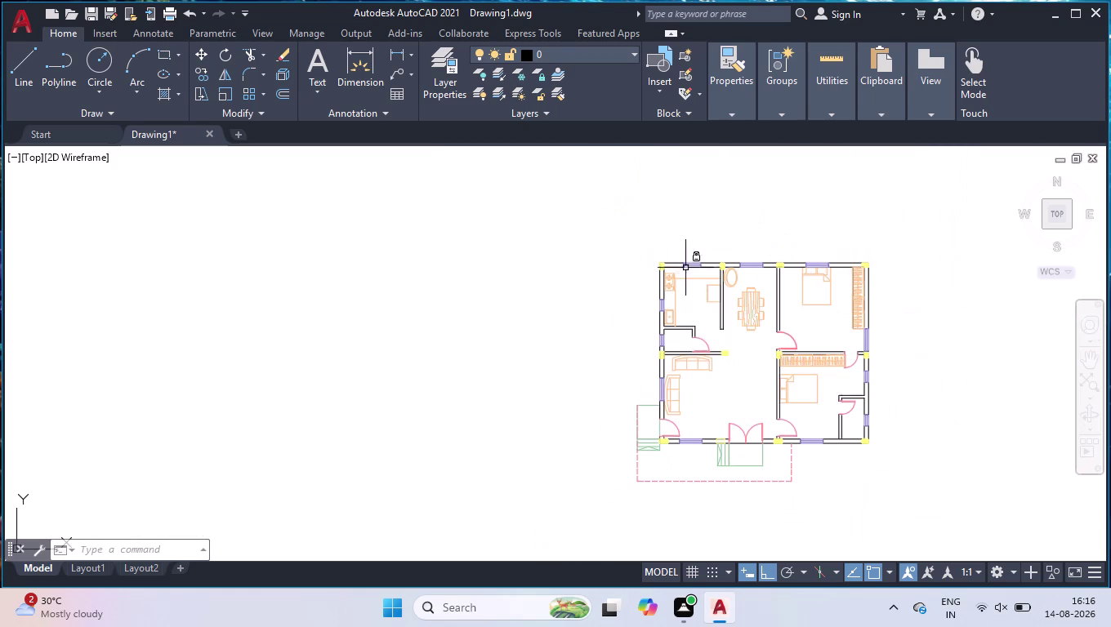
scroll(up, 3)
scroll(up, 3)
click(317, 55)
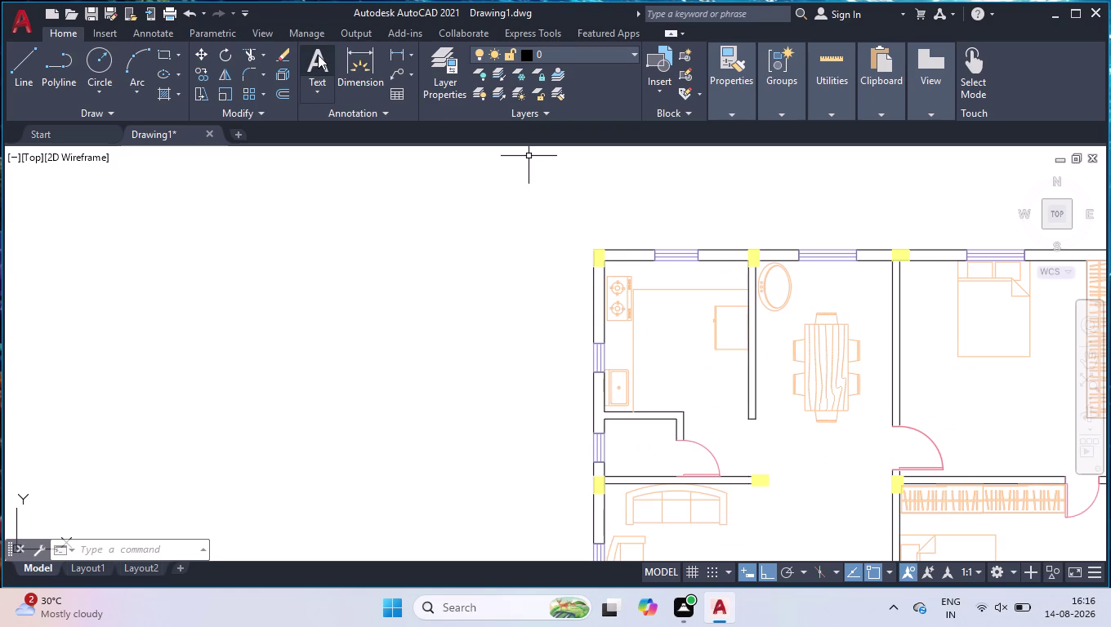
Write a 'Kitchen' multiline text label inside the kitchen.
click(650, 314)
click(698, 354)
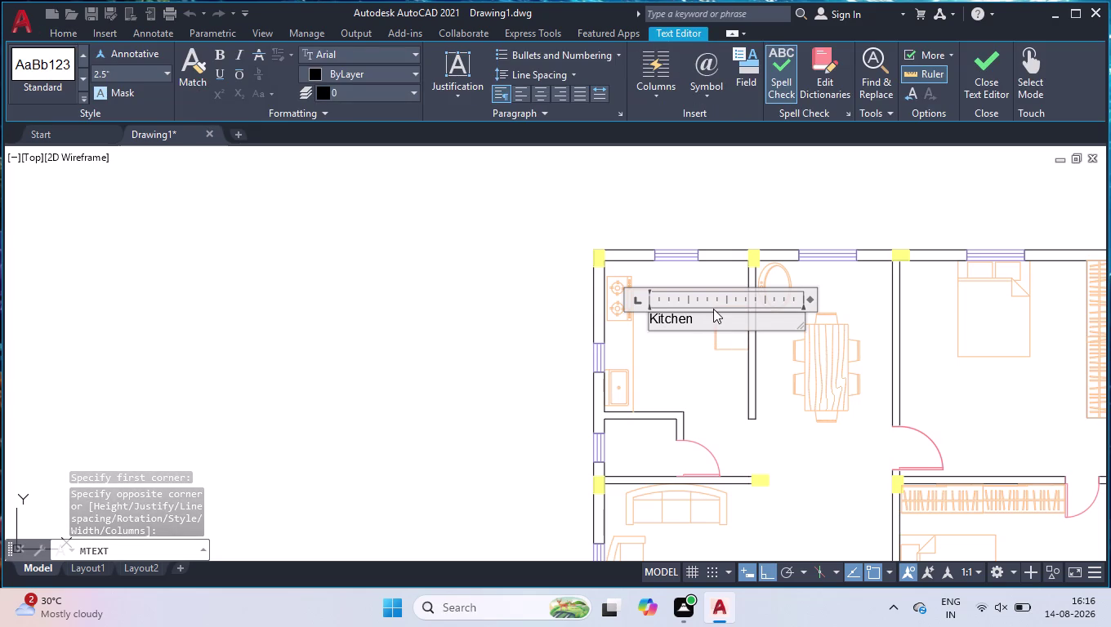
click(697, 192)
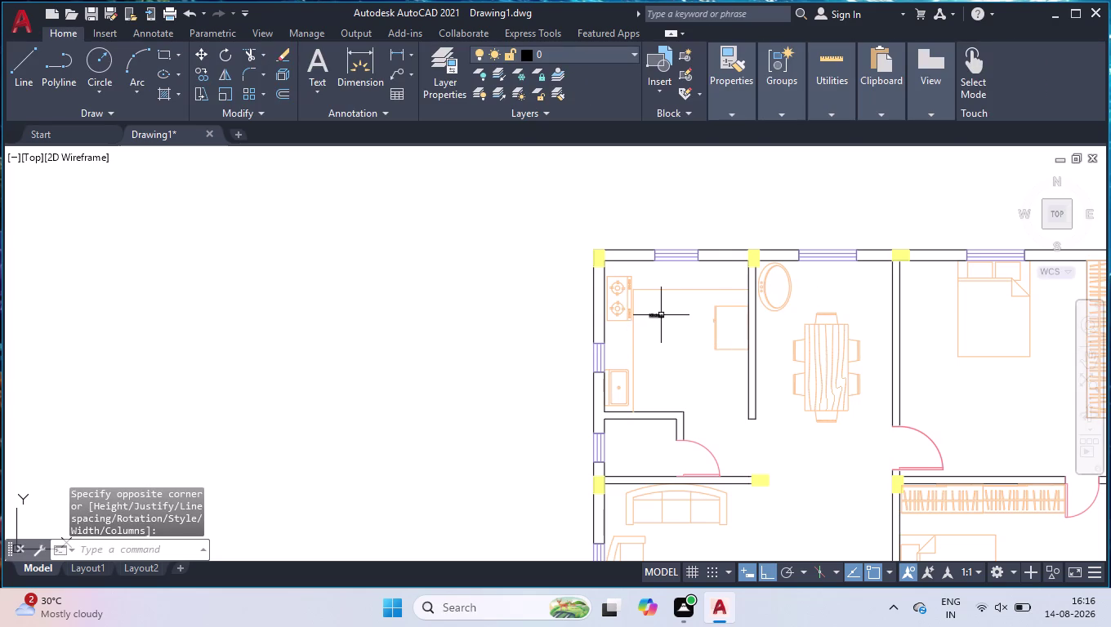
Raise the Kitchen label's text height to 8" in Properties.
click(661, 315)
key(ctrl+1)
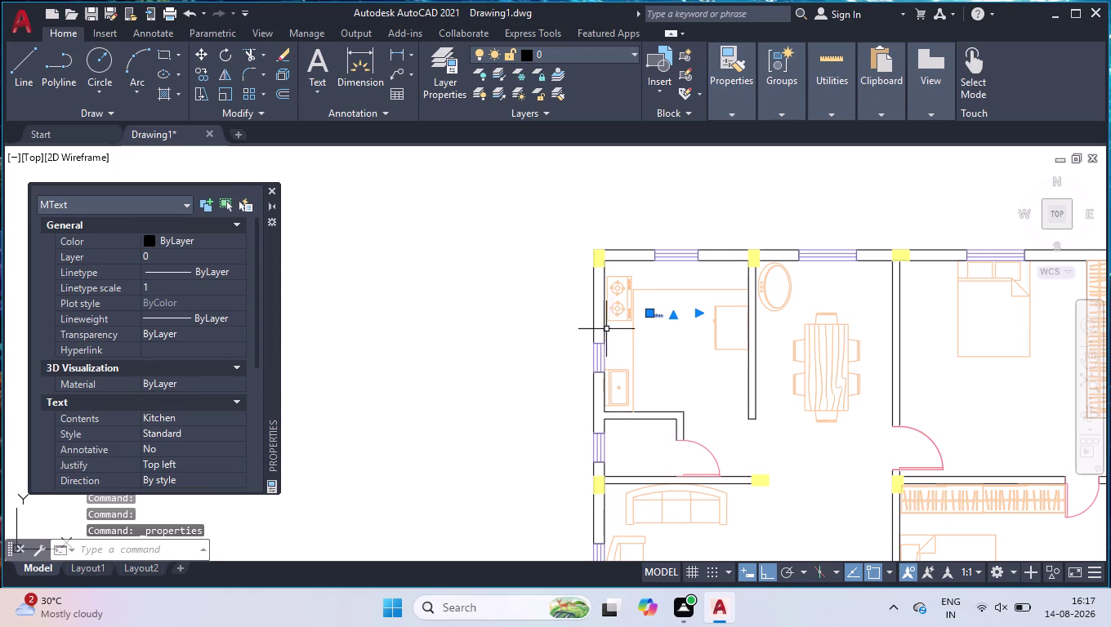
scroll(down, 3)
click(183, 283)
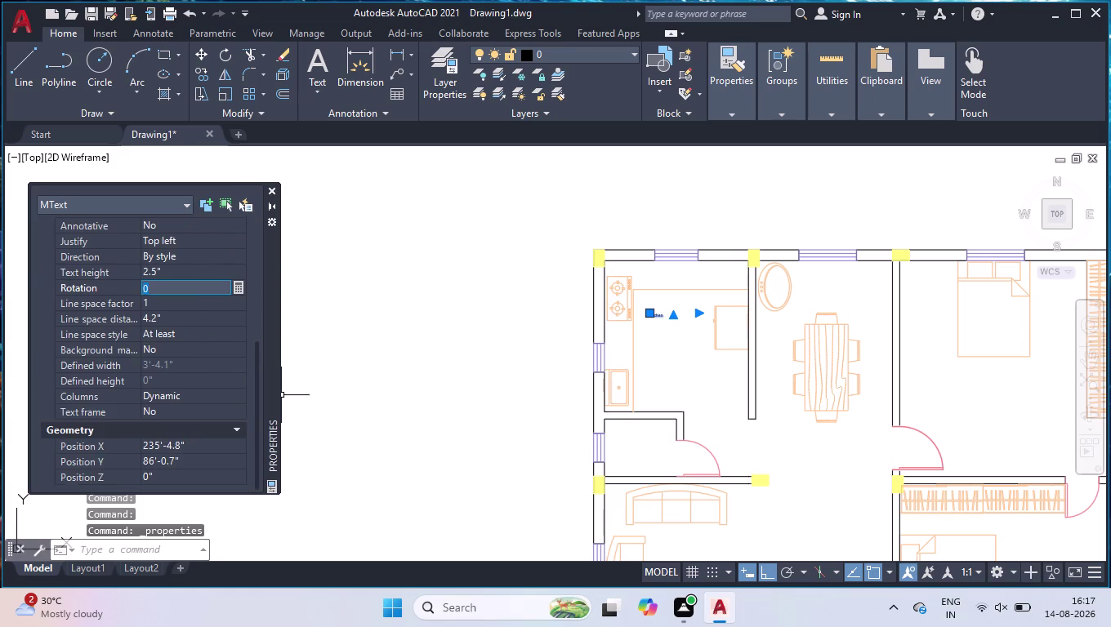
click(187, 280)
click(189, 273)
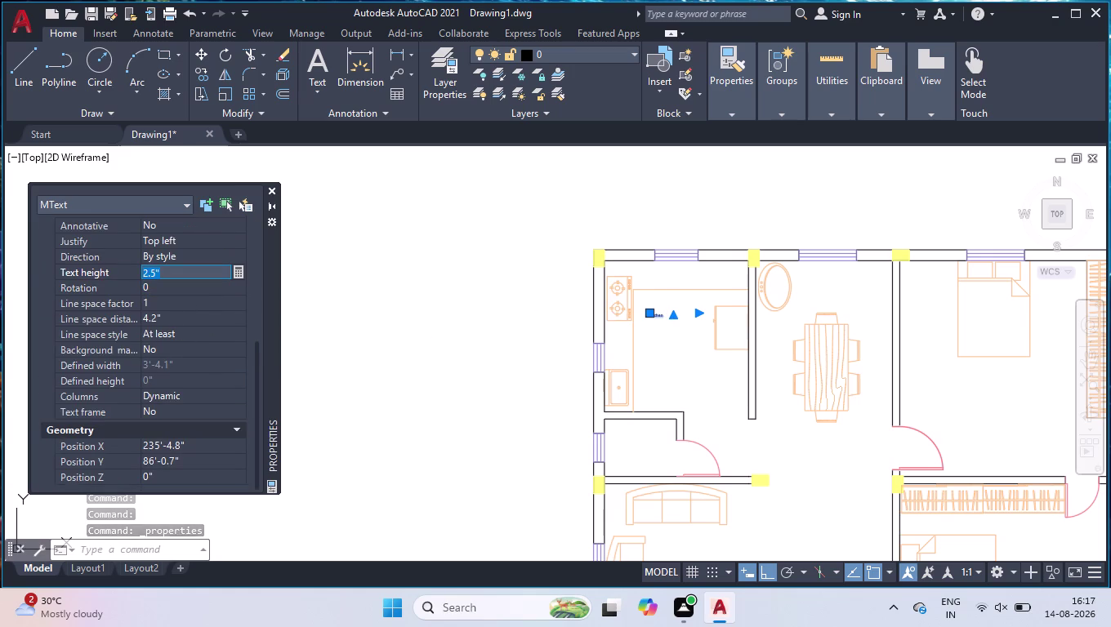
text(30)
key(BackSpace)
key(BackSpace)
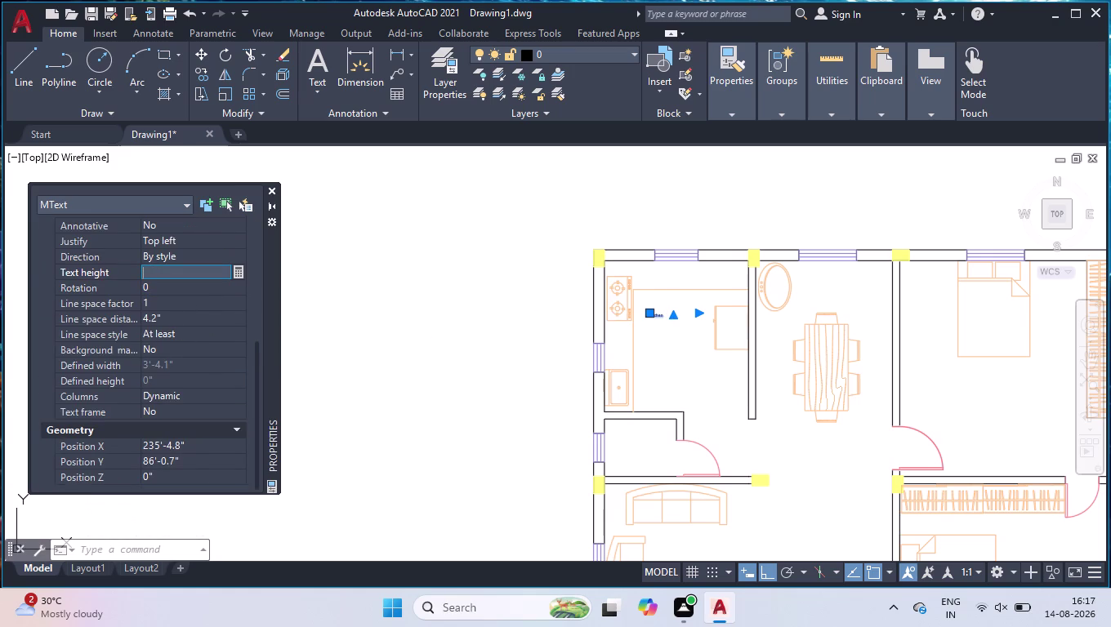
key(8)
key(Return)
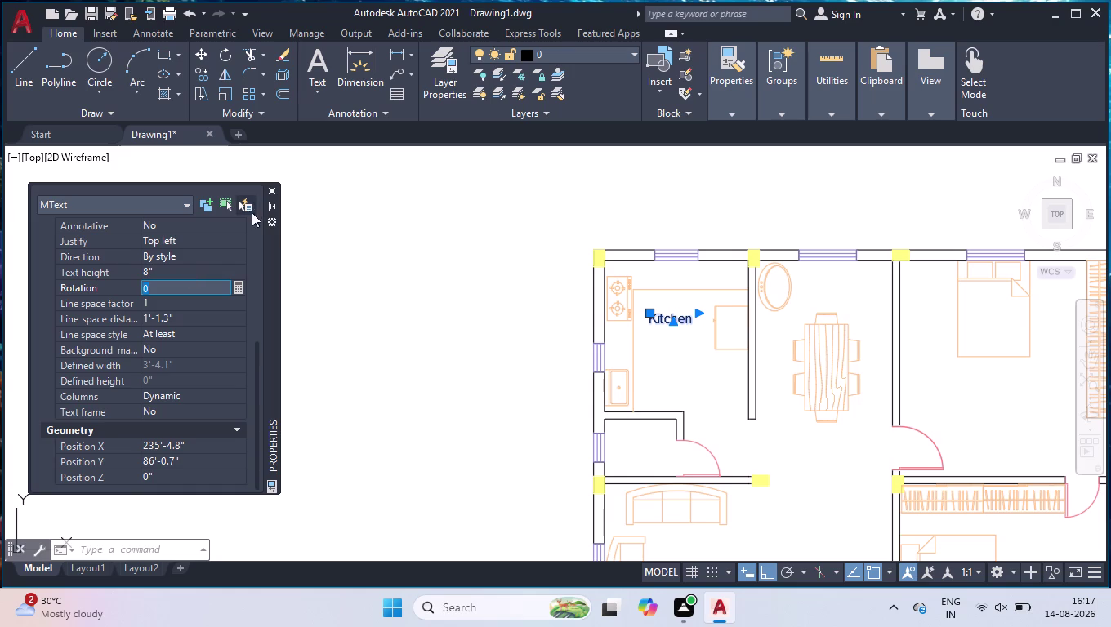
click(271, 191)
Copy the Kitchen label into the dining area, central hall and room below the kitchen.
text(co)
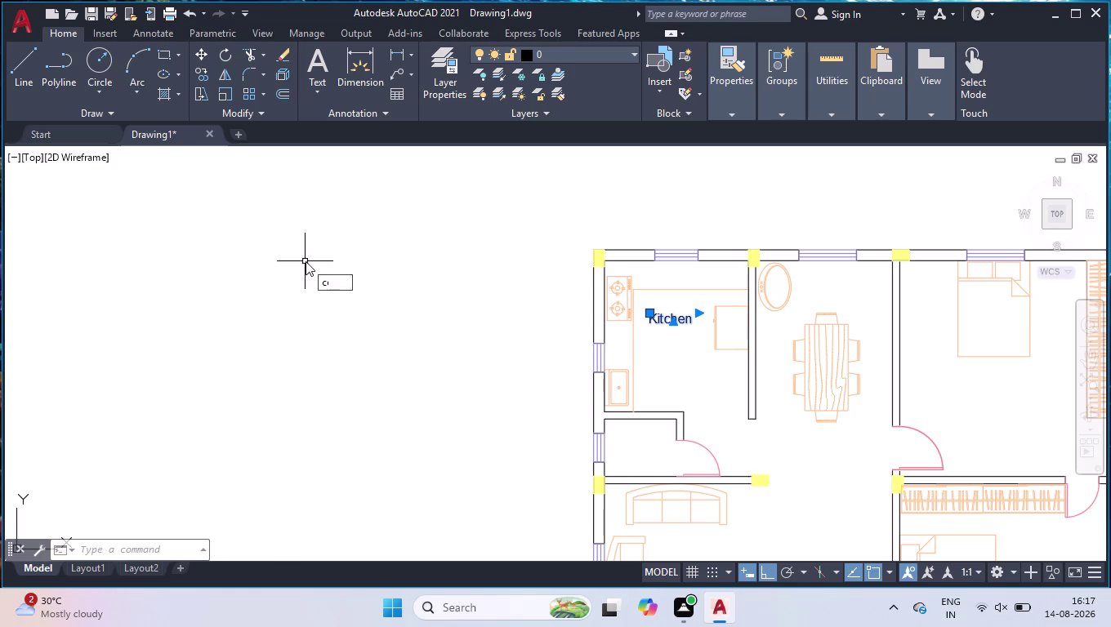
key(Return)
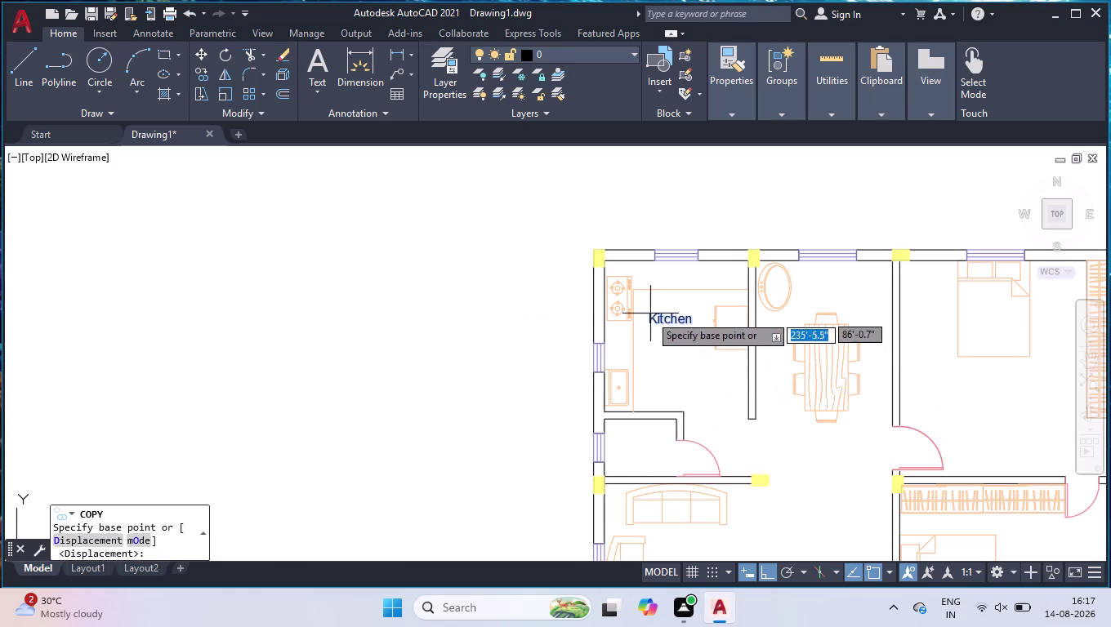
click(649, 322)
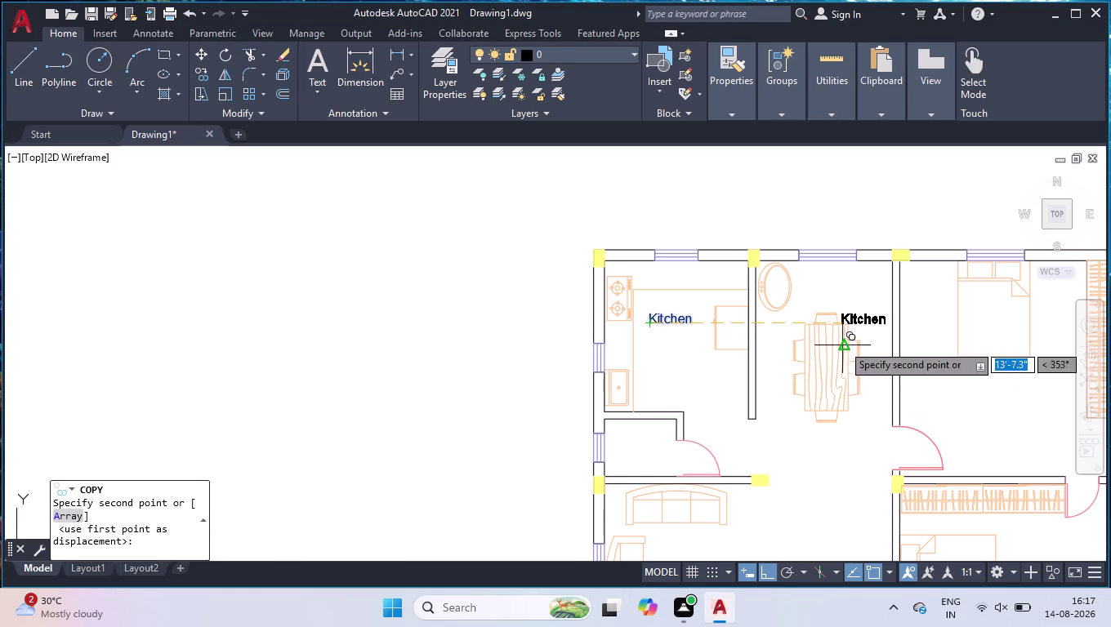
click(785, 573)
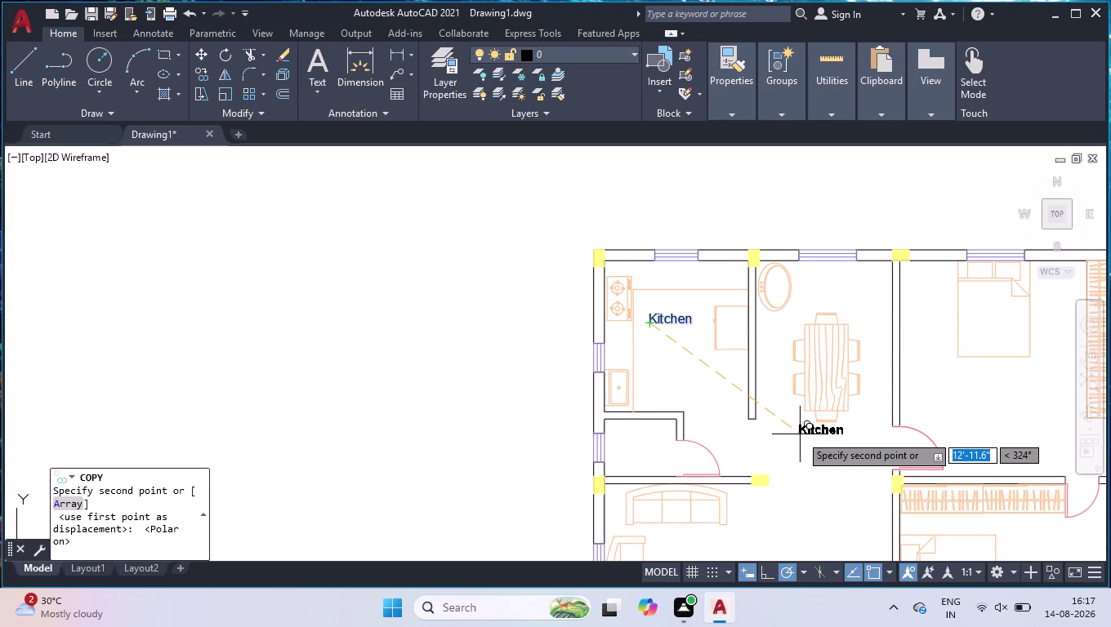
click(802, 282)
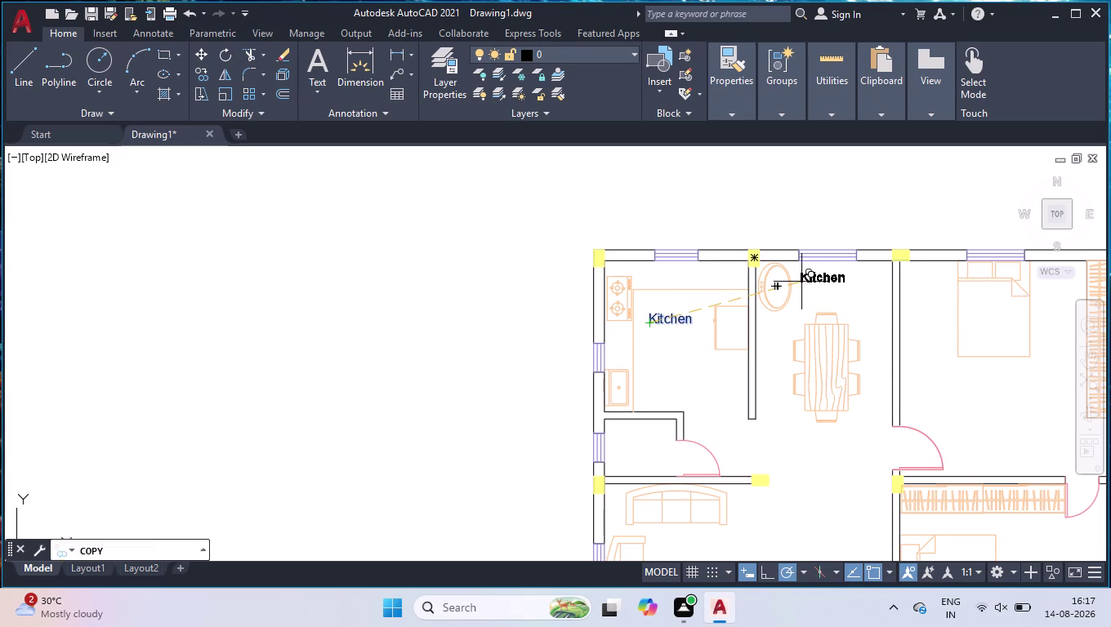
click(806, 441)
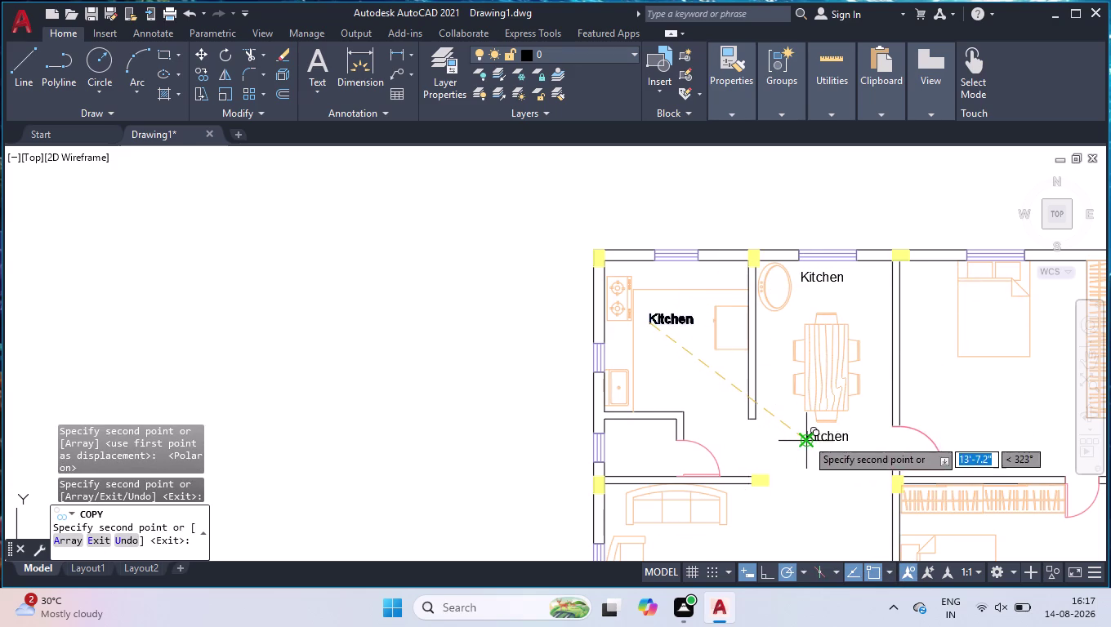
click(630, 458)
scroll(down, 3)
click(795, 516)
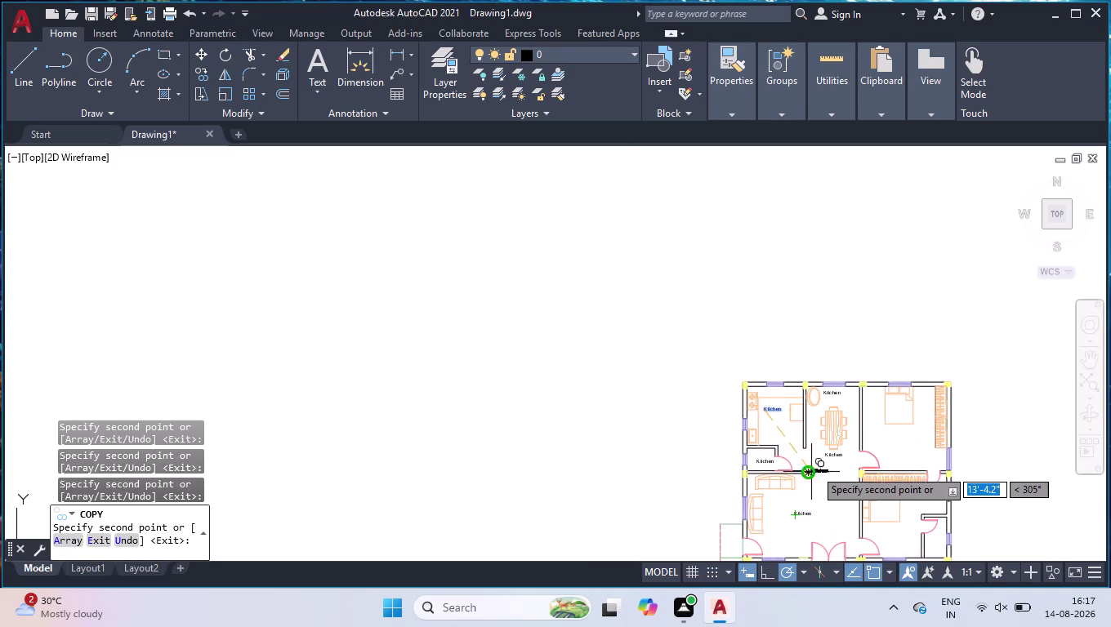
Place more label copies at the entrance, the bedrooms and the right-side rooms.
scroll(down, 3)
scroll(up, 3)
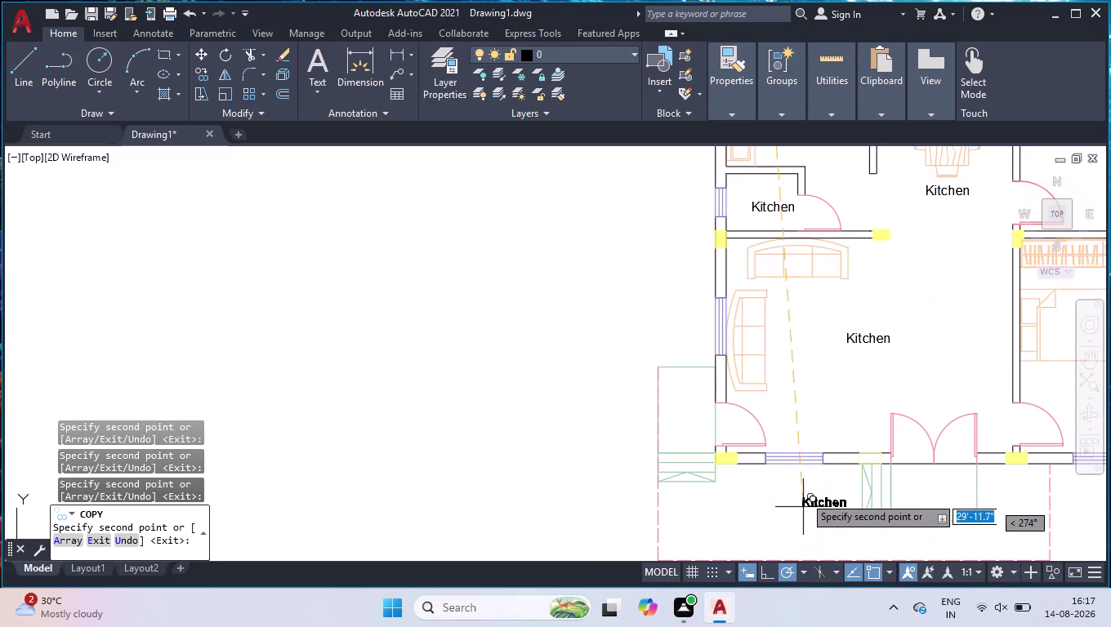
click(677, 496)
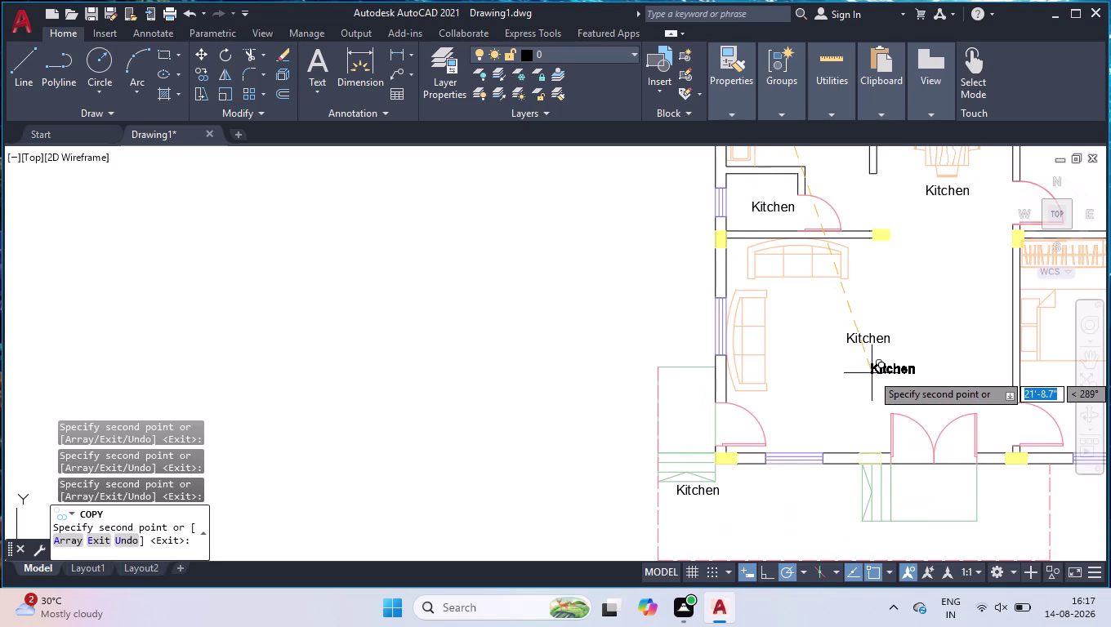
scroll(down, 3)
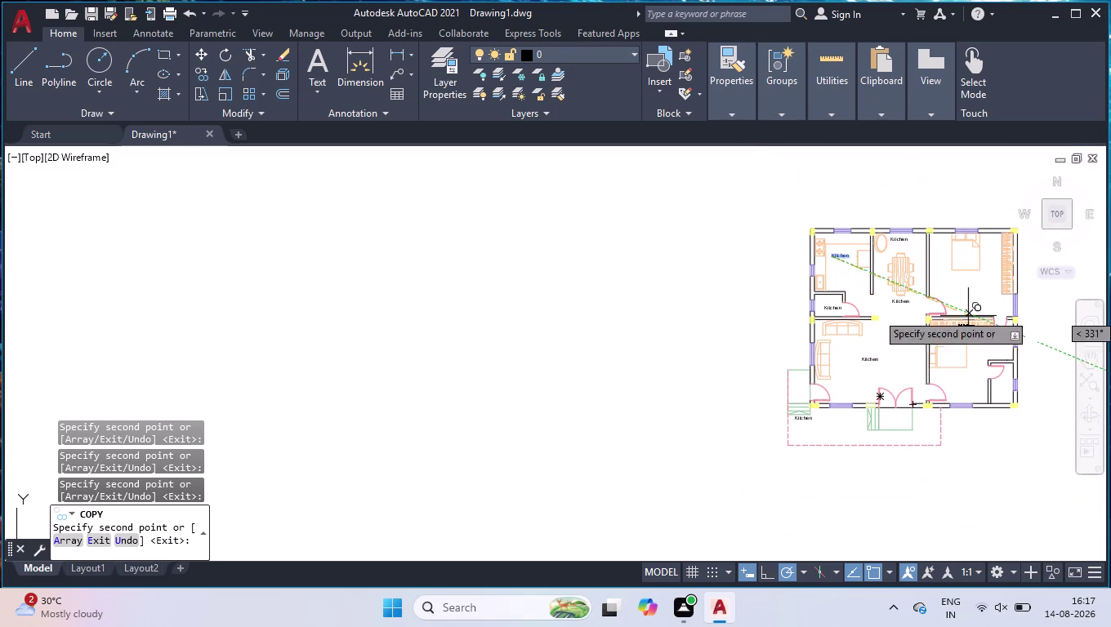
scroll(down, 3)
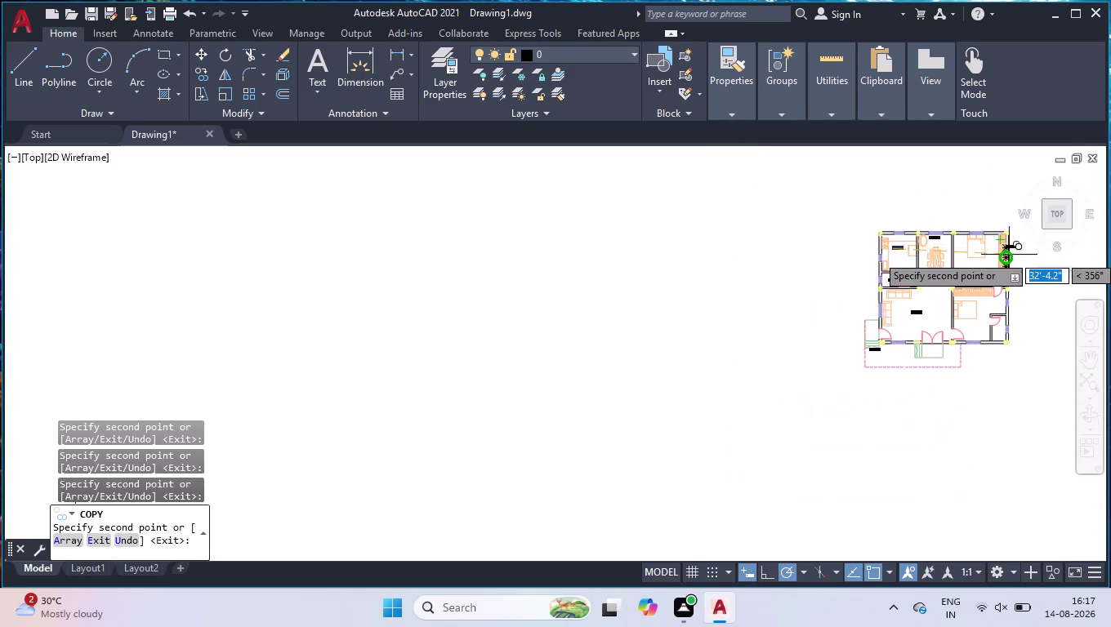
scroll(up, 3)
scroll(up, 3)
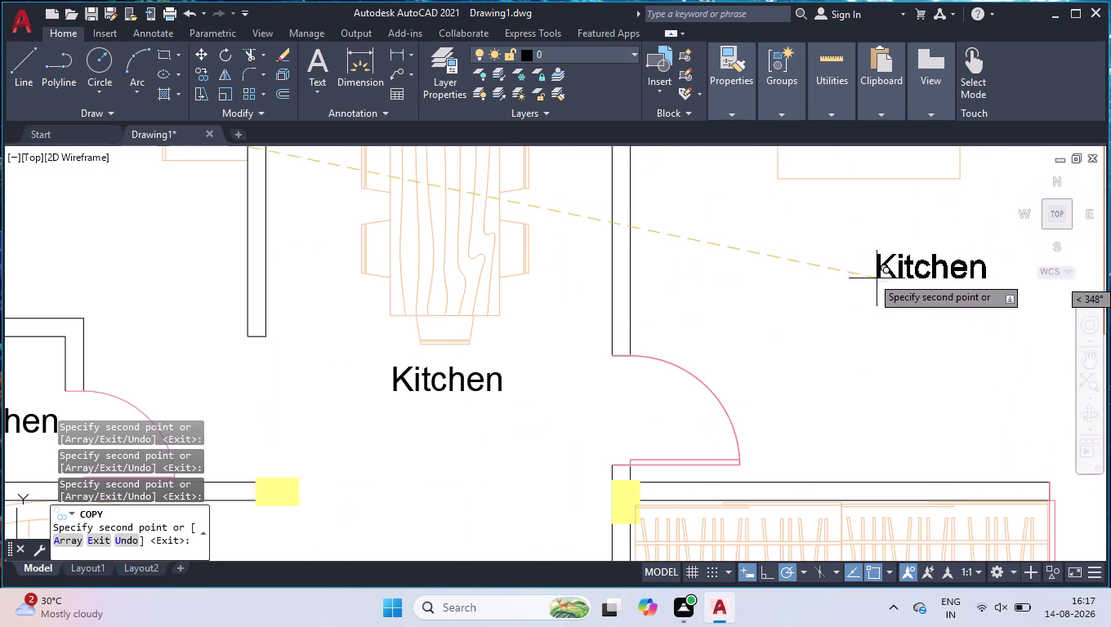
click(804, 240)
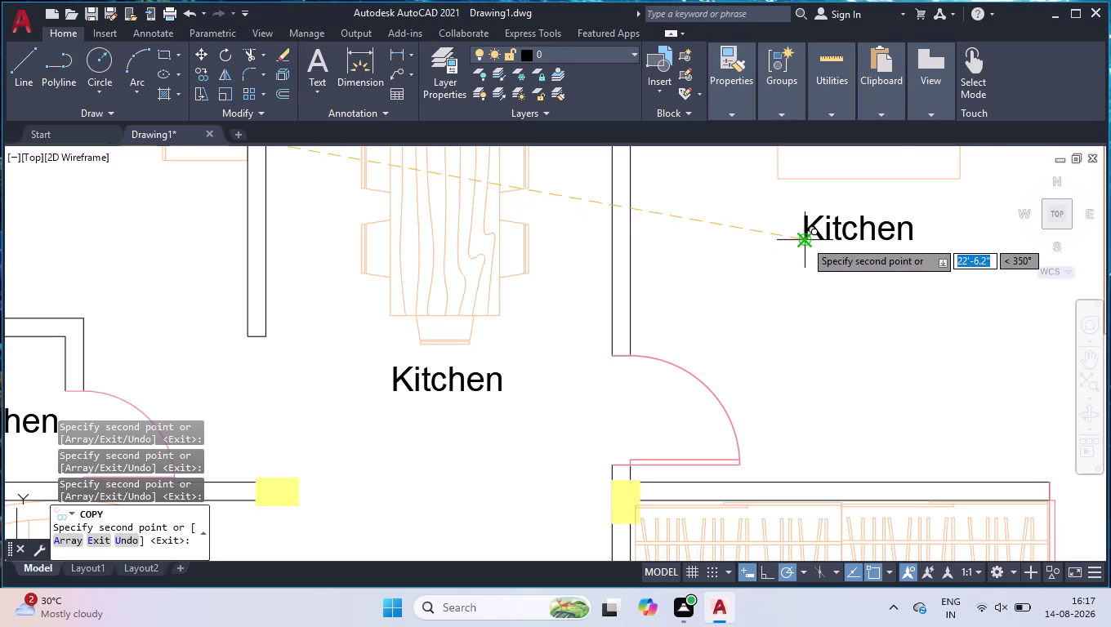
scroll(down, 3)
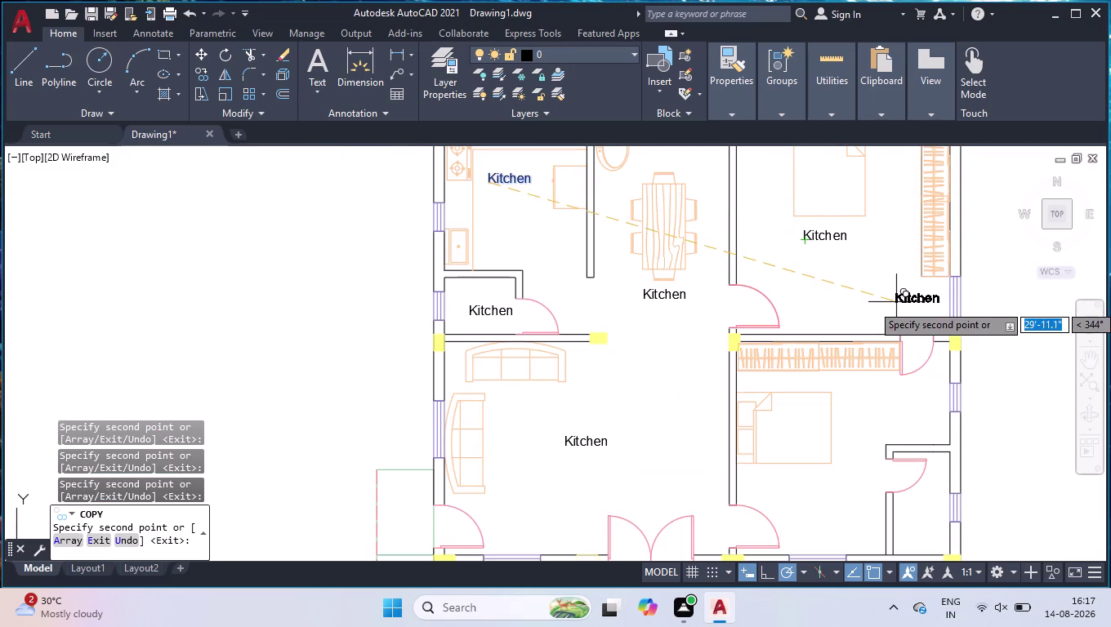
scroll(down, 3)
scroll(up, 3)
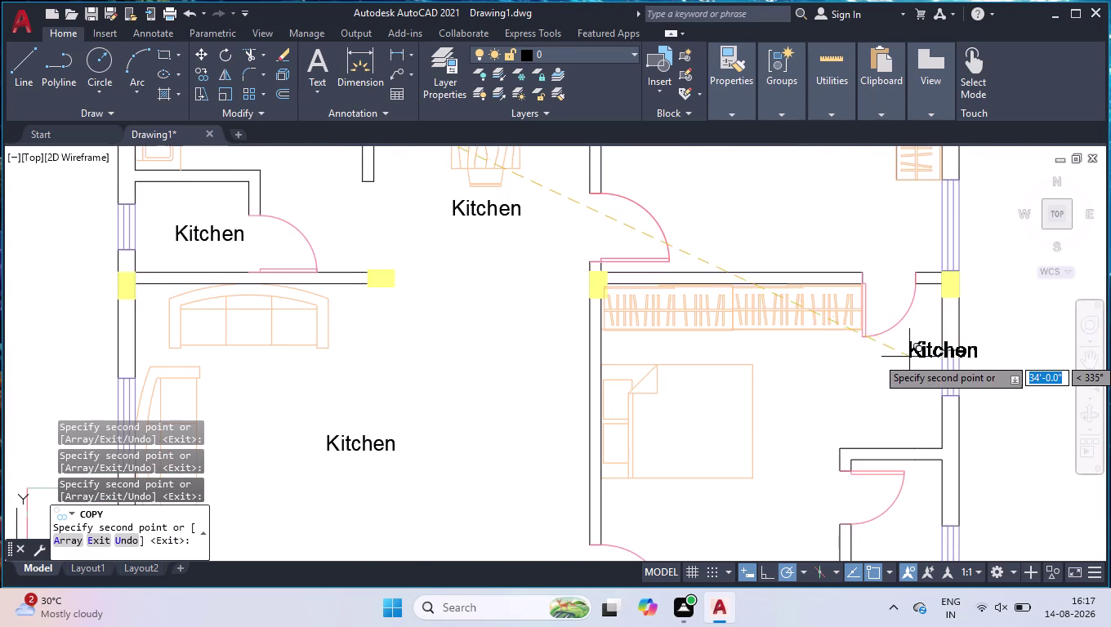
click(868, 371)
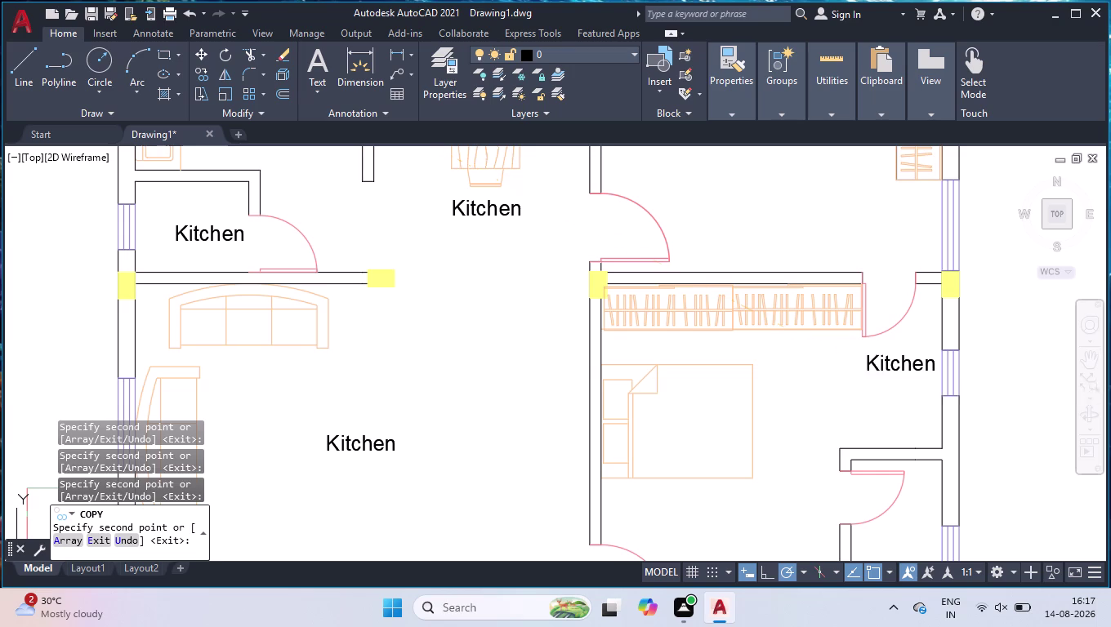
scroll(down, 3)
scroll(up, 3)
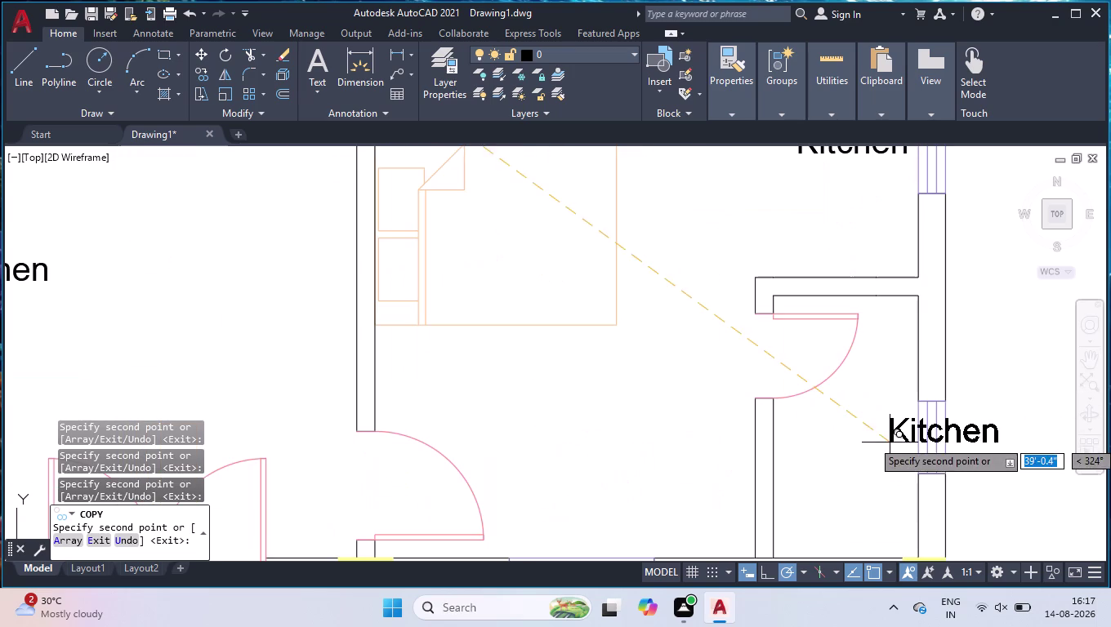
click(802, 434)
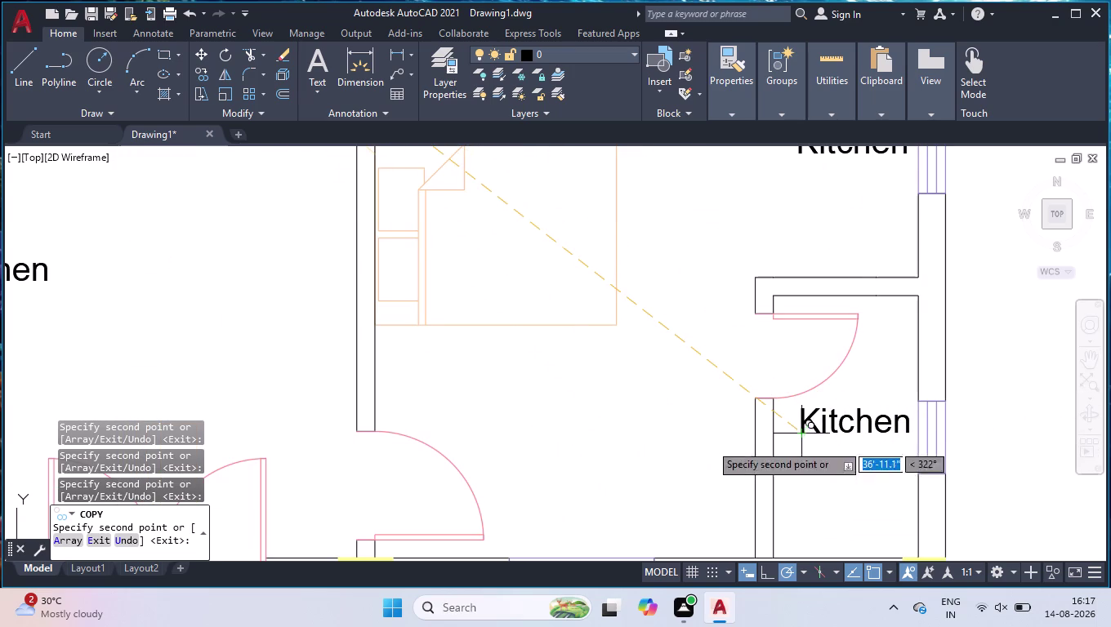
click(550, 448)
scroll(down, 3)
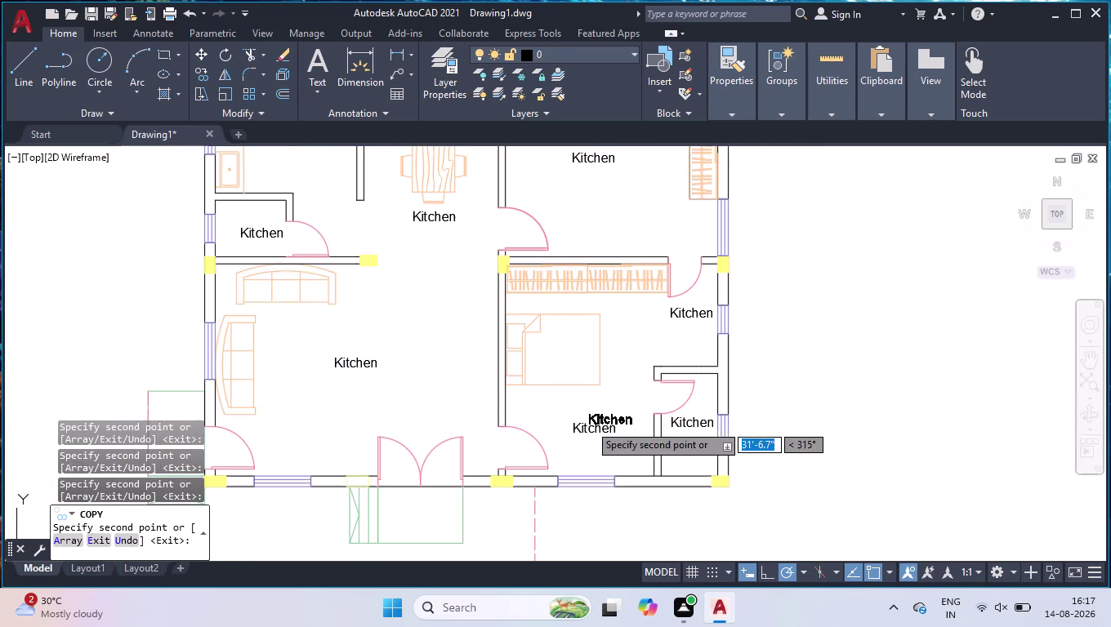
scroll(down, 3)
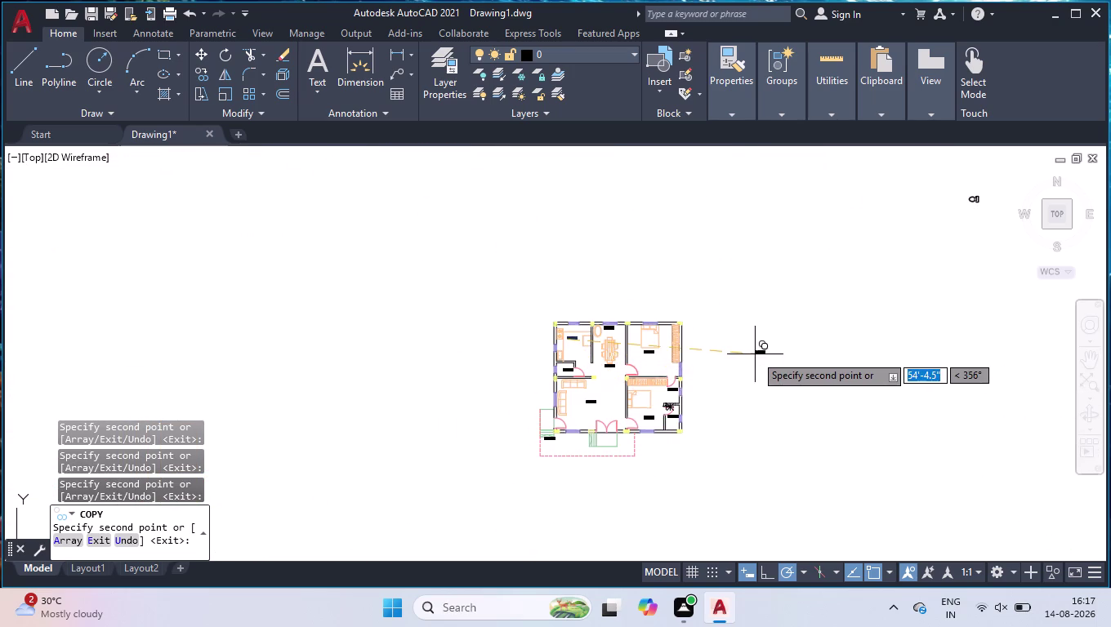
scroll(up, 3)
key(Return)
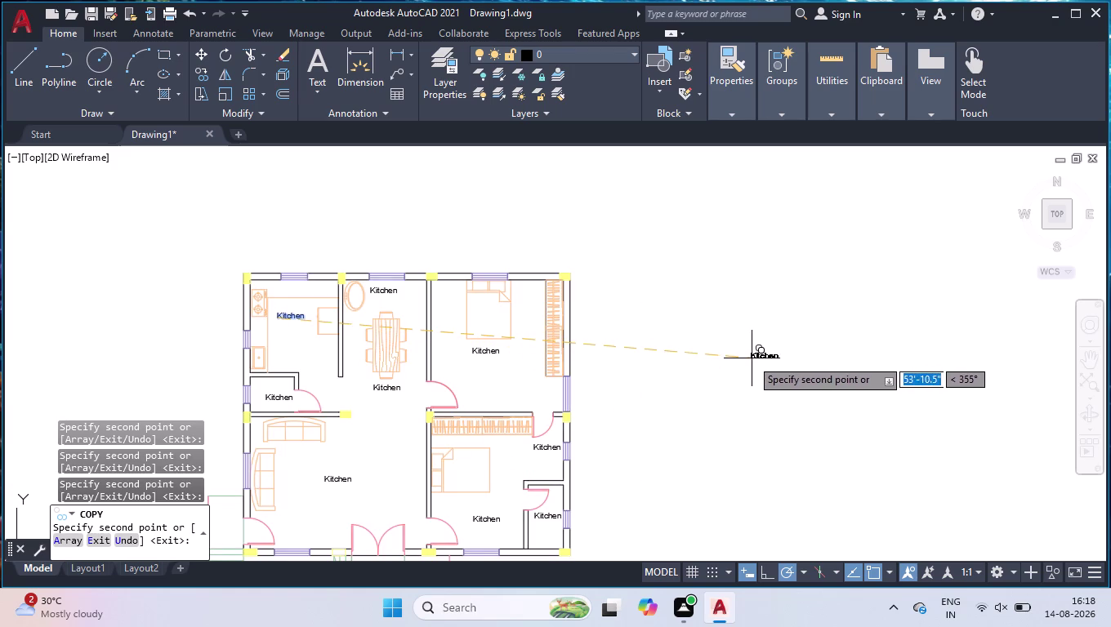
Select the toilet block and start rotating it with RO.
scroll(down, 3)
drag(912, 180, 915, 190)
click(850, 233)
text(ro)
key(Return)
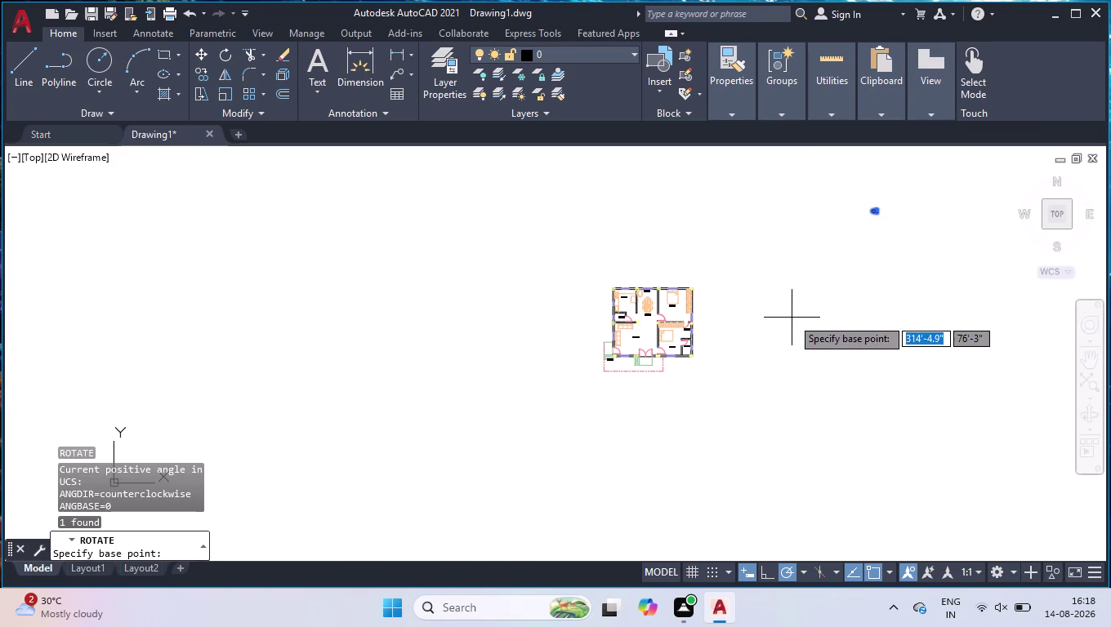
Rotate the toilet block 90° so it stands upright.
scroll(up, 3)
scroll(up, 3)
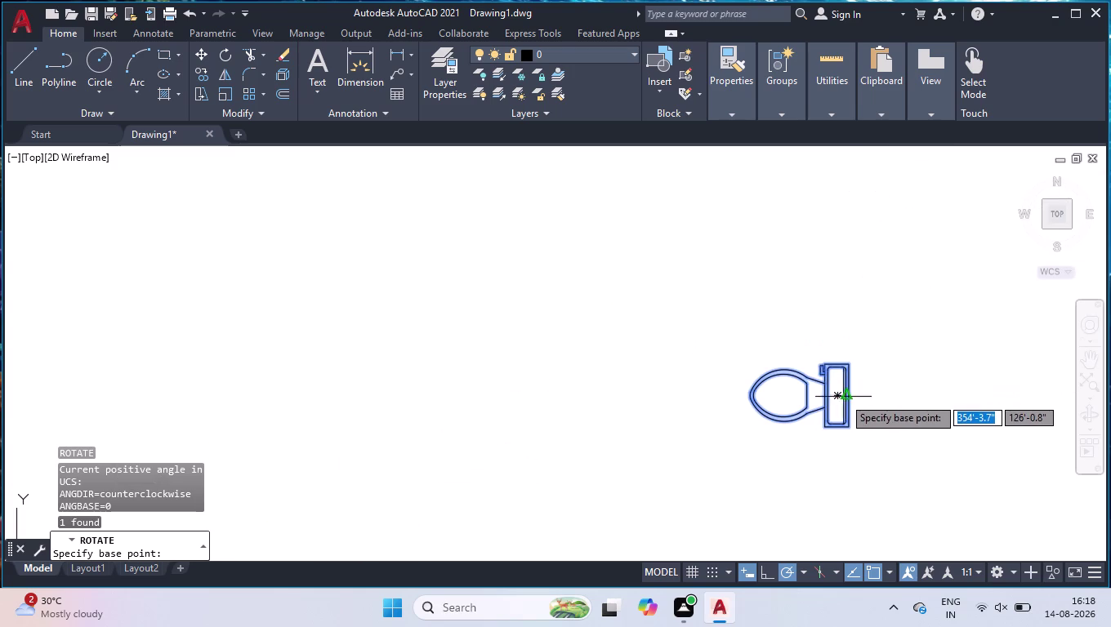
click(849, 397)
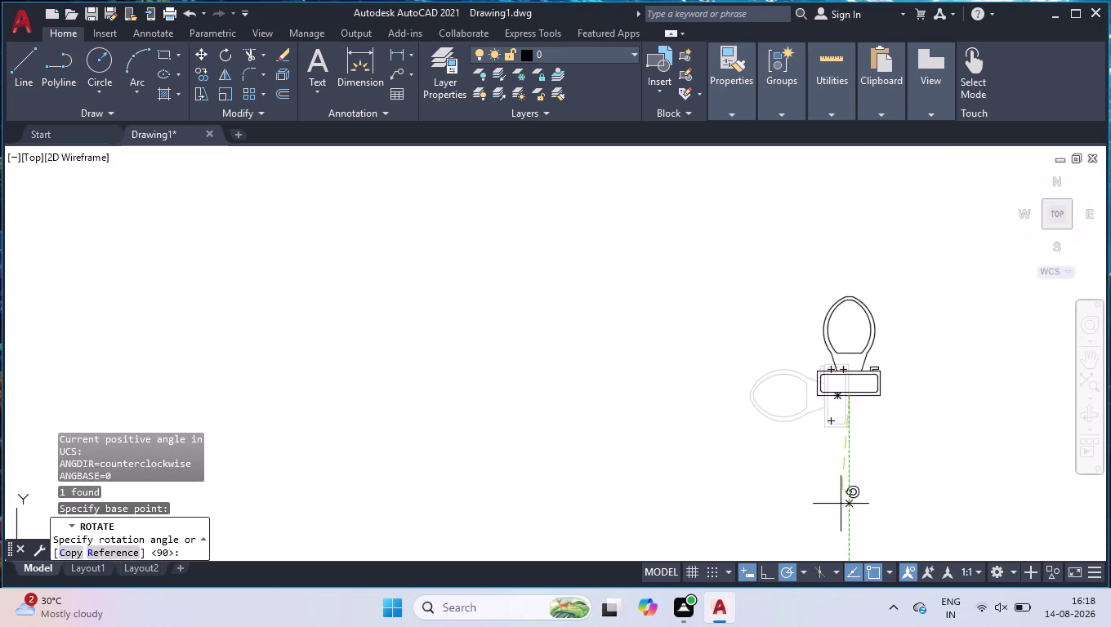
click(852, 518)
click(855, 392)
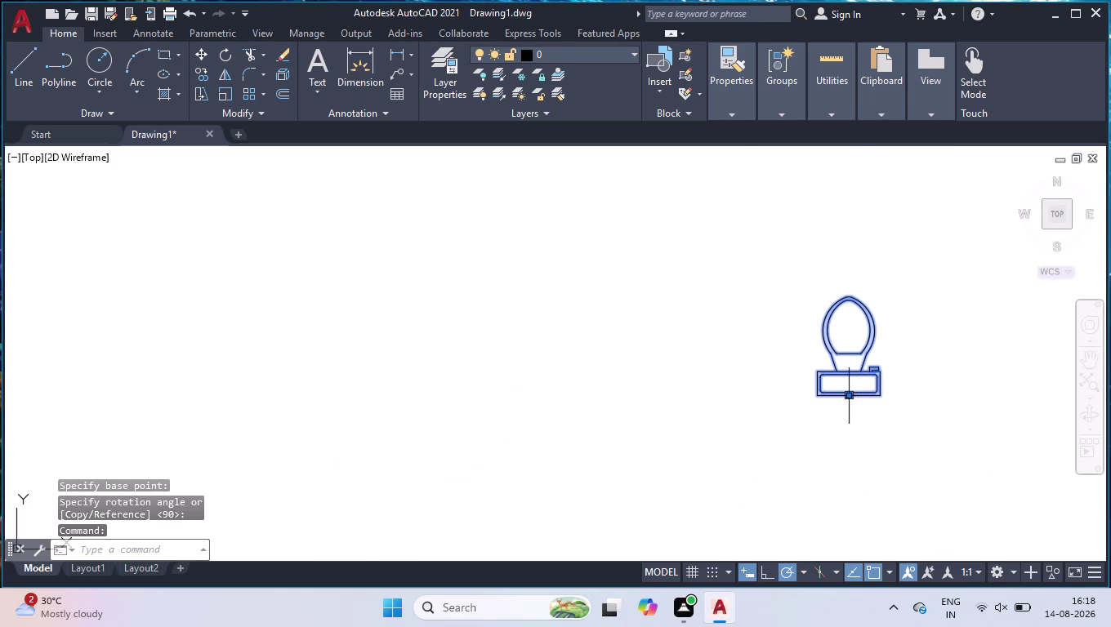
Grip-stretch the toilet's base point onto the toilet room wall line.
click(847, 395)
scroll(down, 3)
scroll(down, 3)
scroll(up, 3)
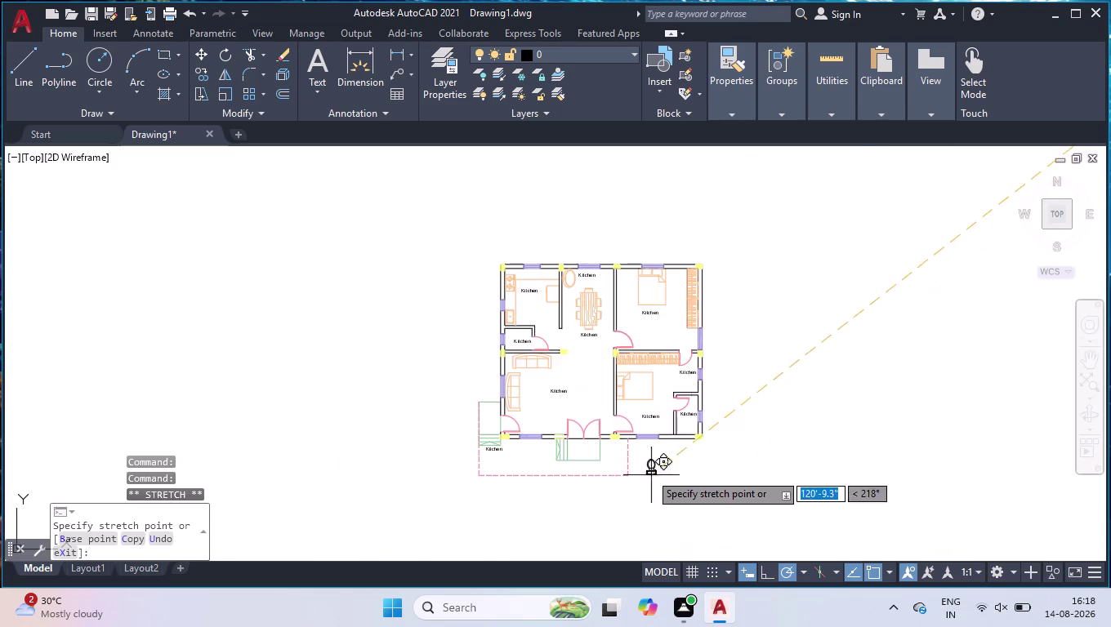
scroll(up, 3)
scroll(up, 3)
scroll(down, 3)
scroll(up, 3)
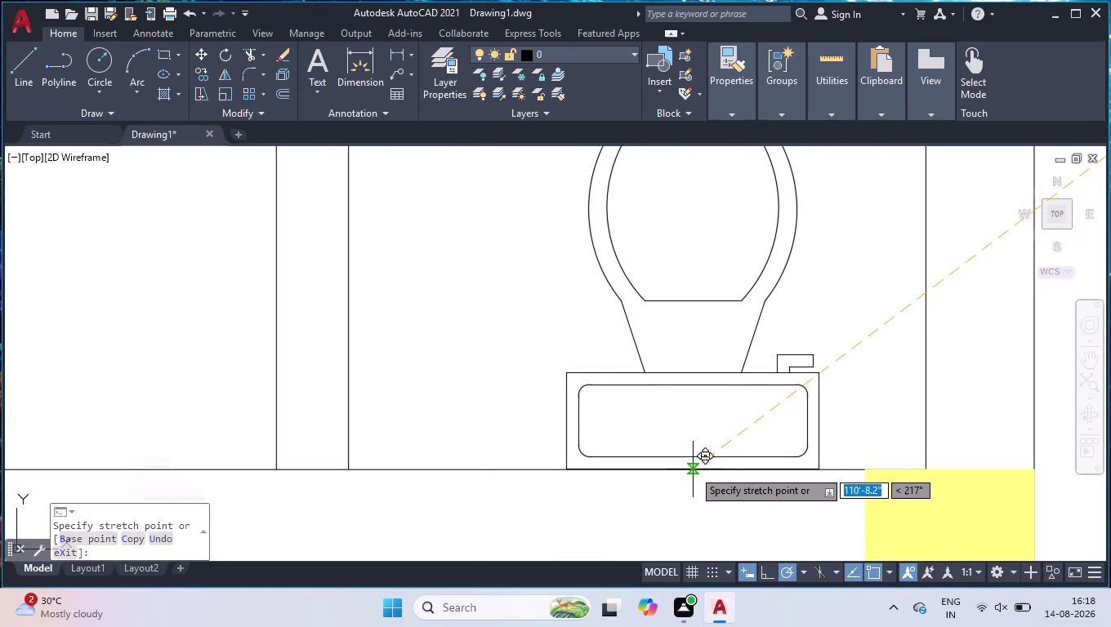
click(693, 469)
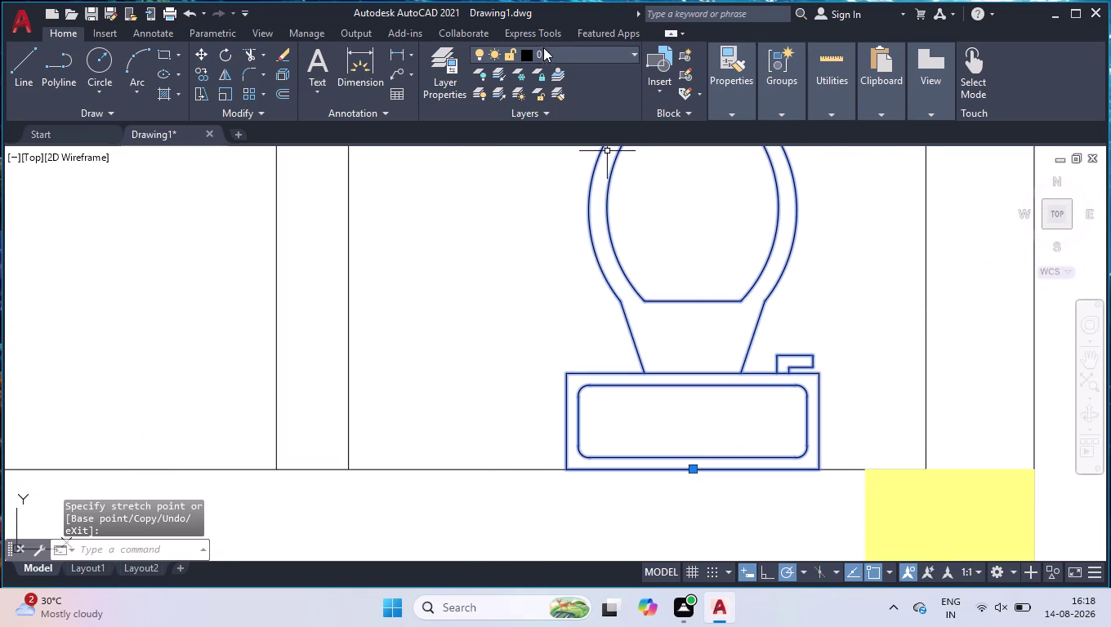
Move the toilet onto the furniture layer and lock that layer.
click(545, 52)
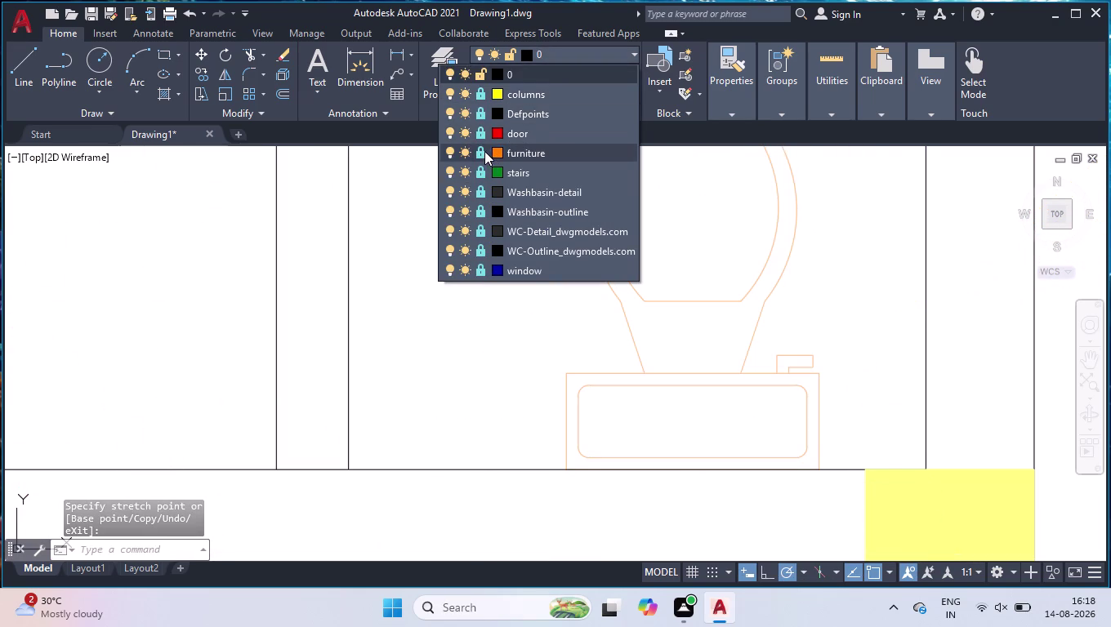
click(476, 152)
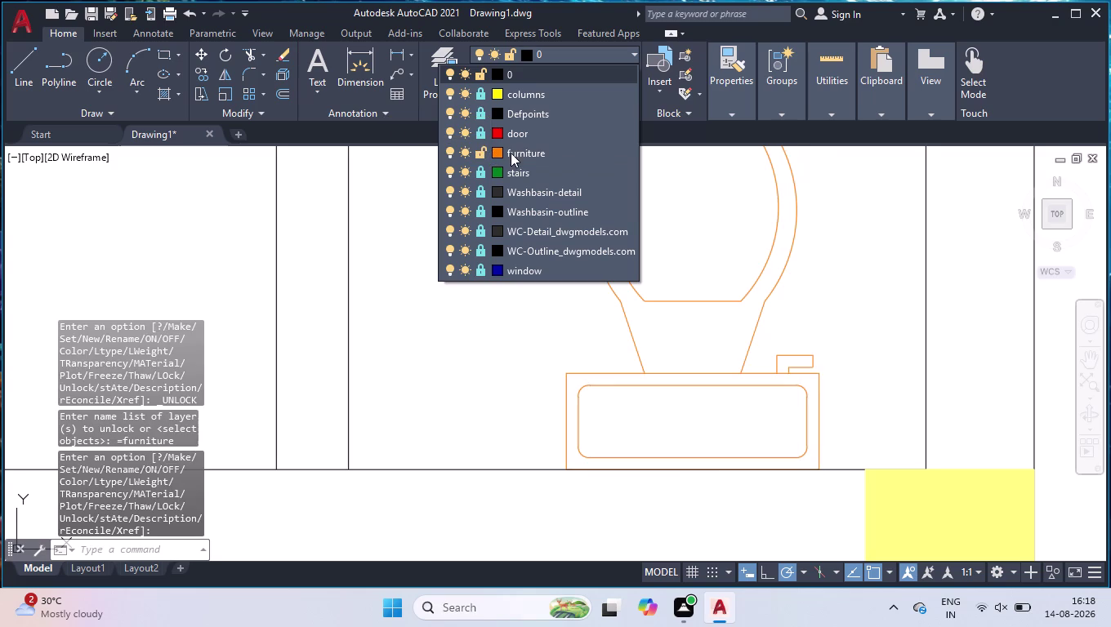
click(525, 152)
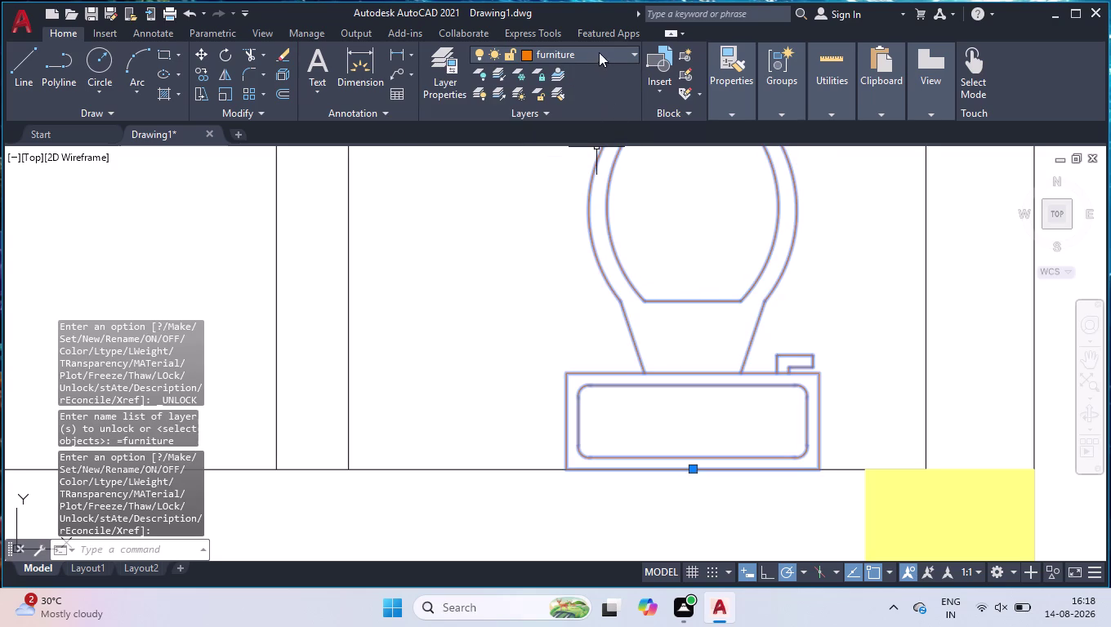
click(598, 56)
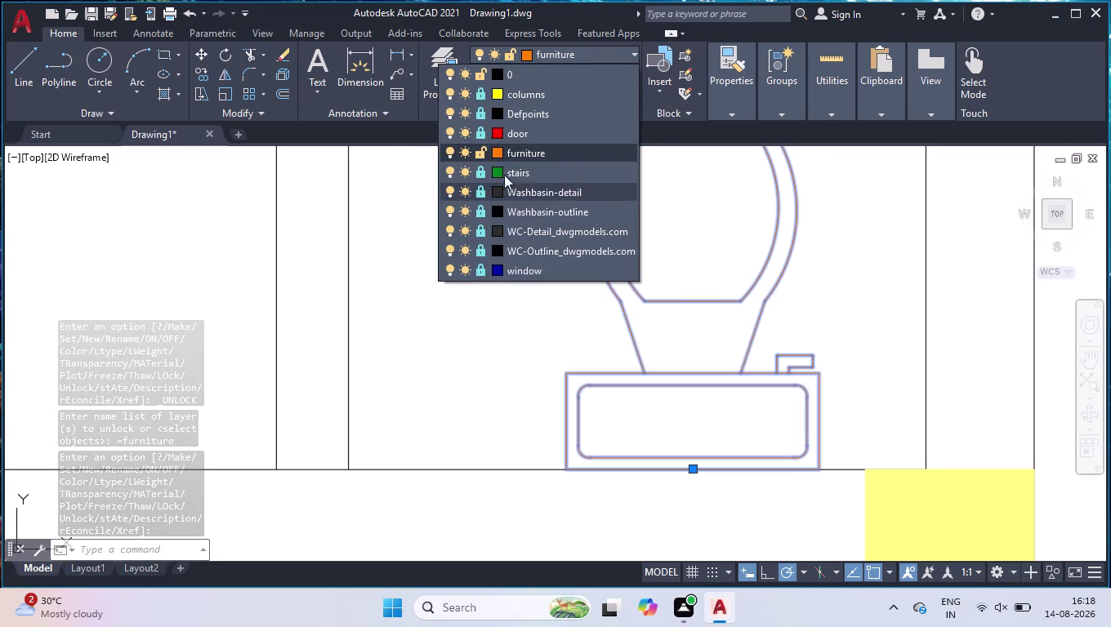
click(481, 151)
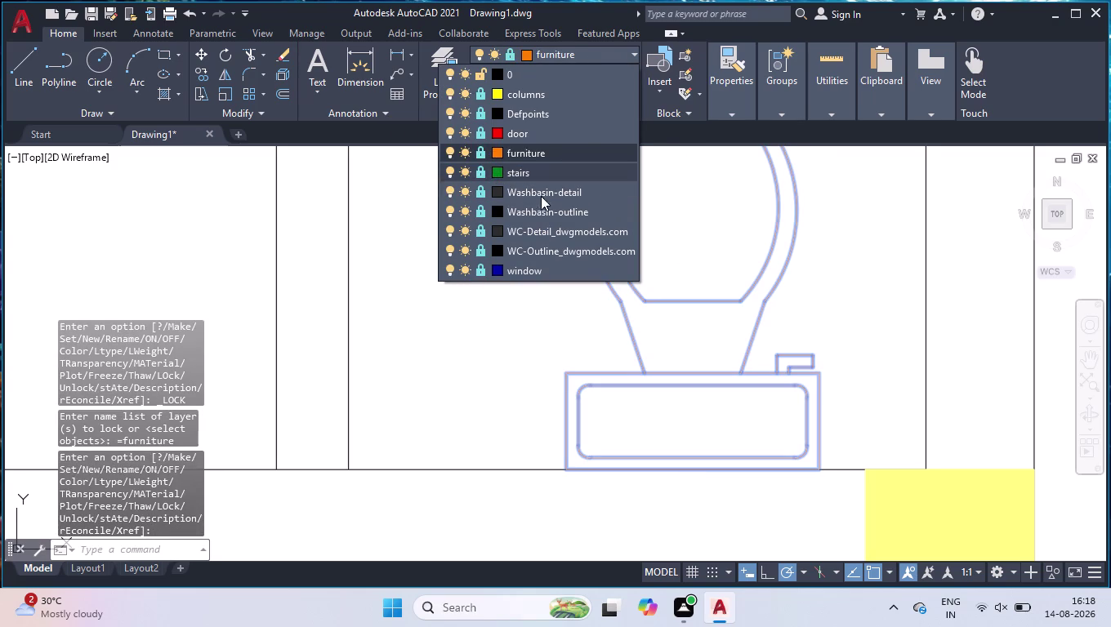
click(615, 62)
Unlock the furniture layer, clear the toilet selection, then relock the layer.
scroll(down, 3)
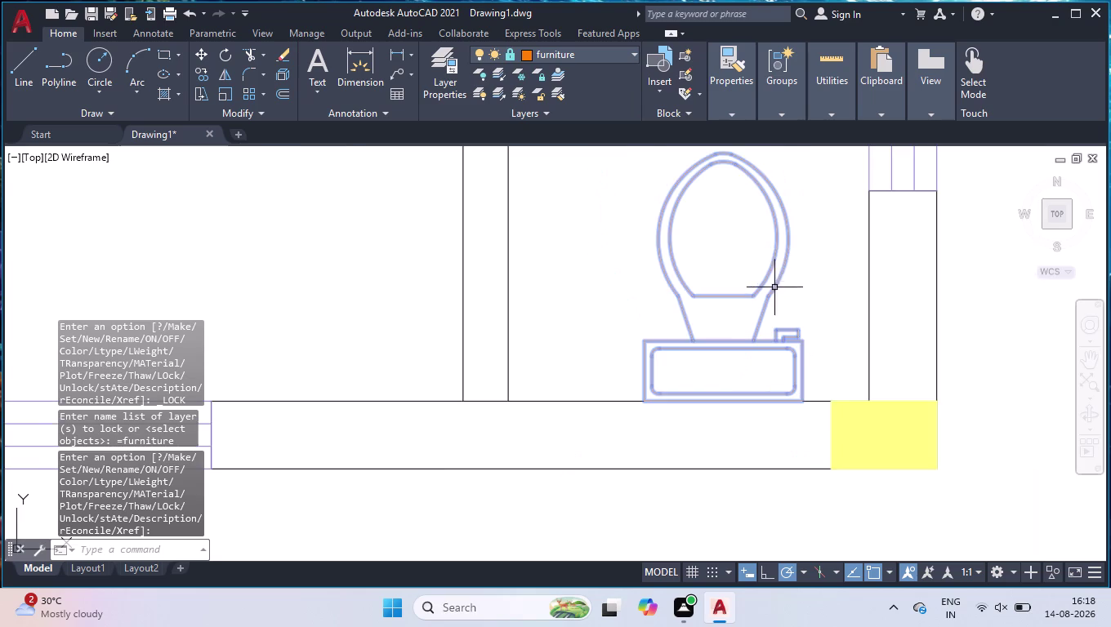
scroll(down, 3)
click(602, 52)
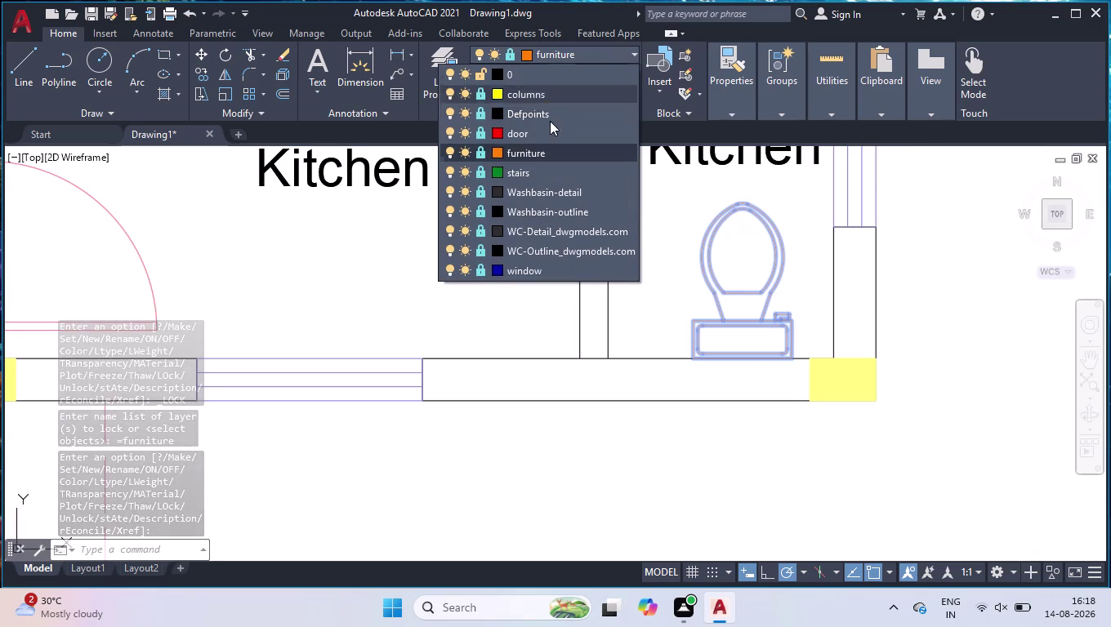
click(478, 152)
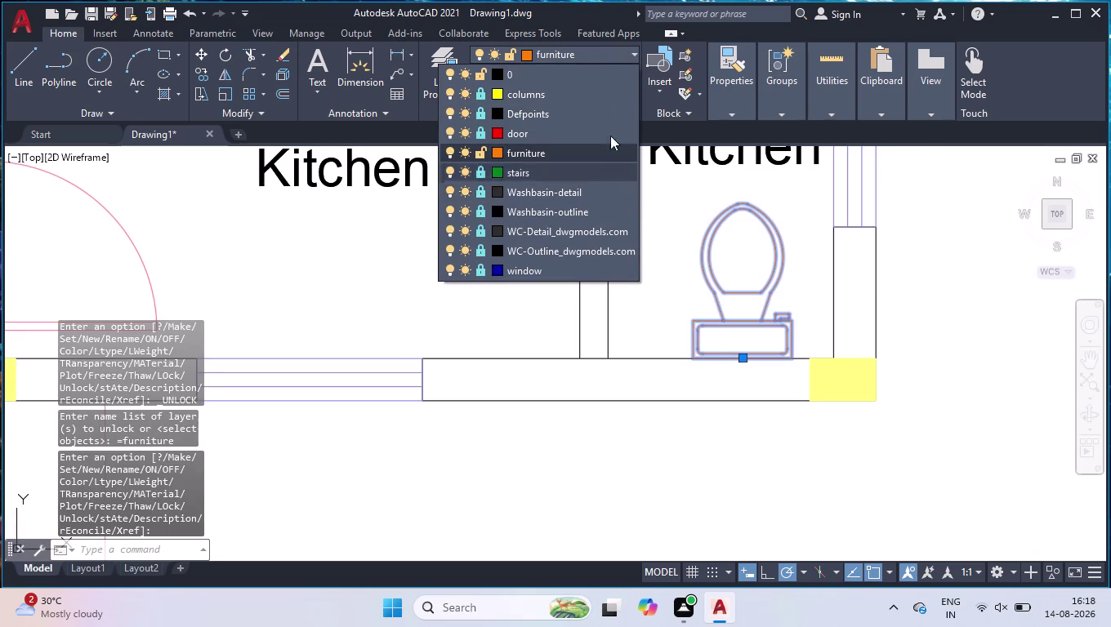
click(614, 53)
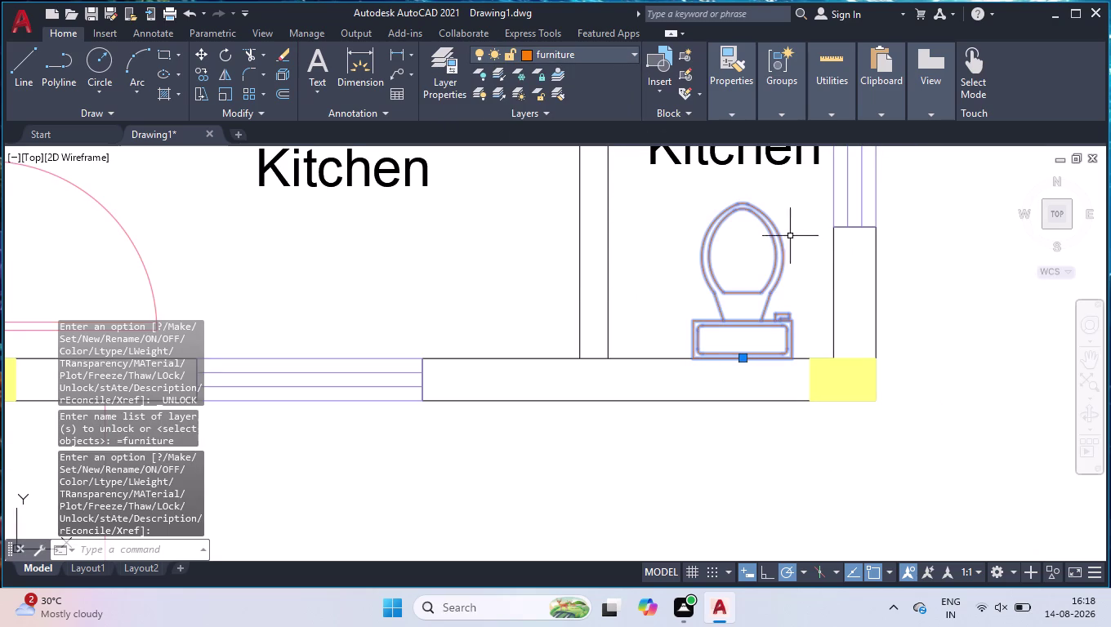
click(790, 236)
click(703, 297)
click(607, 47)
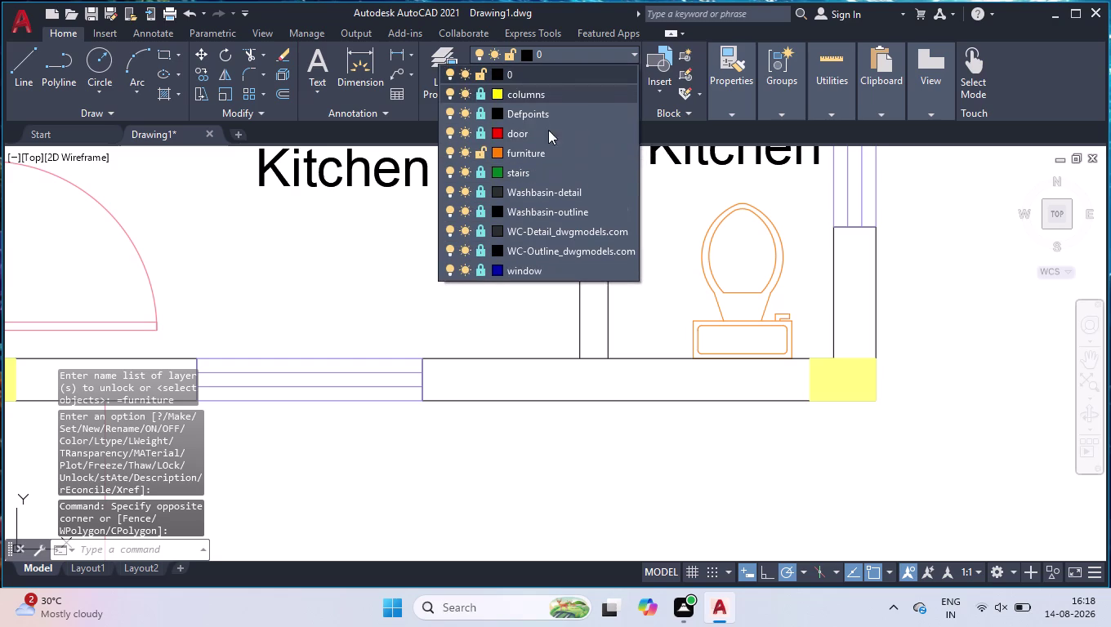
click(482, 152)
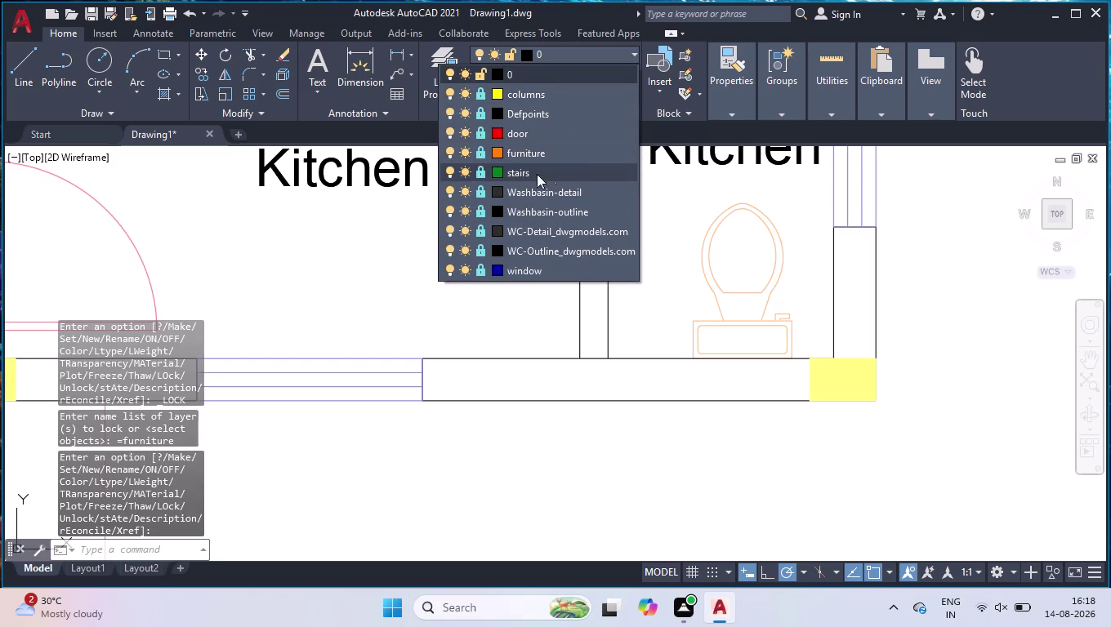
click(630, 58)
scroll(down, 3)
scroll(down, 3)
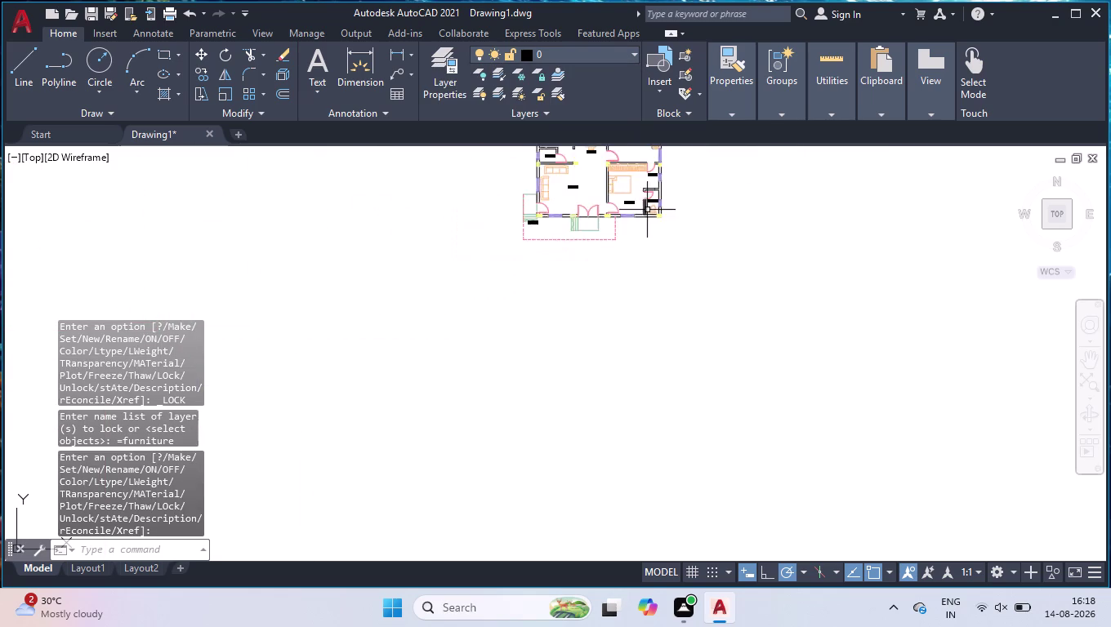
scroll(down, 3)
scroll(up, 3)
scroll(down, 3)
scroll(up, 3)
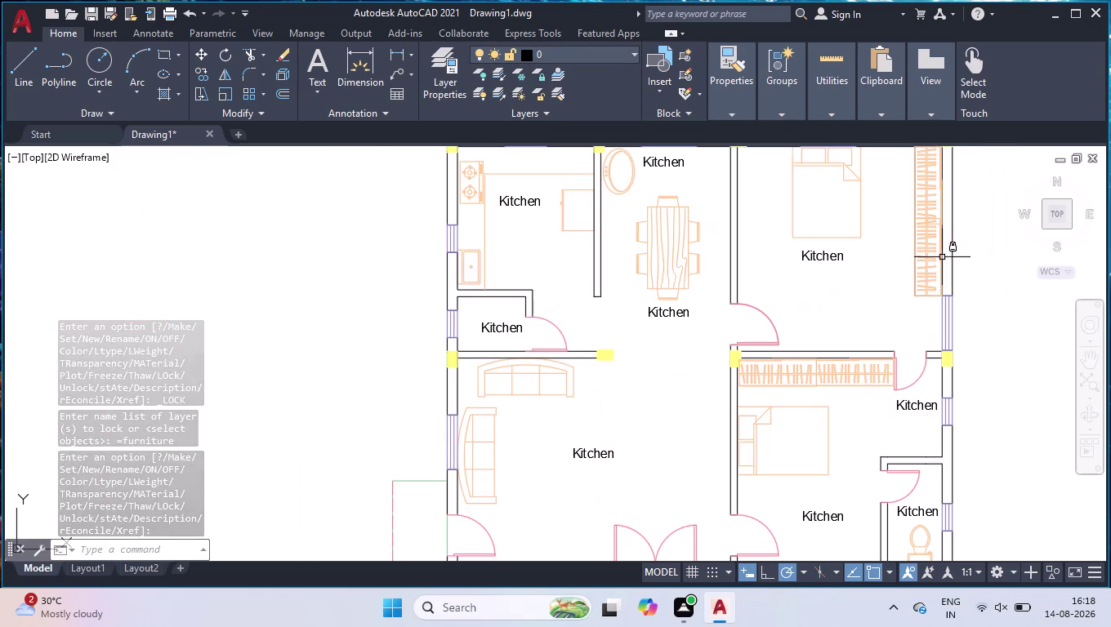
scroll(up, 3)
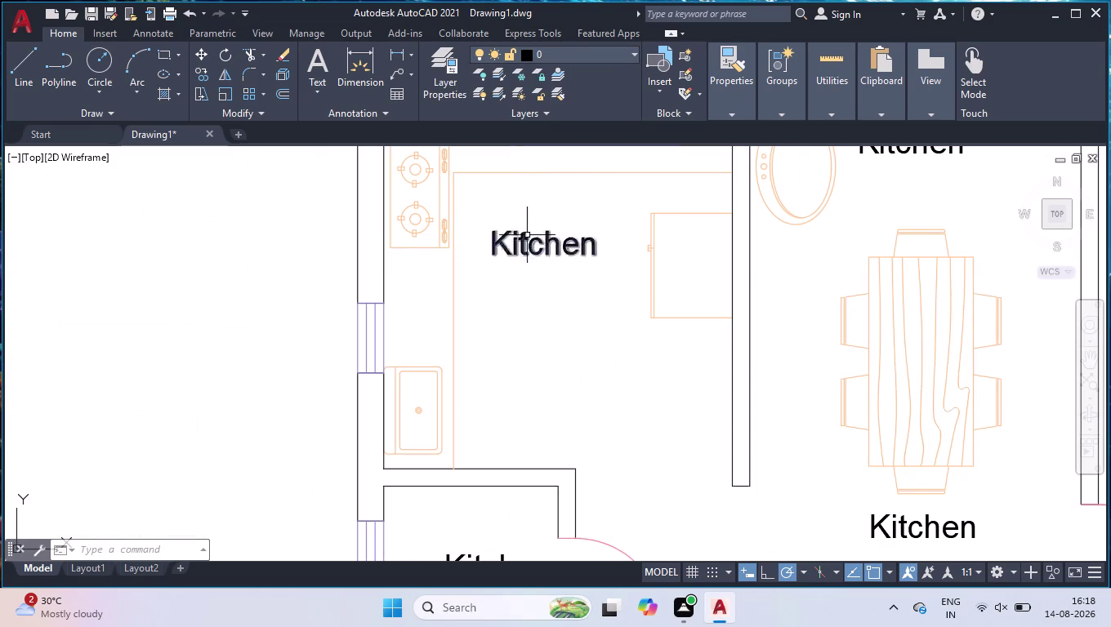
scroll(down, 3)
scroll(up, 3)
scroll(up, 3)
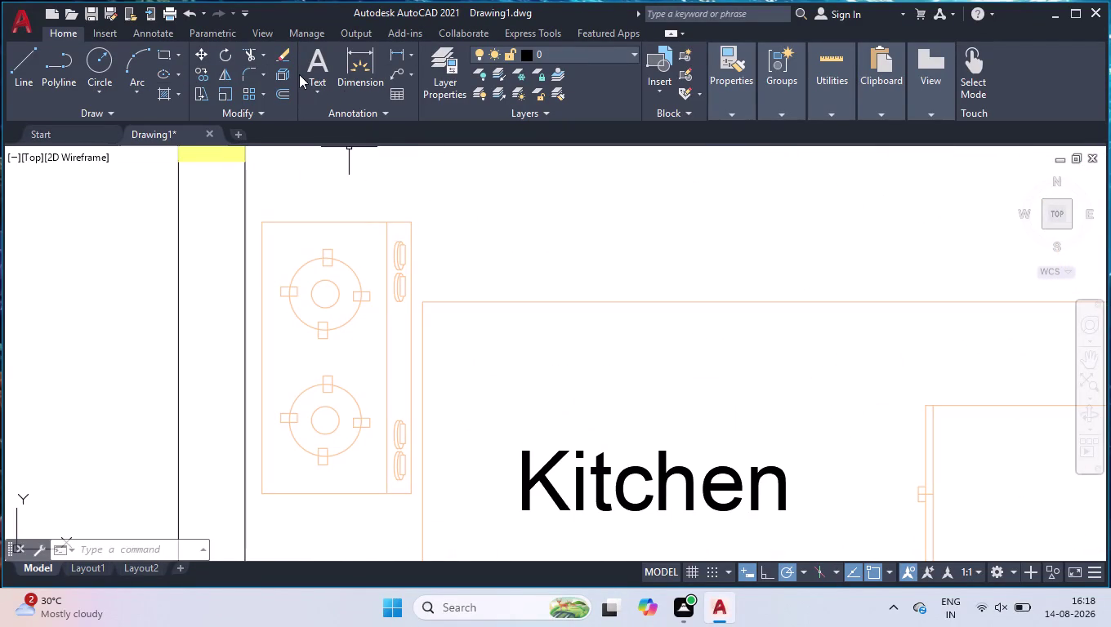
Write a 'Stove' multiline text label in a box above the kitchen stove.
click(321, 63)
click(446, 237)
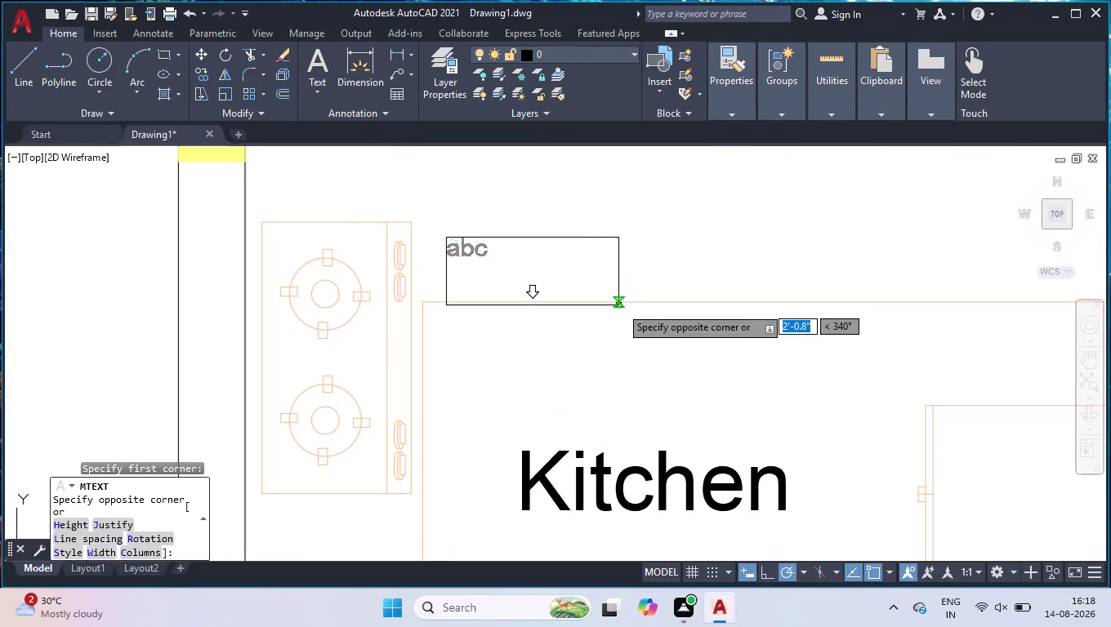
click(639, 308)
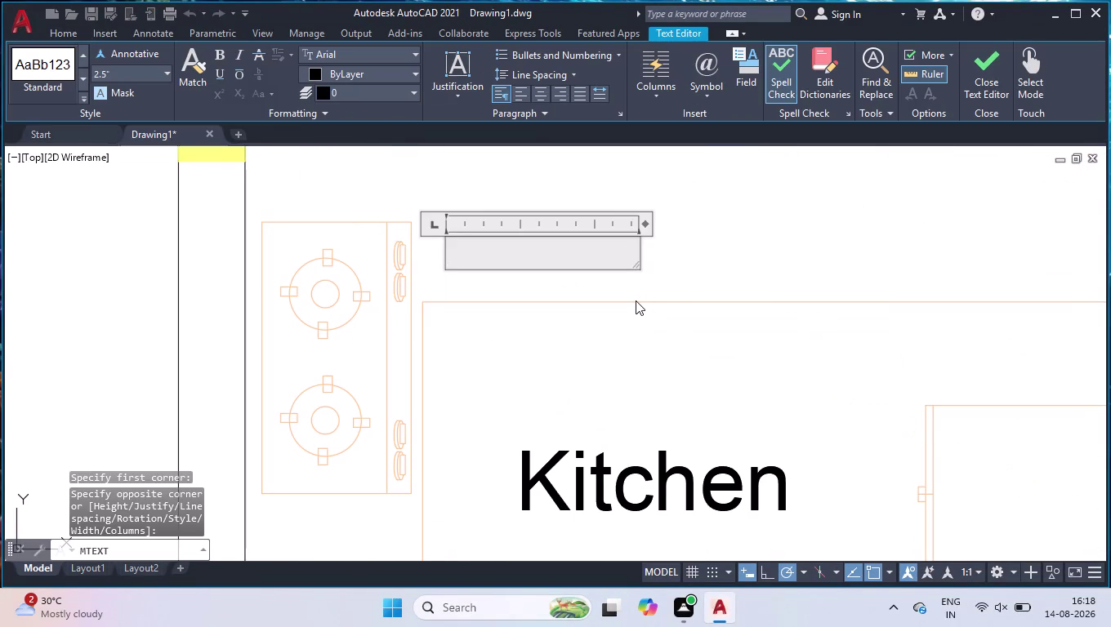
key(BackSpace)
text(o)
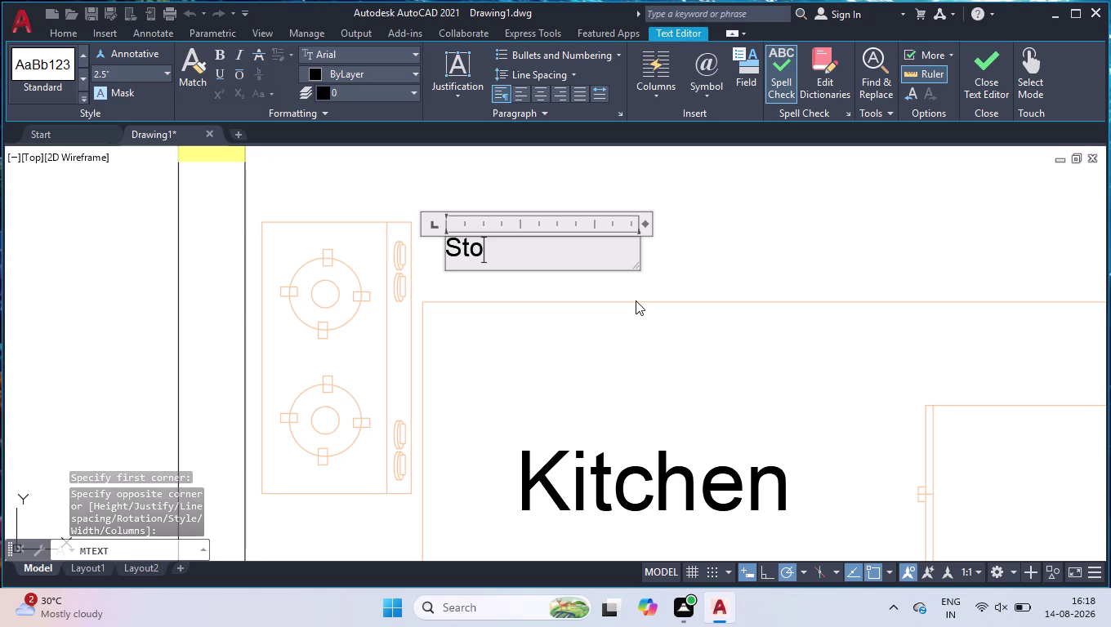
text(ve)
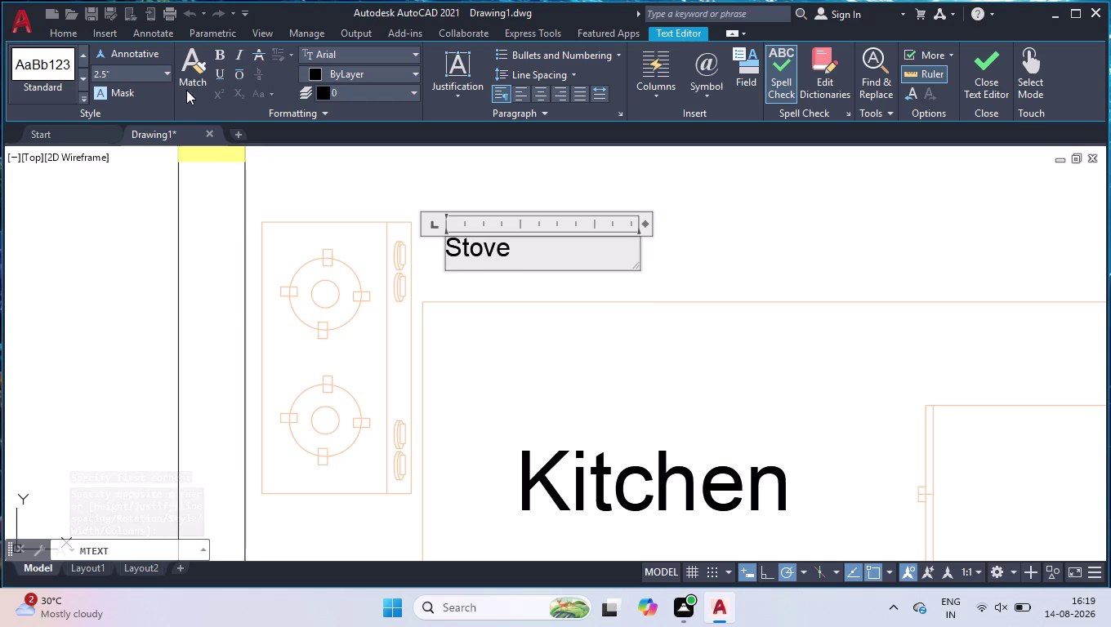
drag(137, 71, 41, 99)
key(8)
key(Return)
click(120, 250)
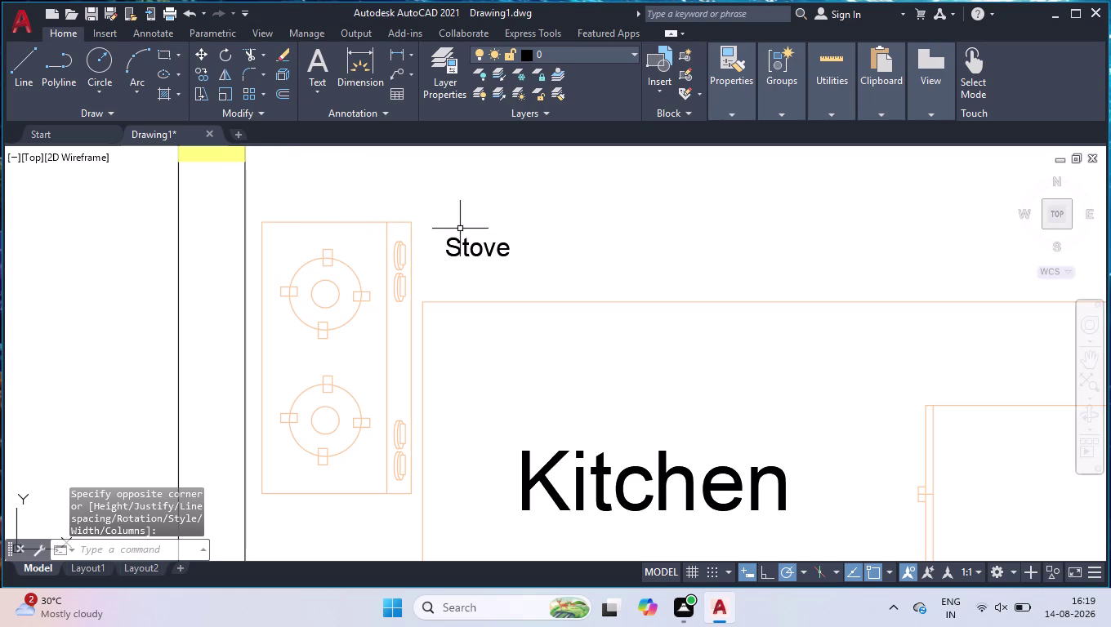
Open the Stove label's properties and try a text height of 8".
click(503, 237)
click(485, 259)
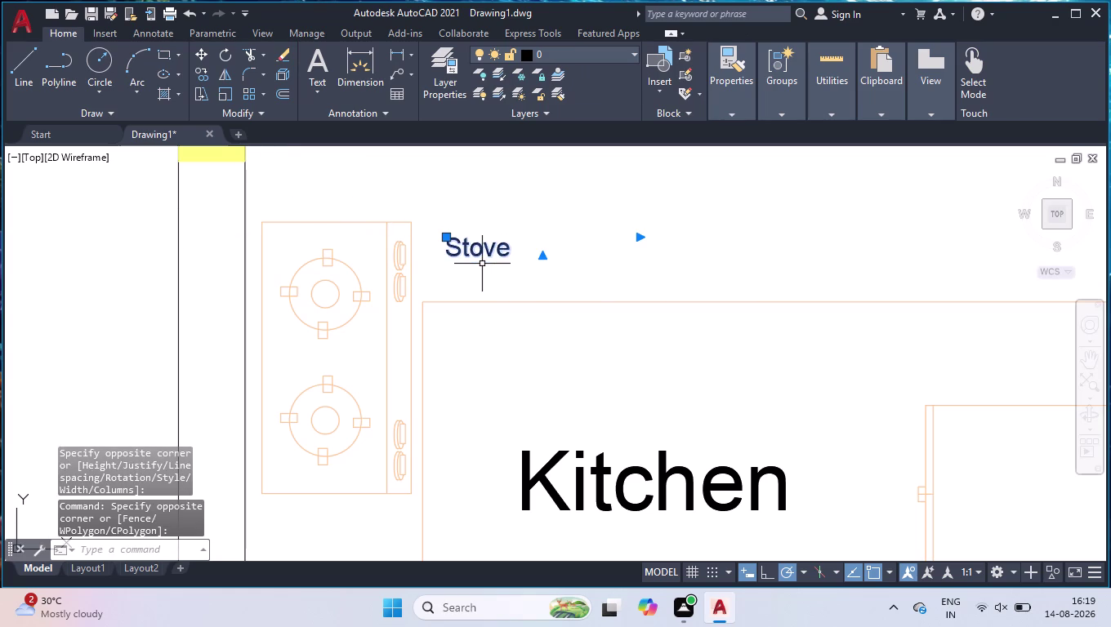
key(ctrl+1)
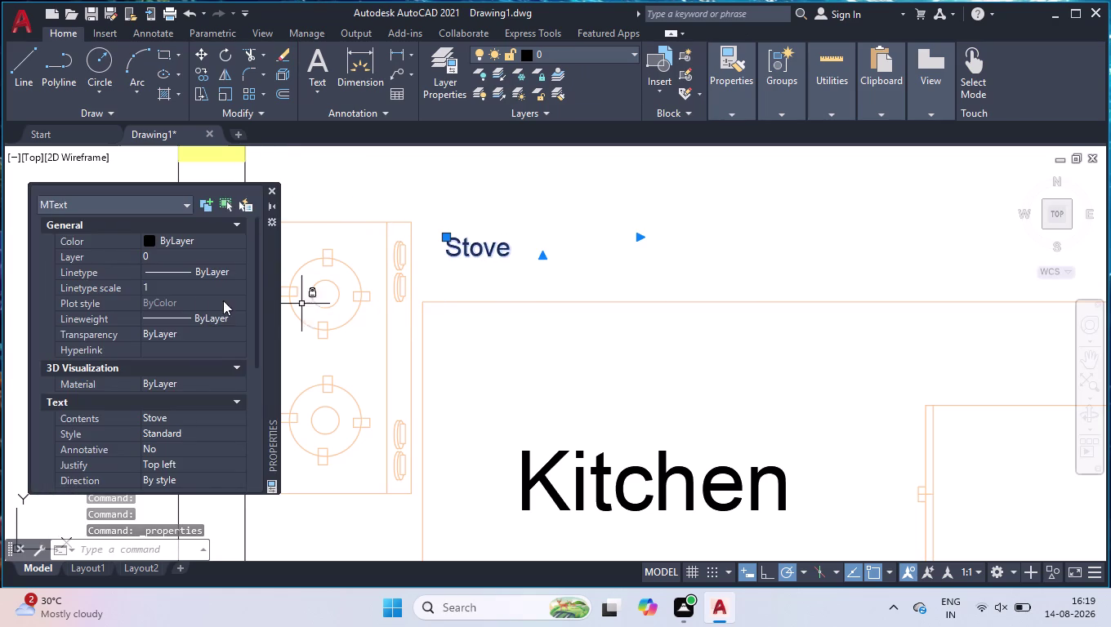
scroll(down, 3)
click(186, 302)
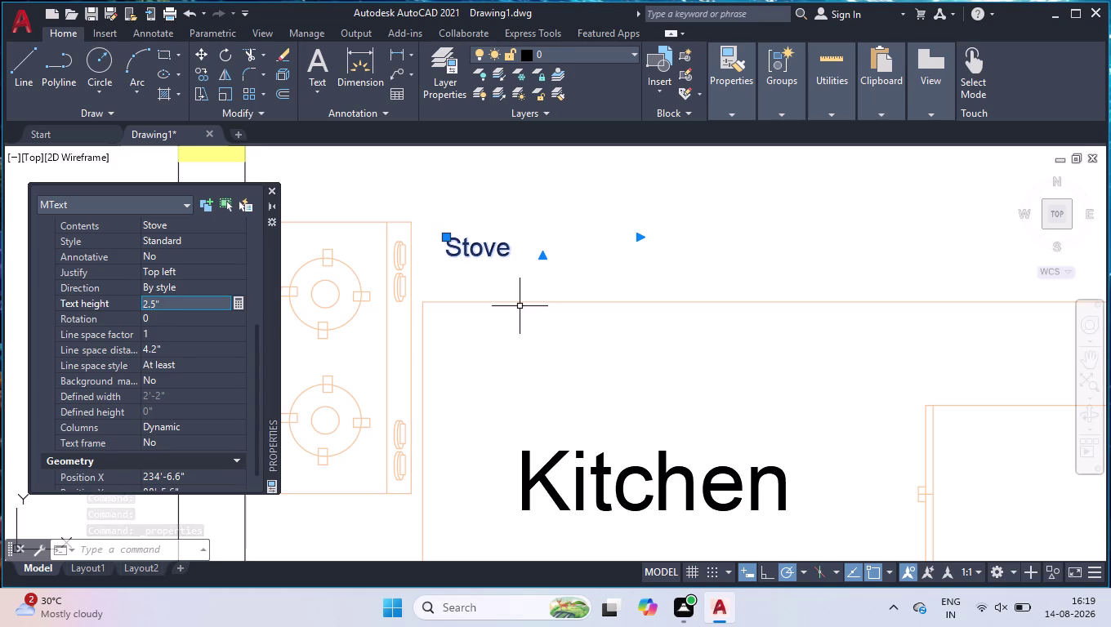
key(8)
key(Return)
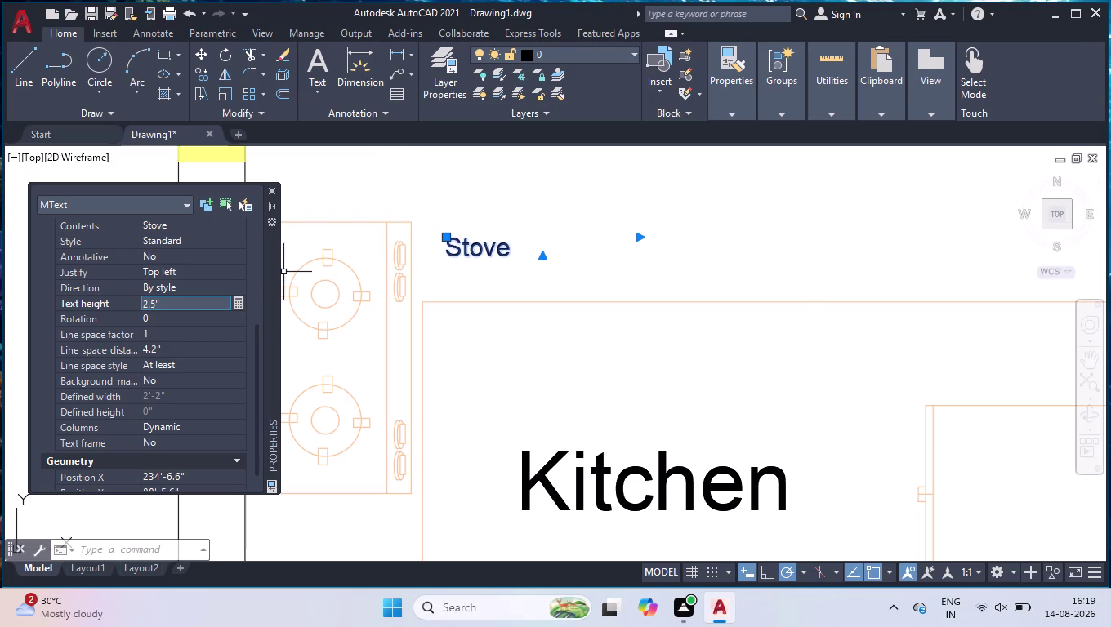
click(211, 304)
key(BackSpace)
key(BackSpace)
key(BackSpace)
key(8)
key(Return)
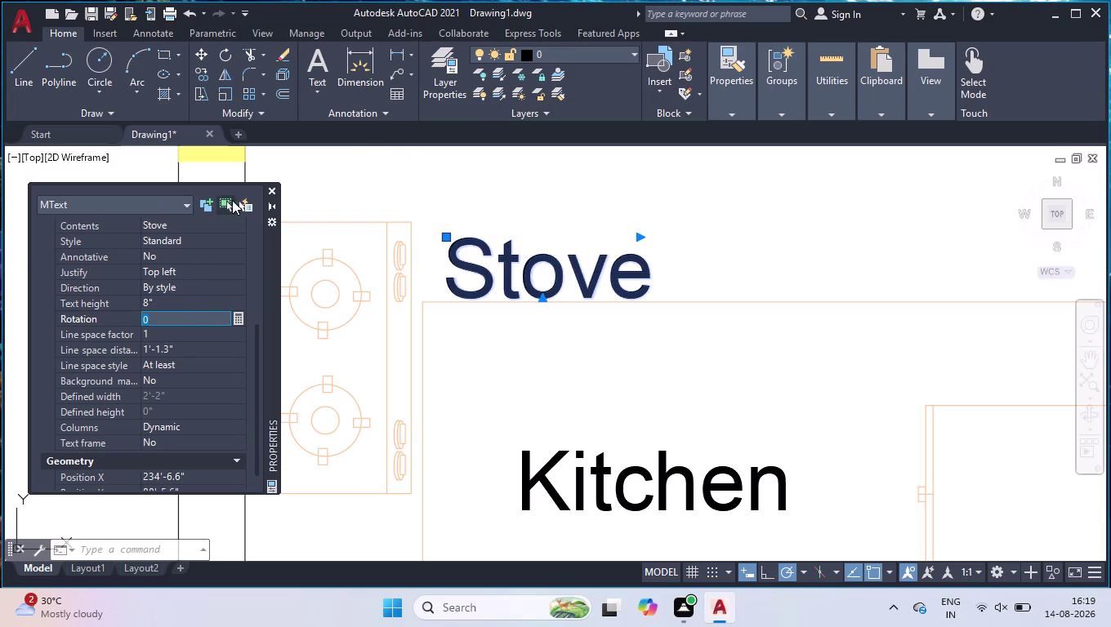
Set the Stove label's text height to 5" and close Properties.
click(165, 302)
key(6)
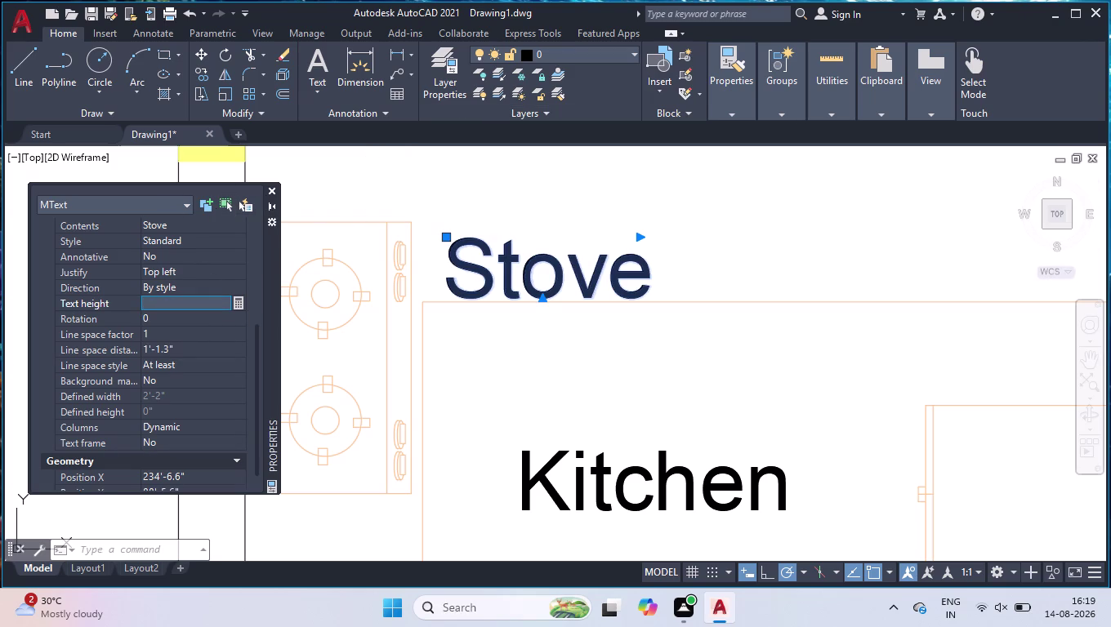
key(Return)
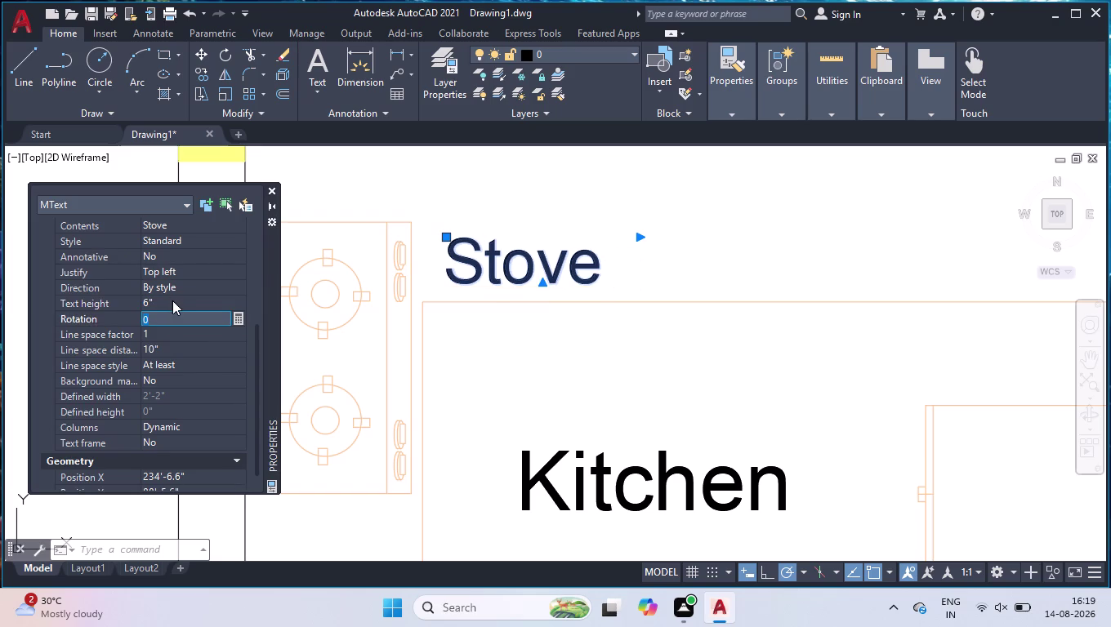
click(172, 301)
key(5)
key(Return)
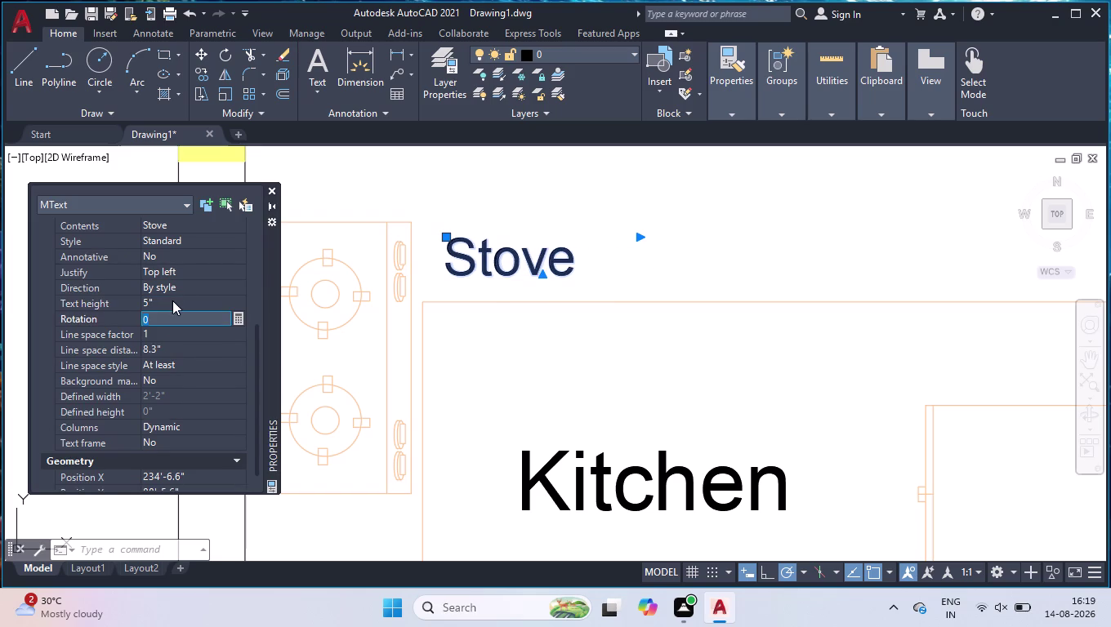
click(270, 186)
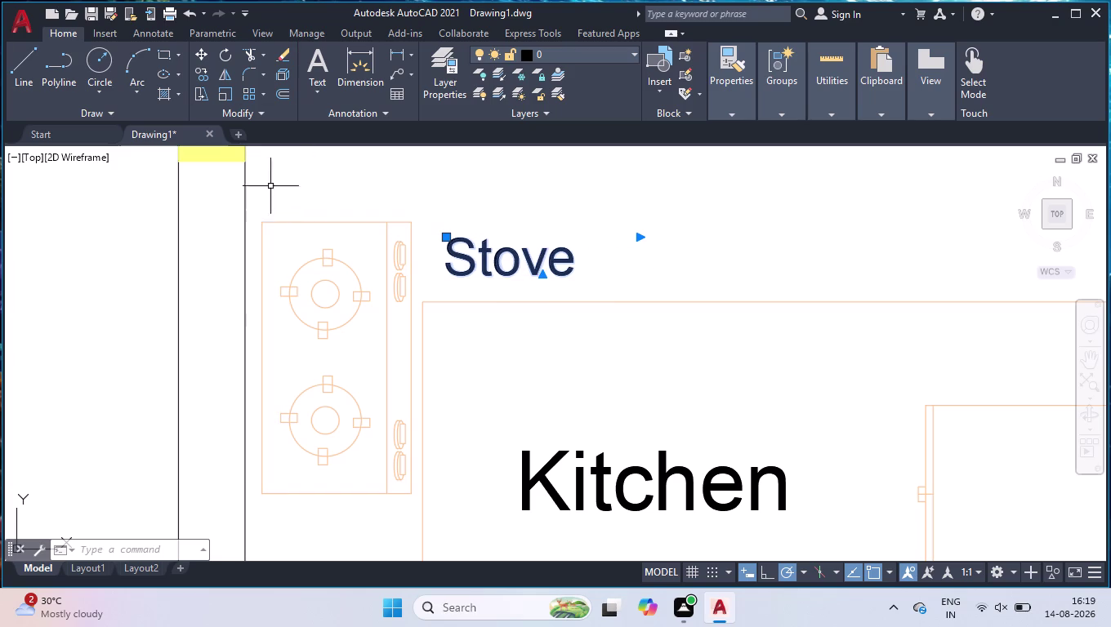
click(450, 236)
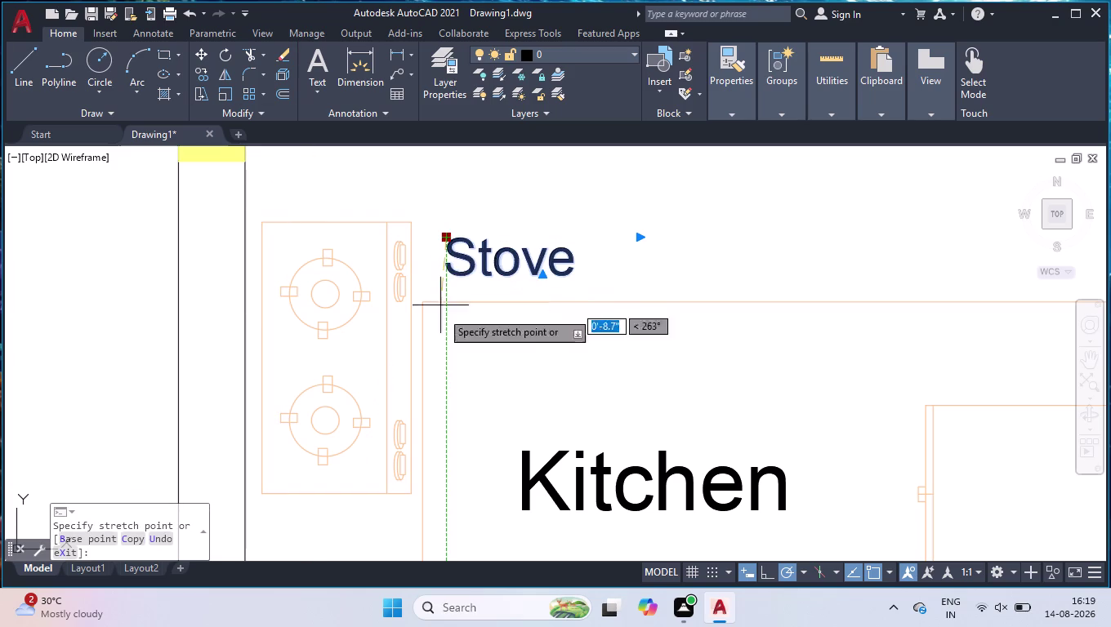
click(443, 240)
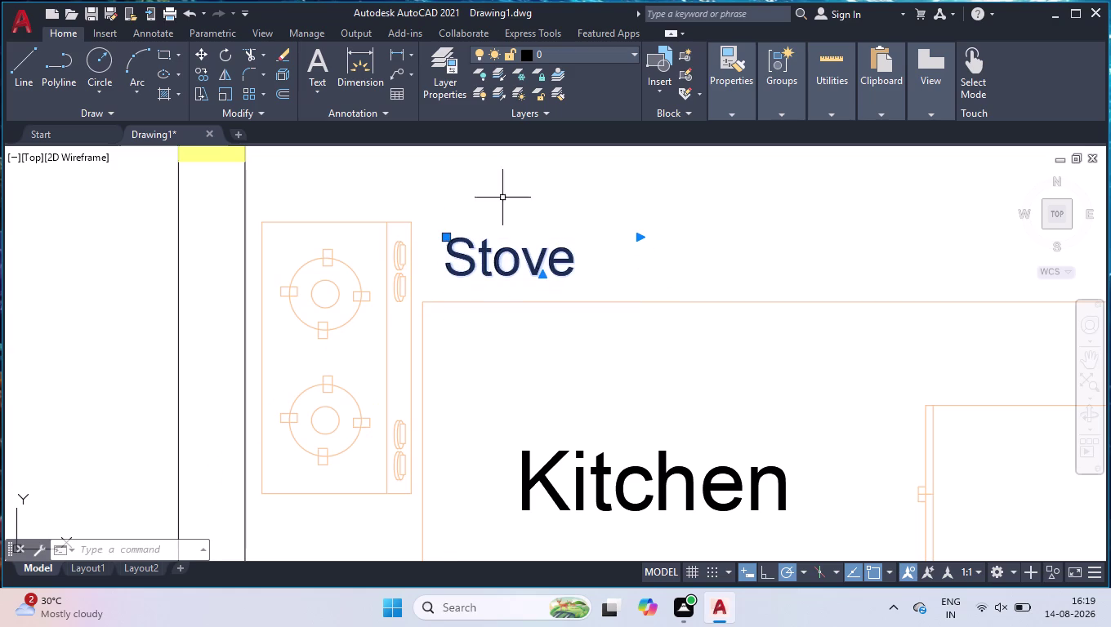
scroll(down, 3)
scroll(down, 3)
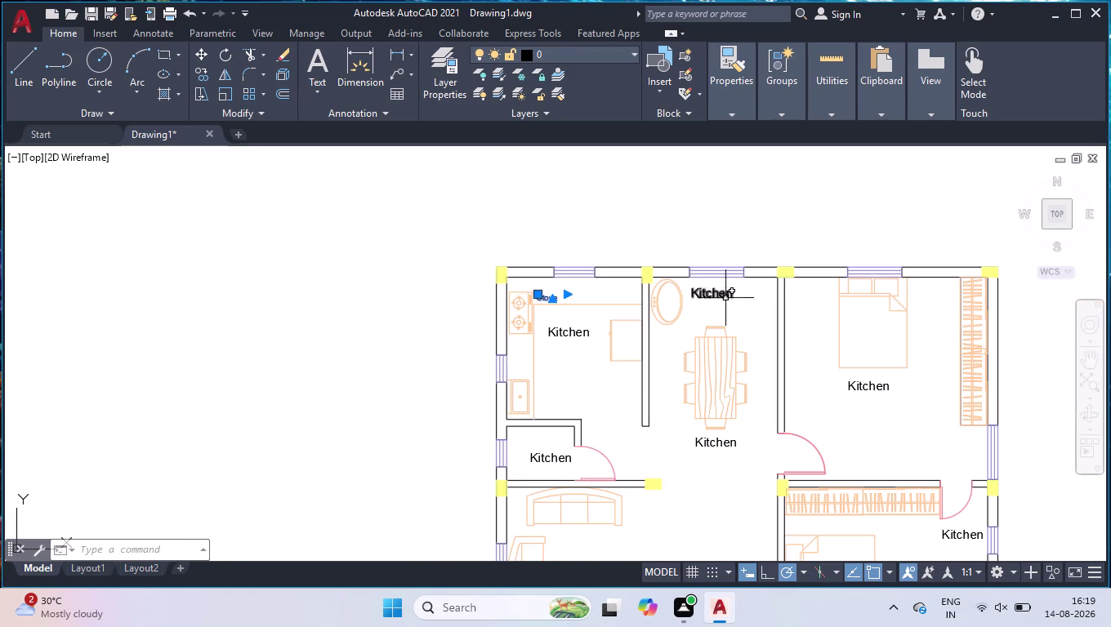
scroll(up, 3)
scroll(up, 3)
click(688, 302)
double_click(683, 294)
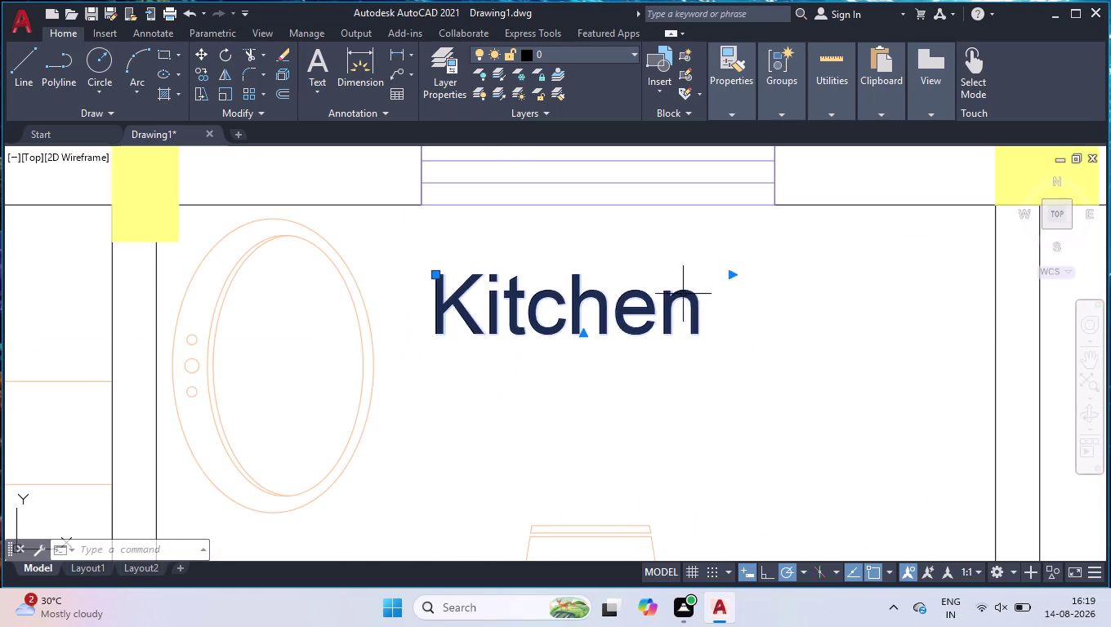
click(993, 169)
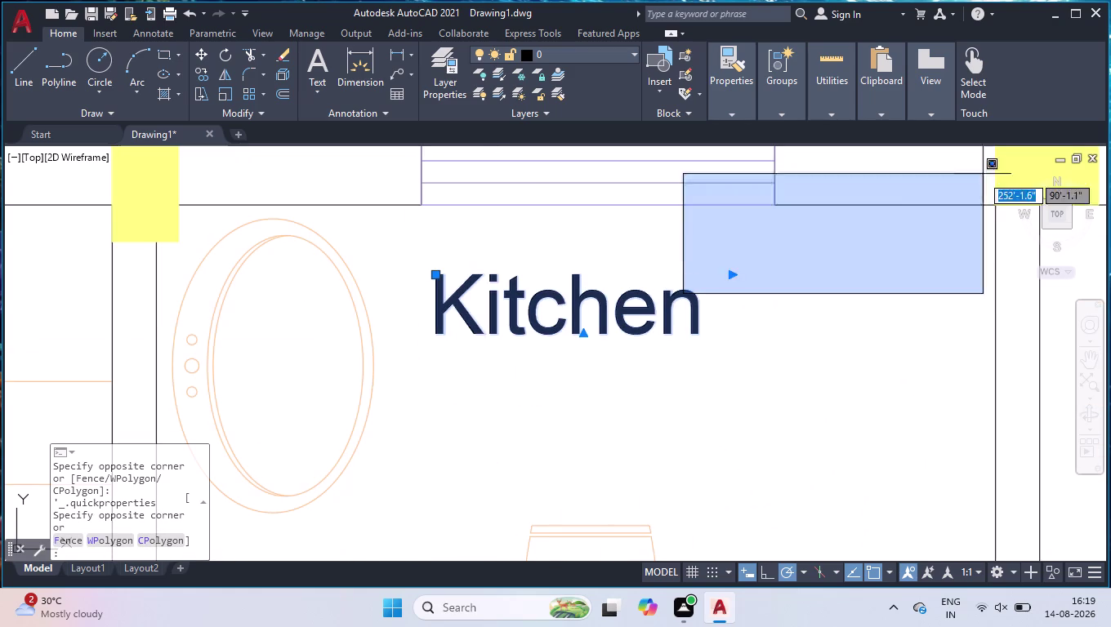
scroll(down, 3)
click(728, 273)
scroll(down, 3)
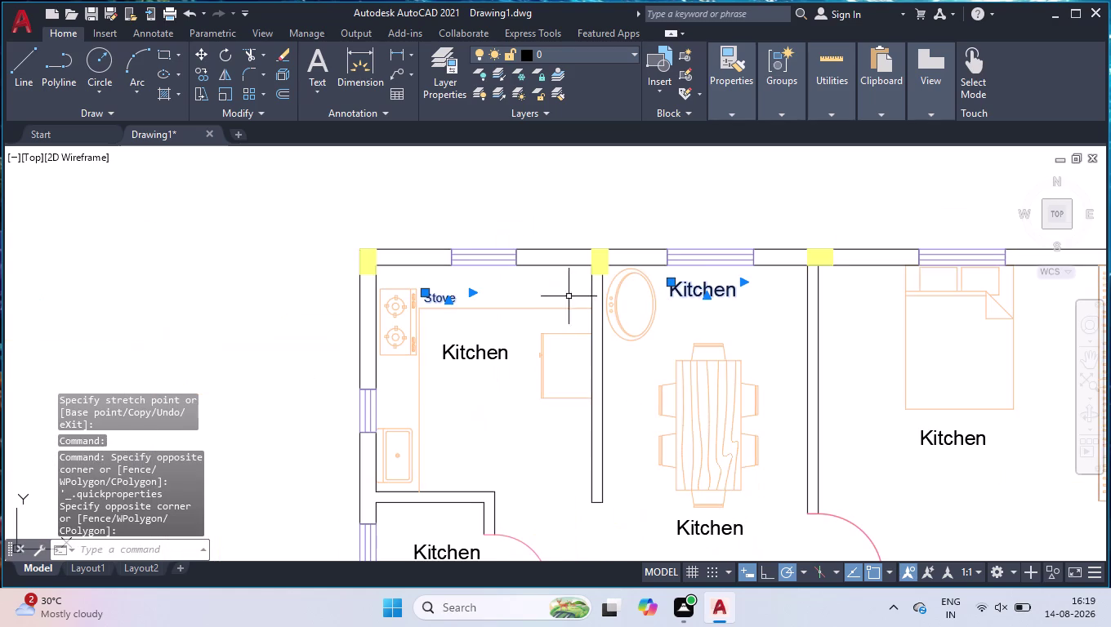
click(523, 276)
click(444, 299)
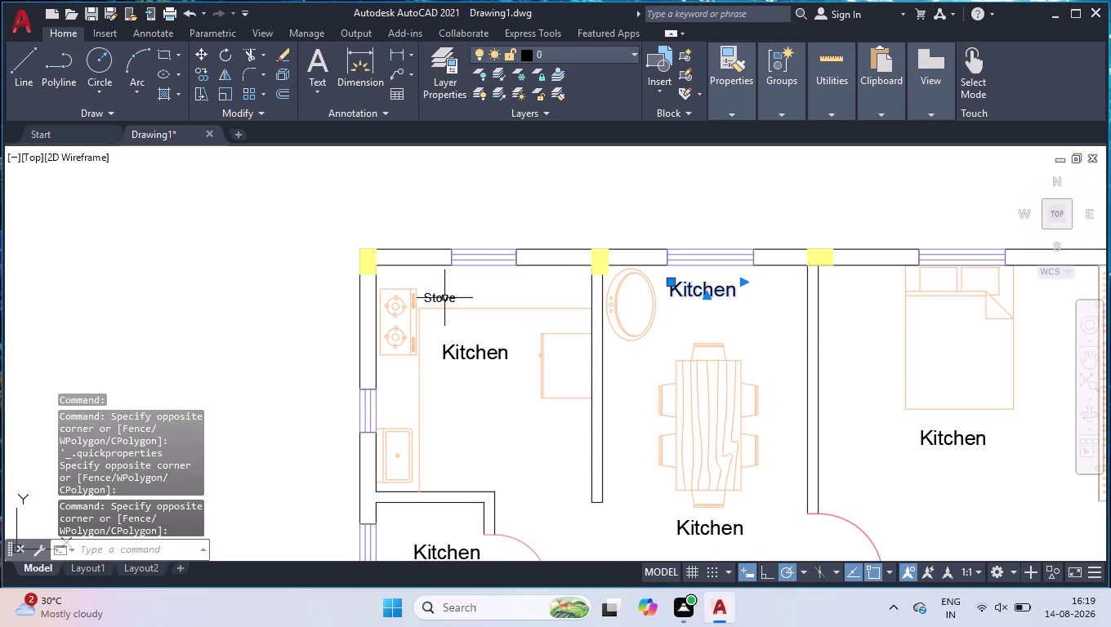
scroll(up, 3)
Retype the Kitchen label beside the washbasin as 'WASHBASIN' in capitals.
double_click(593, 312)
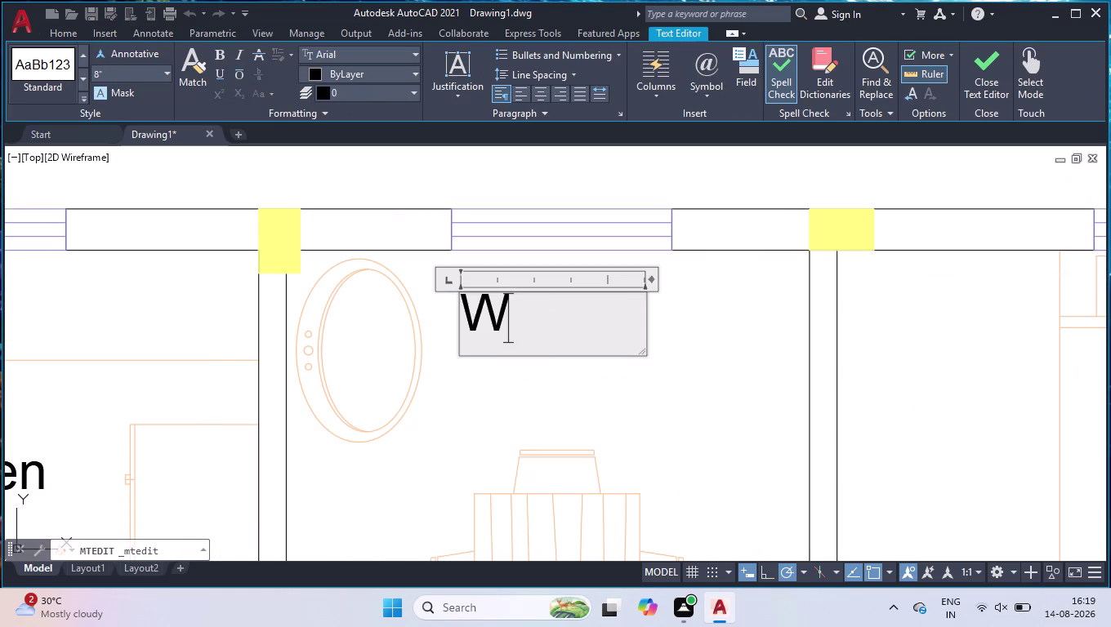
text(as)
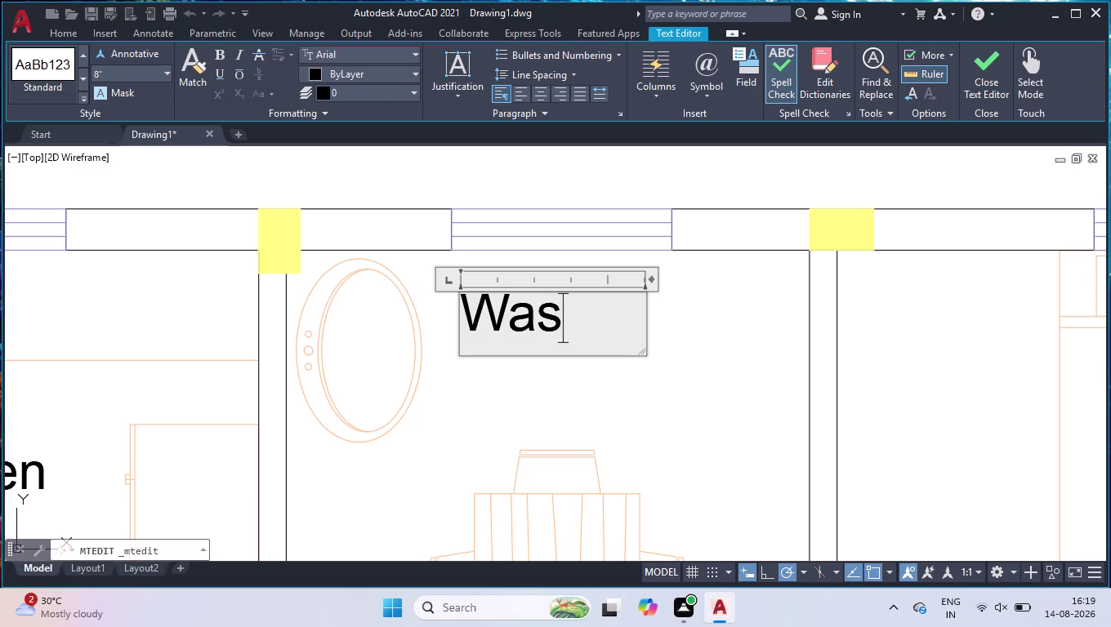
text(h)
key(space)
key(BackSpace)
key(BackSpace)
key(BackSpace)
key(BackSpace)
key(a)
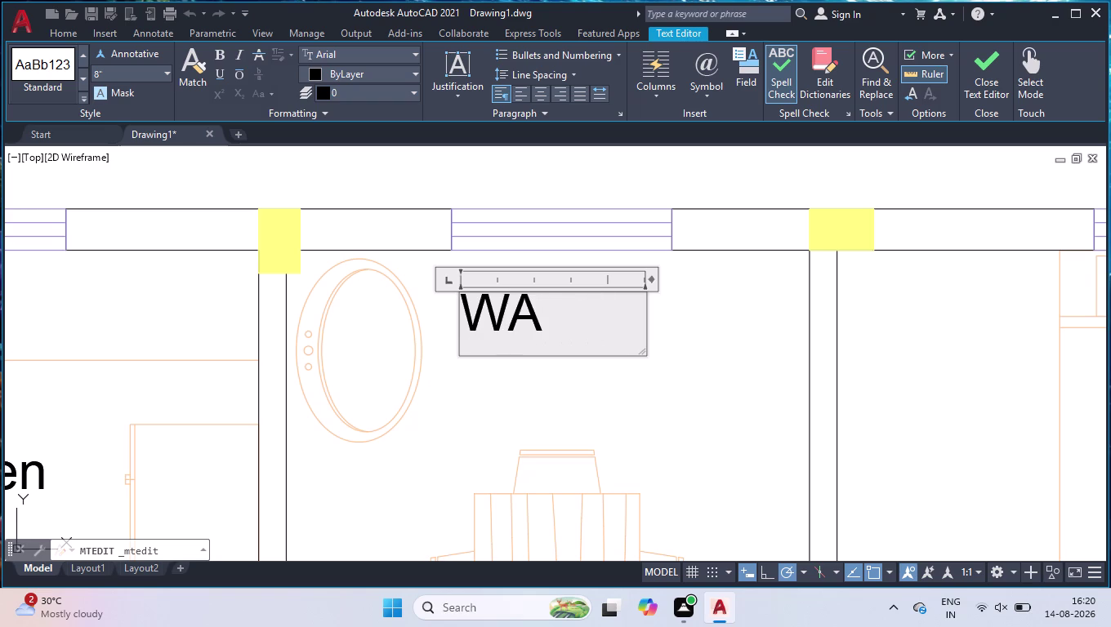
text(SJ)
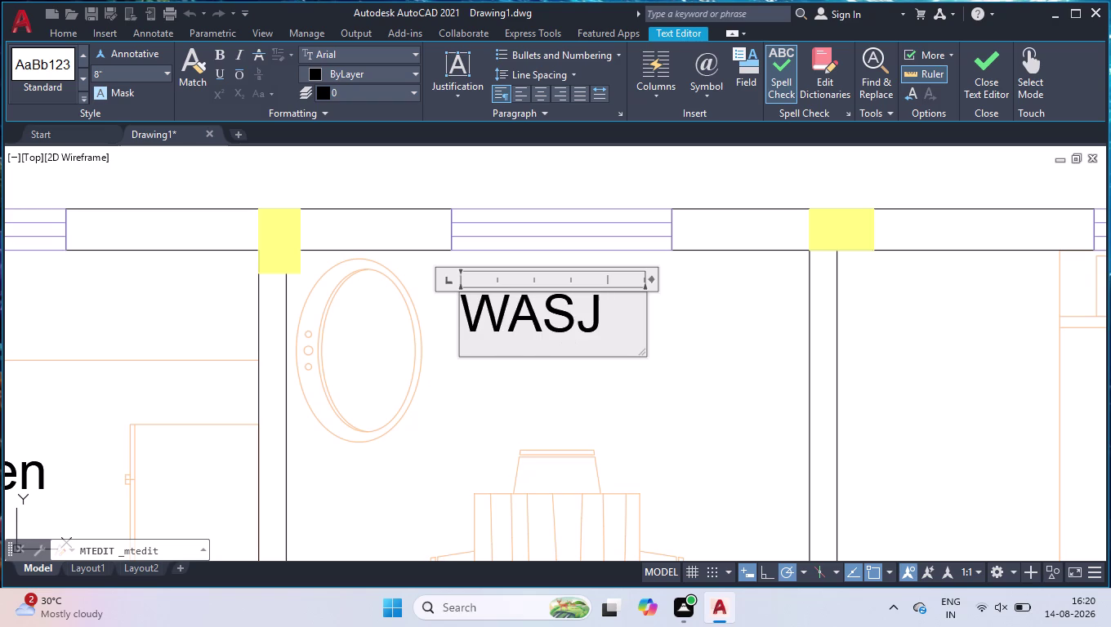
key(BackSpace)
text(HB)
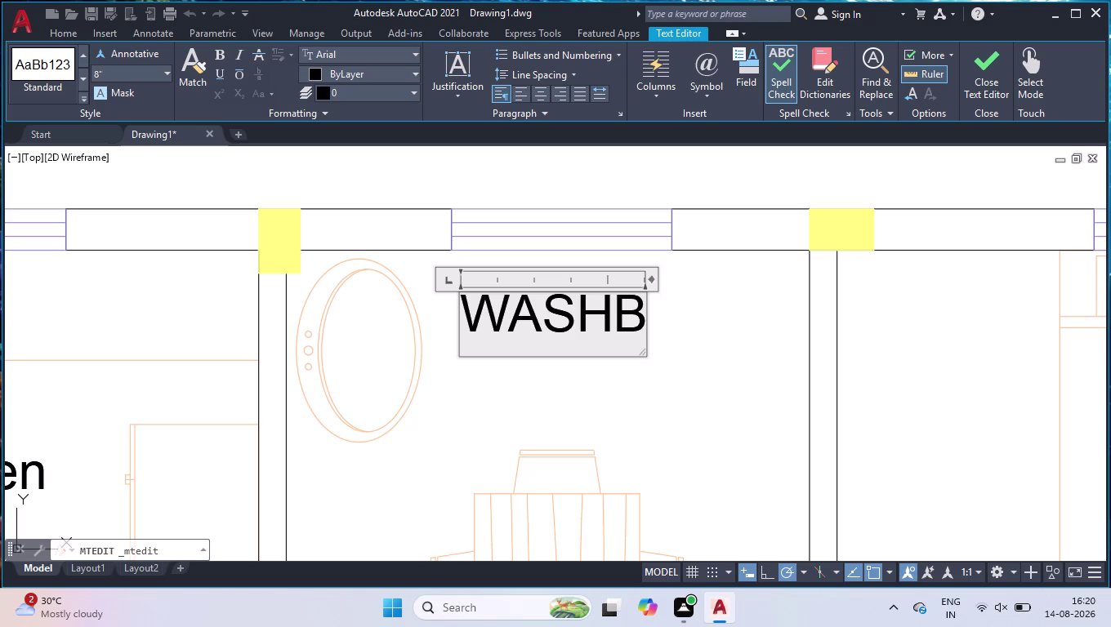
text(ASIN)
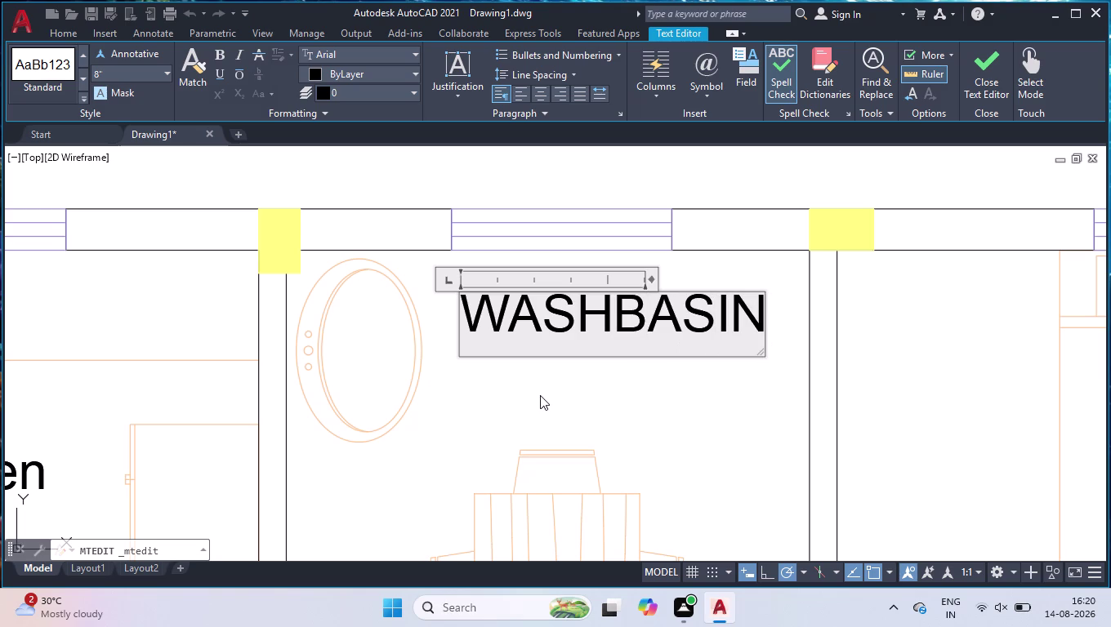
click(537, 393)
scroll(down, 3)
double_click(315, 389)
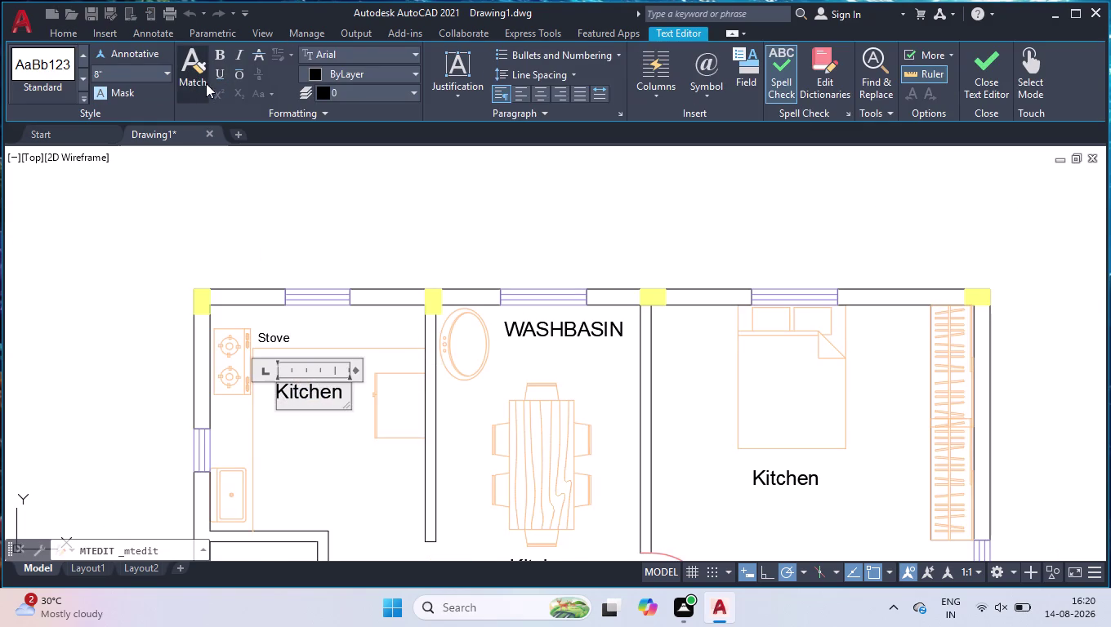
Correct the kitchen label's letters so it reads KITCHEN.
drag(346, 394, 306, 393)
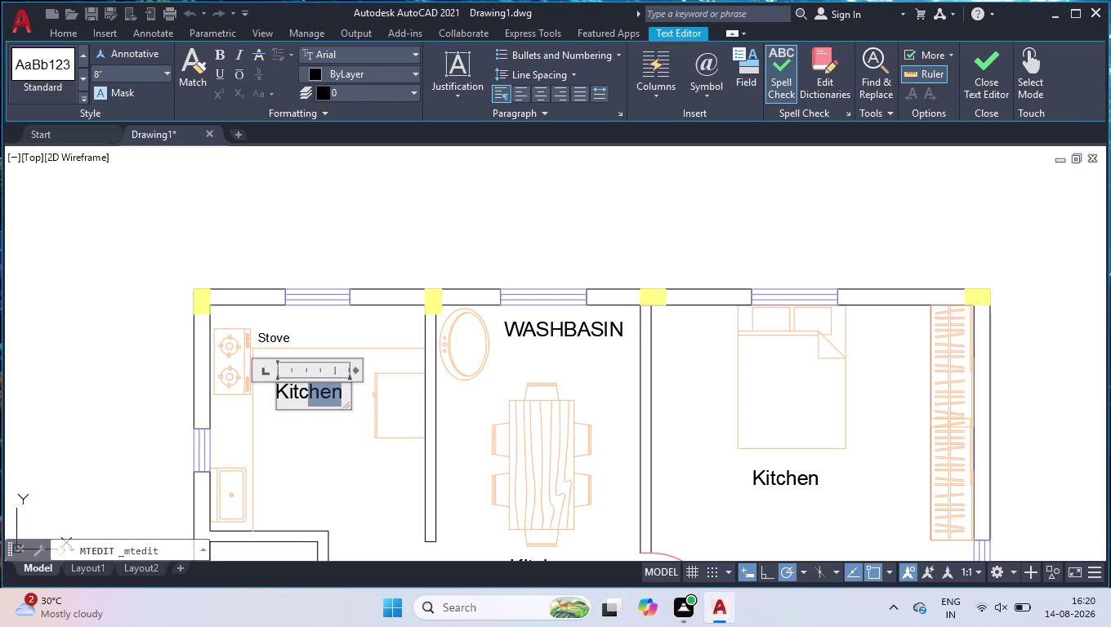
drag(306, 393, 289, 388)
text(ITCHEM)
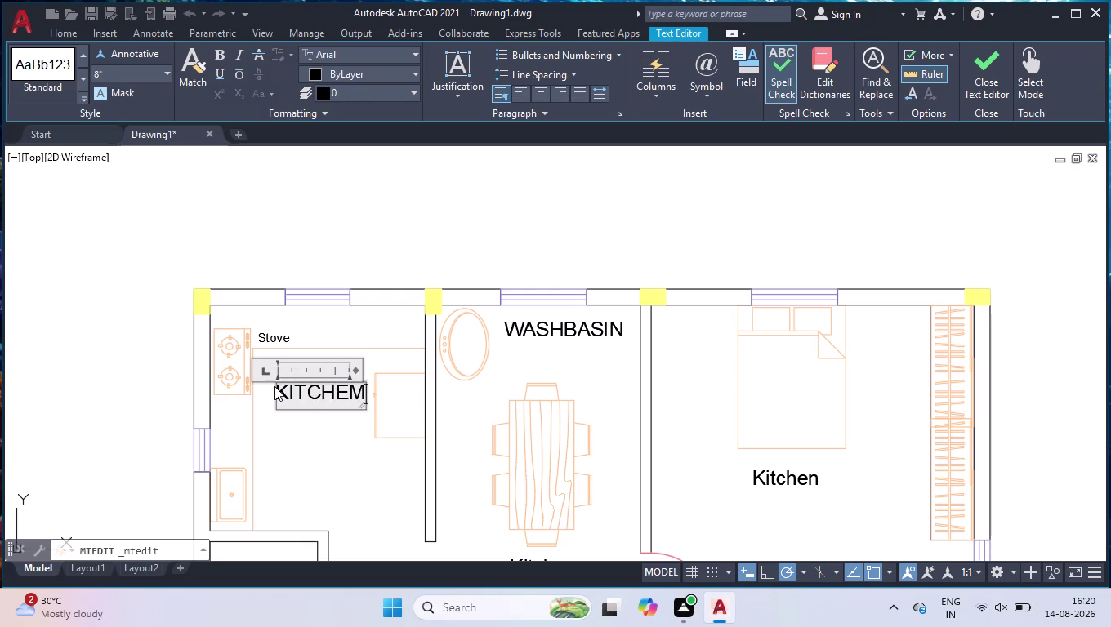
key(BackSpace)
key(n)
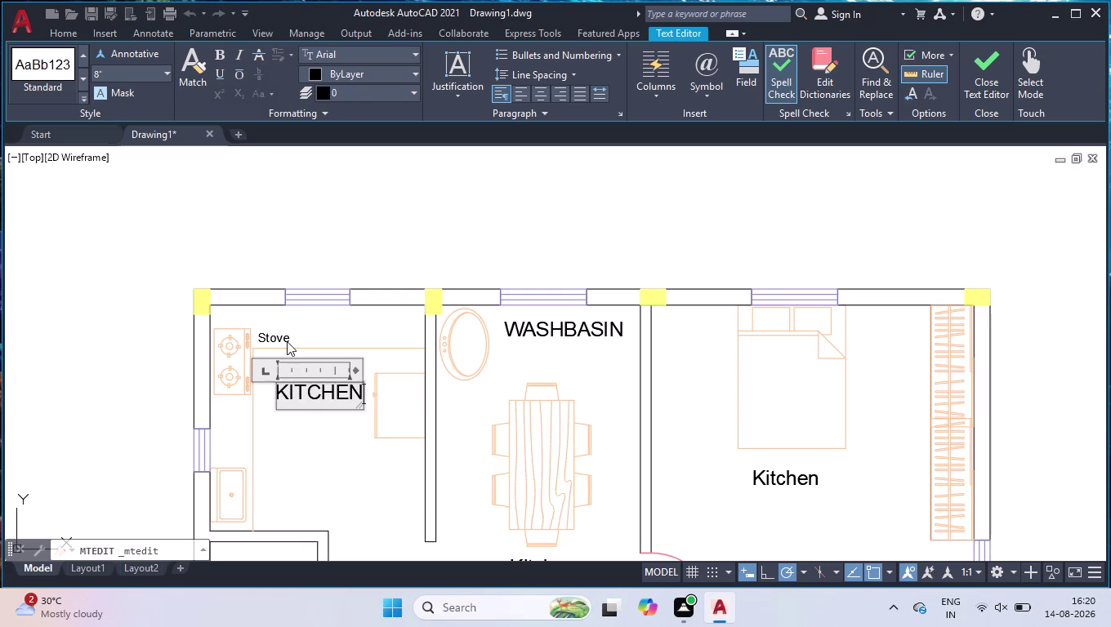
click(285, 342)
Replace the Stove label text with STOVE.
double_click(280, 336)
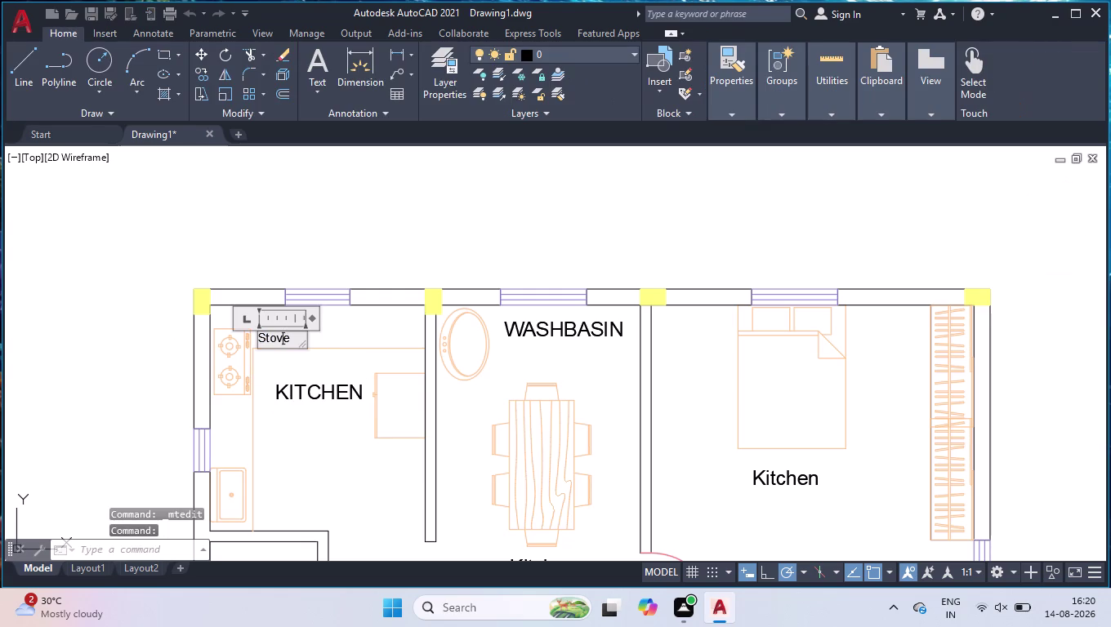
key(ctrl+a)
text(STO)
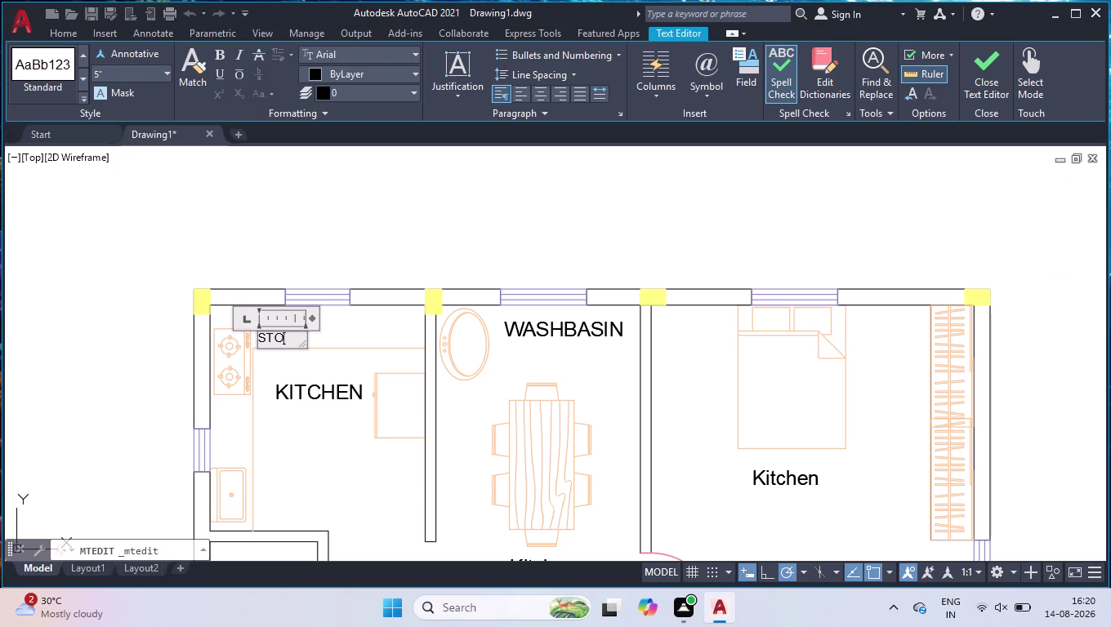
text(VE)
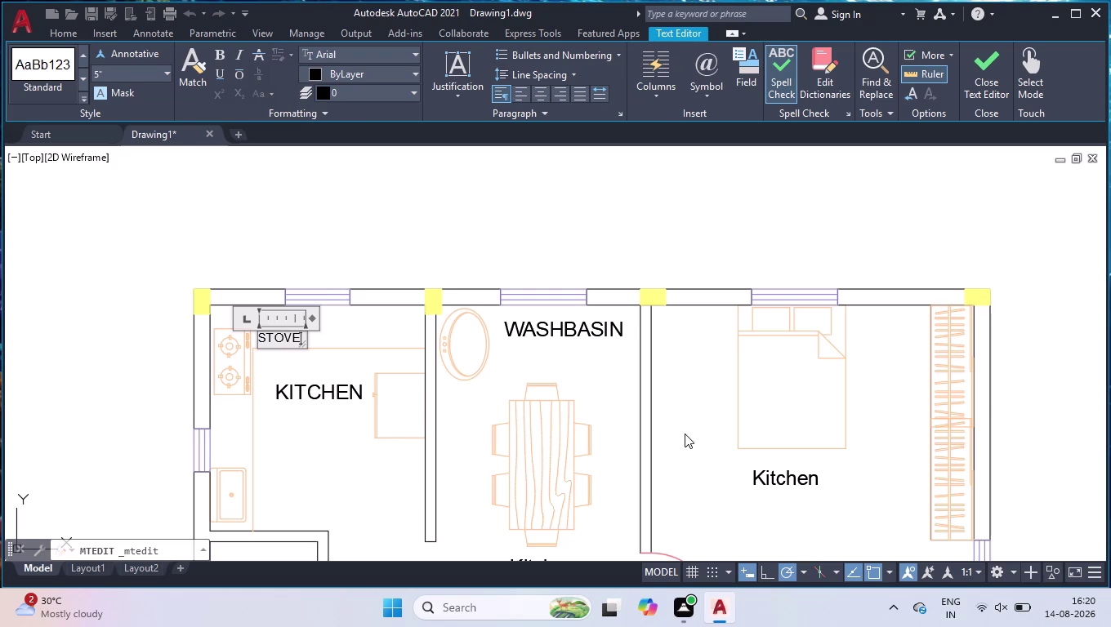
click(685, 434)
scroll(down, 3)
scroll(up, 3)
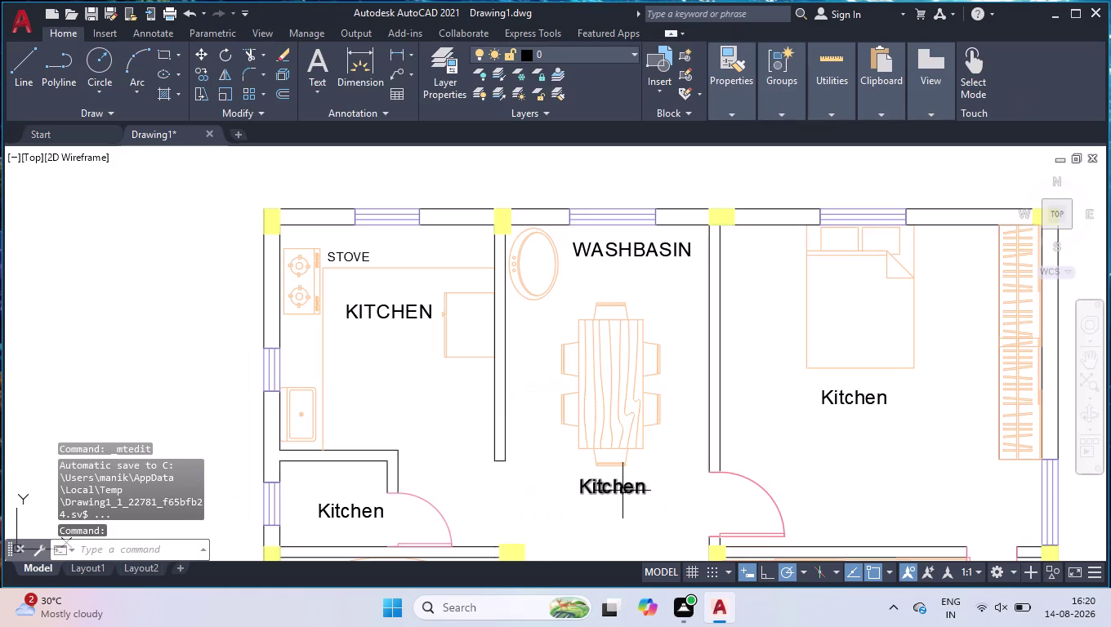
Change the dining area's Kitchen label to DINING.
double_click(623, 489)
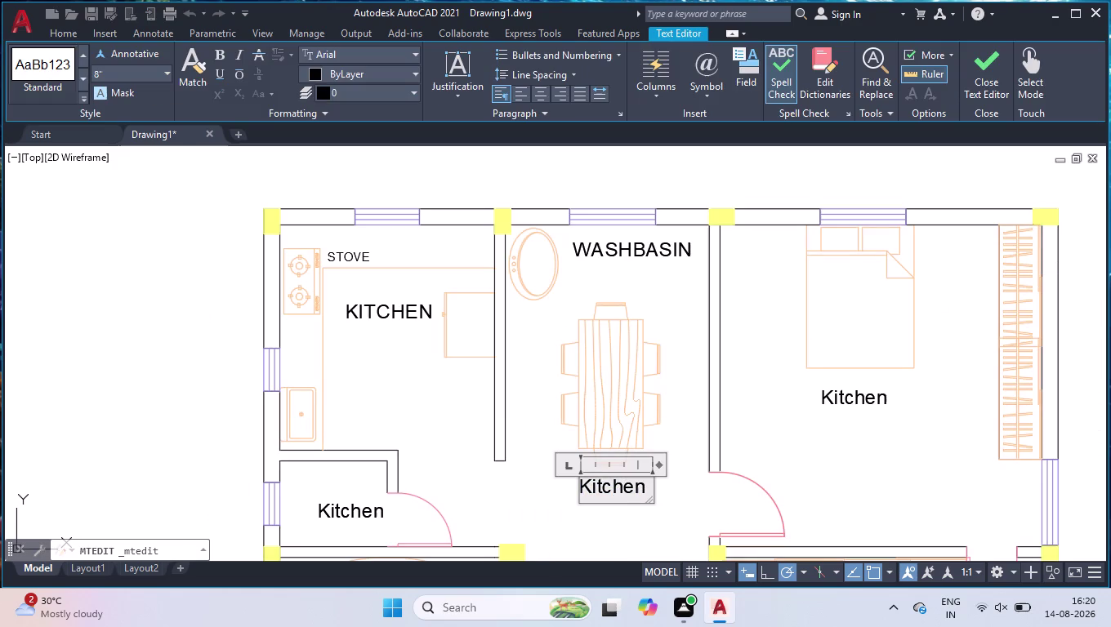
key(ctrl+a)
text(DININ)
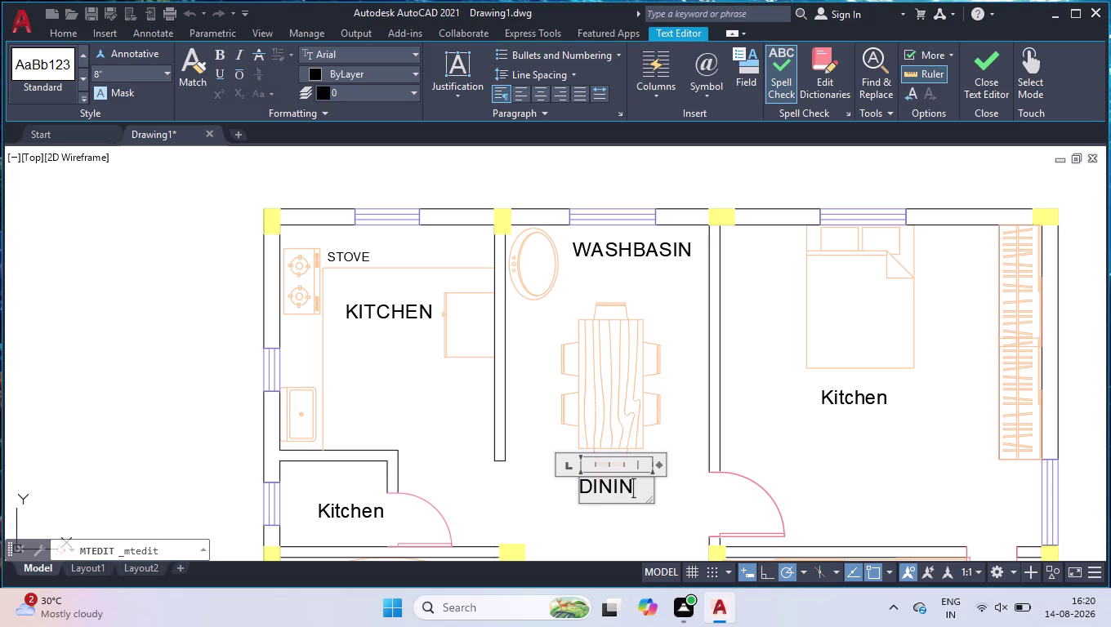
text(G AREA)
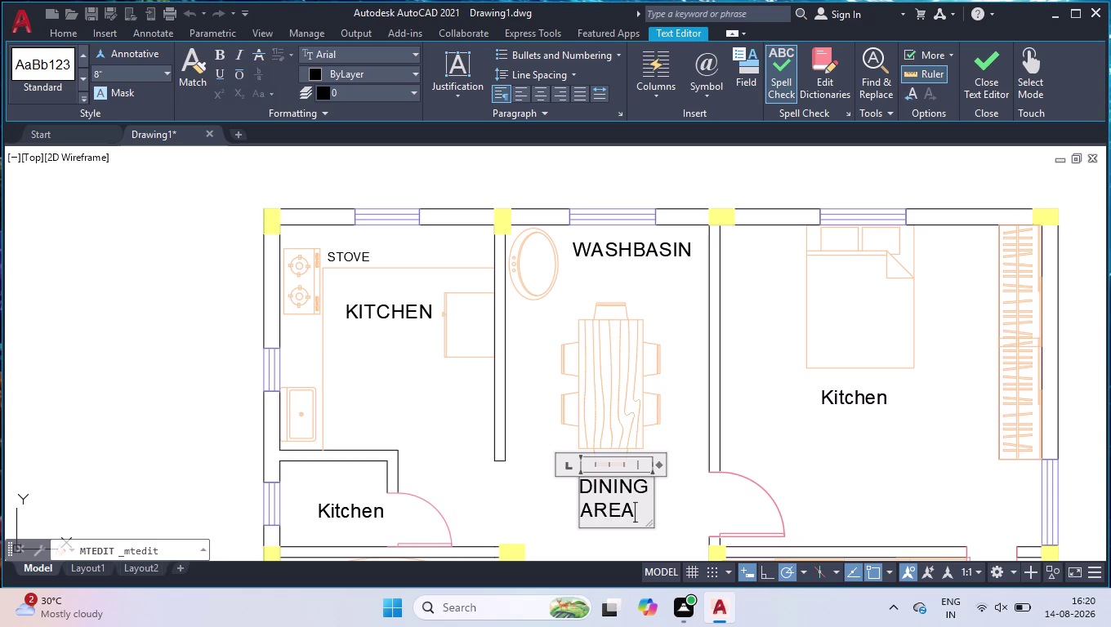
key(BackSpace)
key(BackSpace)
key(BackSpace)
key(BackSpace)
click(796, 348)
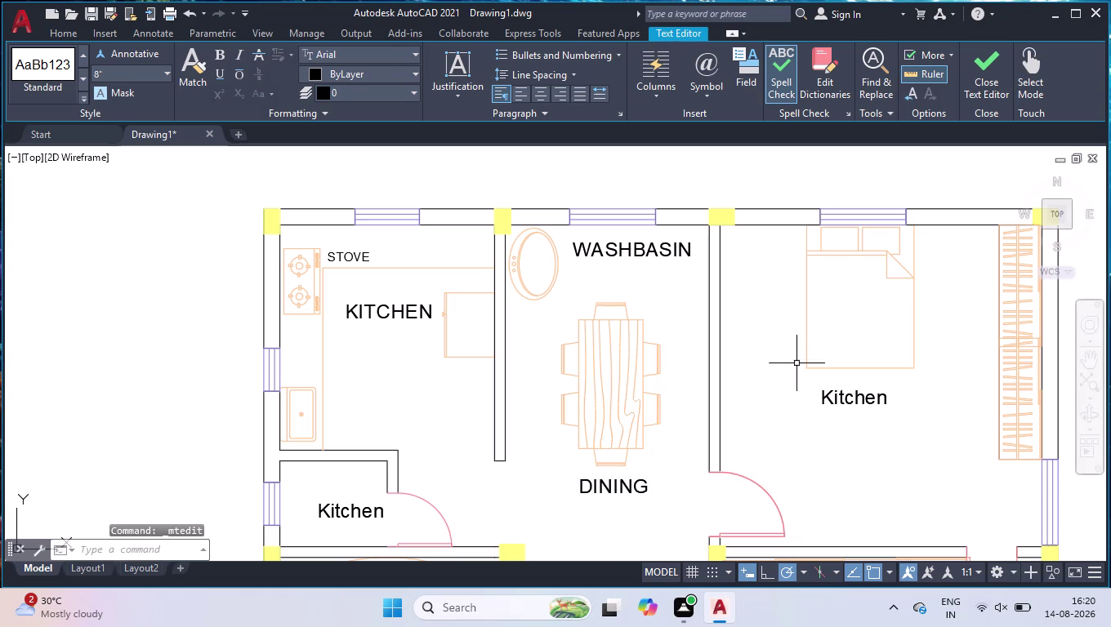
Relabel the bedroom's Kitchen text BEDROOM 01, widening the box to fit one line.
double_click(832, 402)
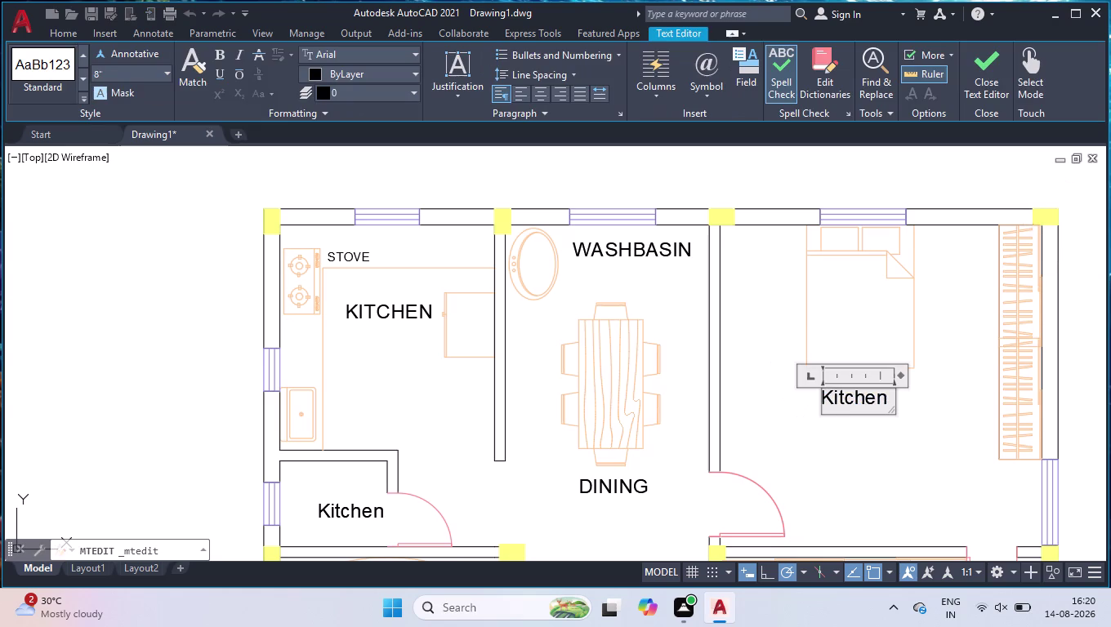
key(ctrl+a)
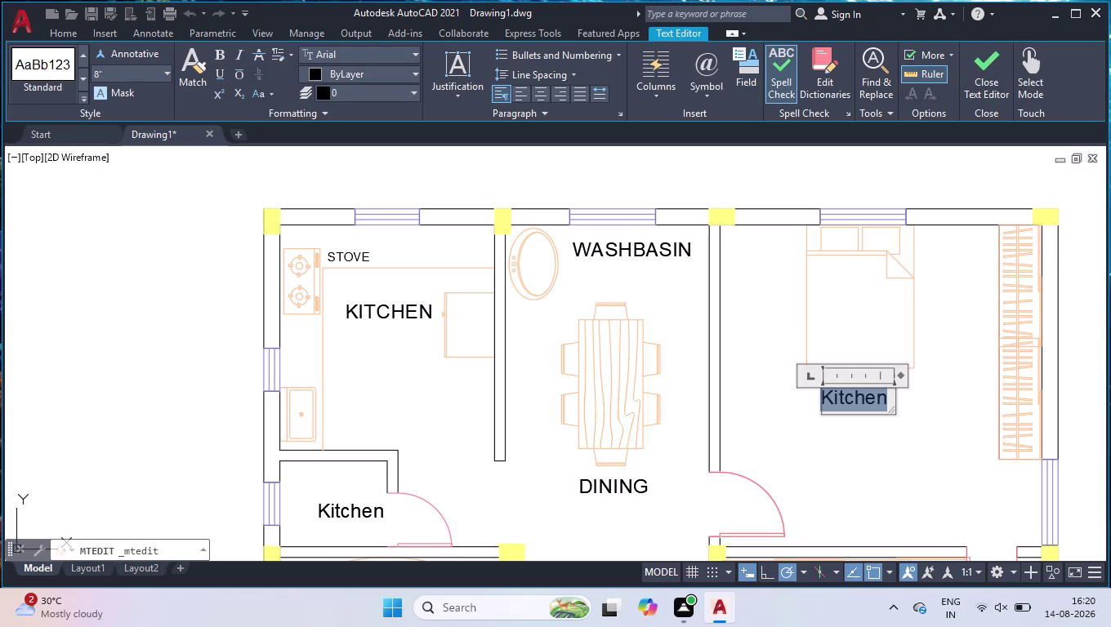
text(BEDR)
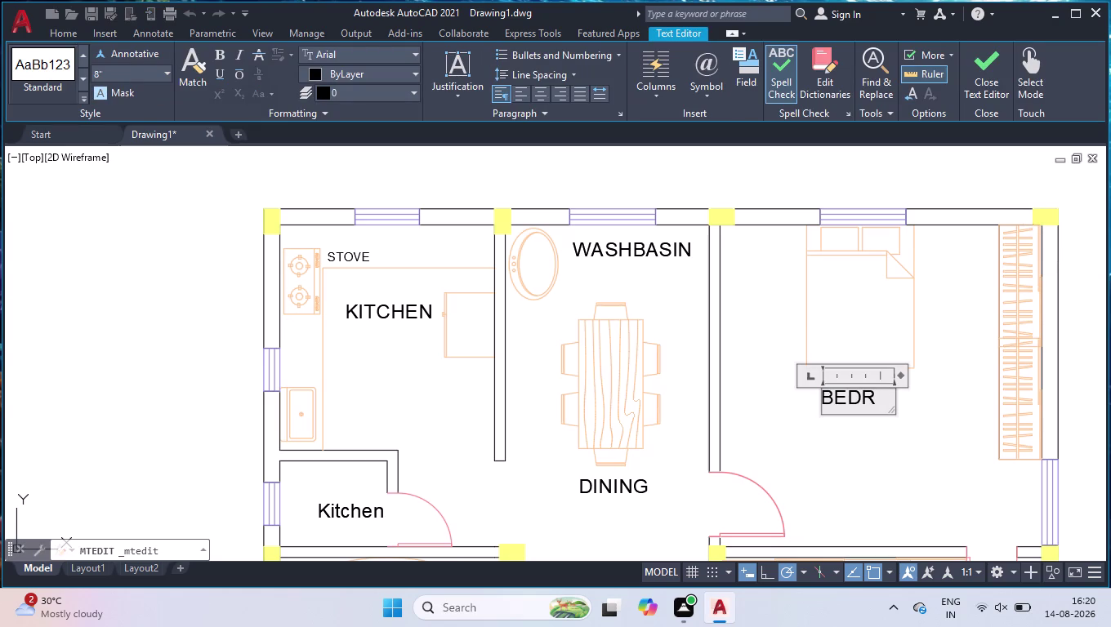
text(OOM 0)
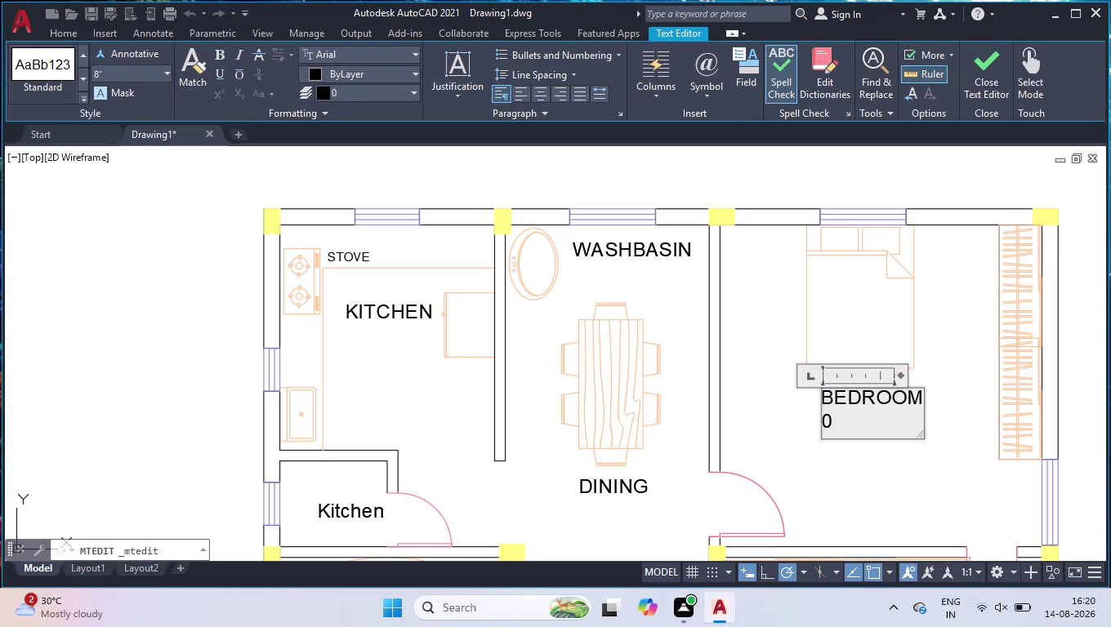
text(1)
drag(898, 376, 952, 378)
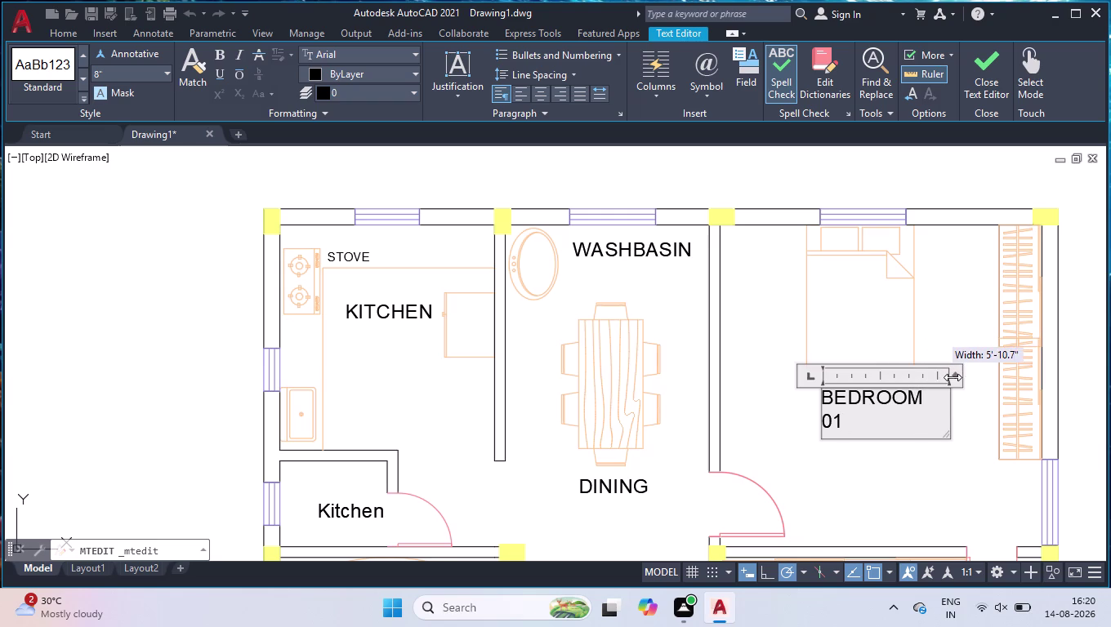
drag(953, 377, 967, 376)
click(919, 445)
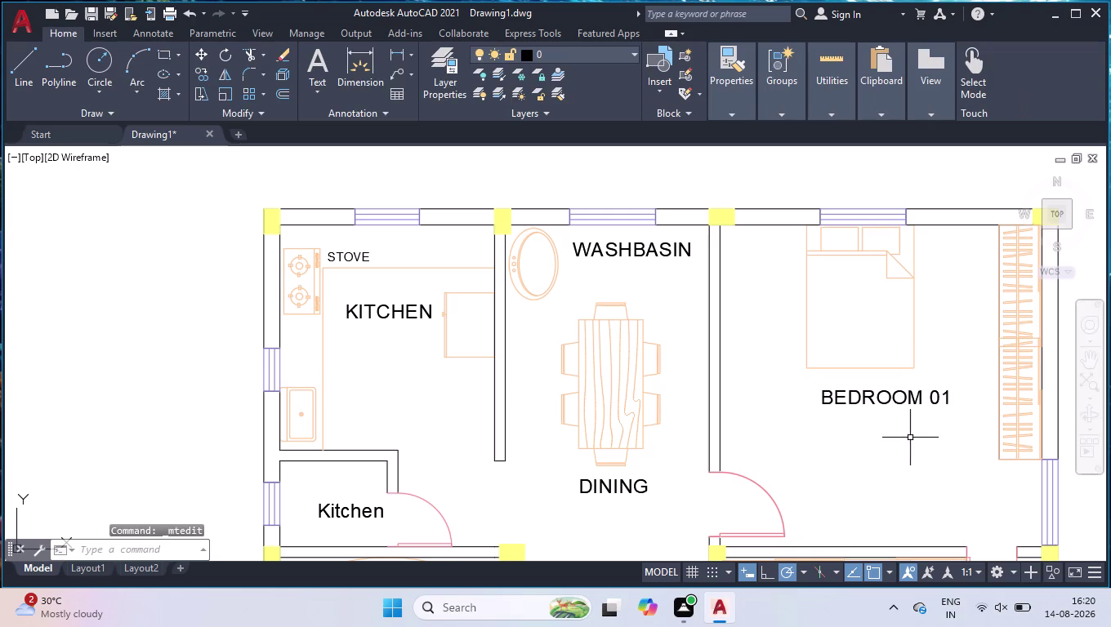
scroll(down, 3)
scroll(down, 3)
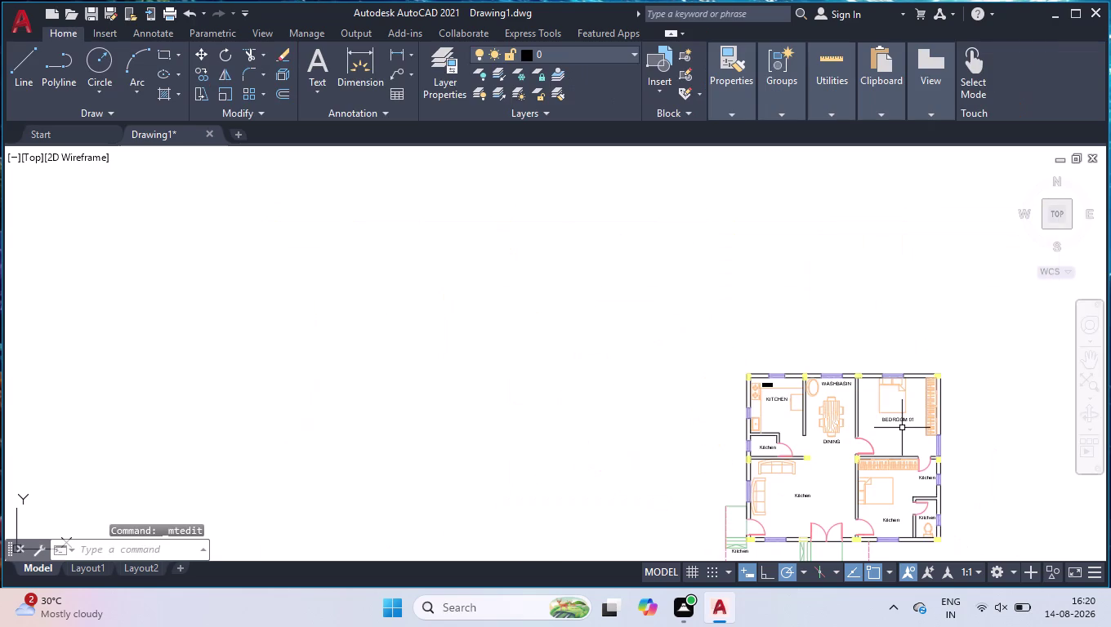
scroll(up, 3)
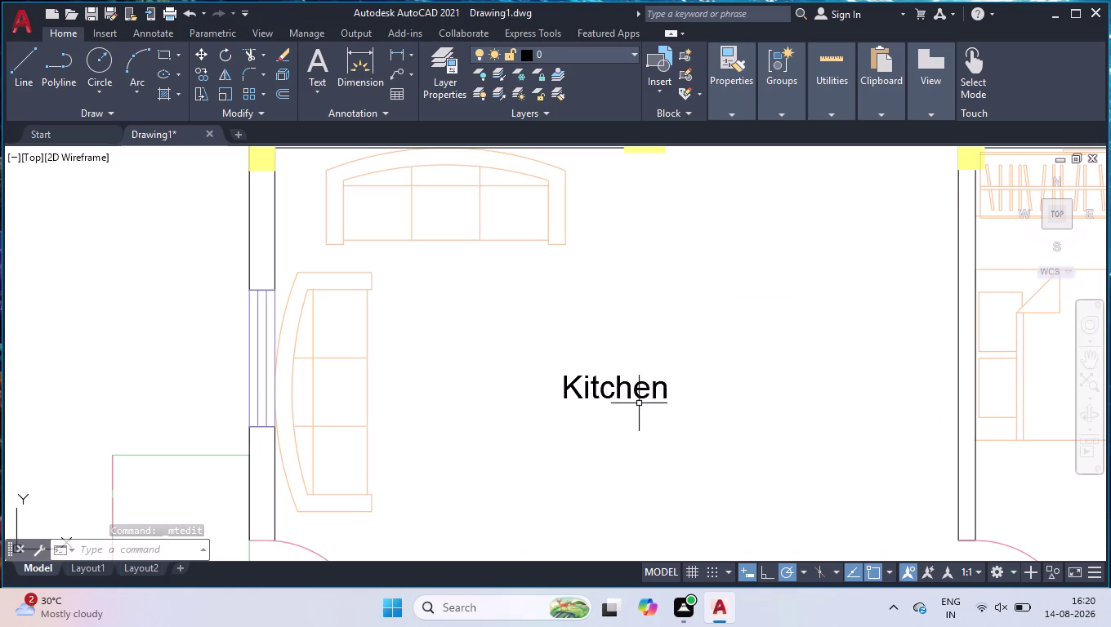
Replace the living room's label text with LIVING.
double_click(637, 397)
key(ctrl+a)
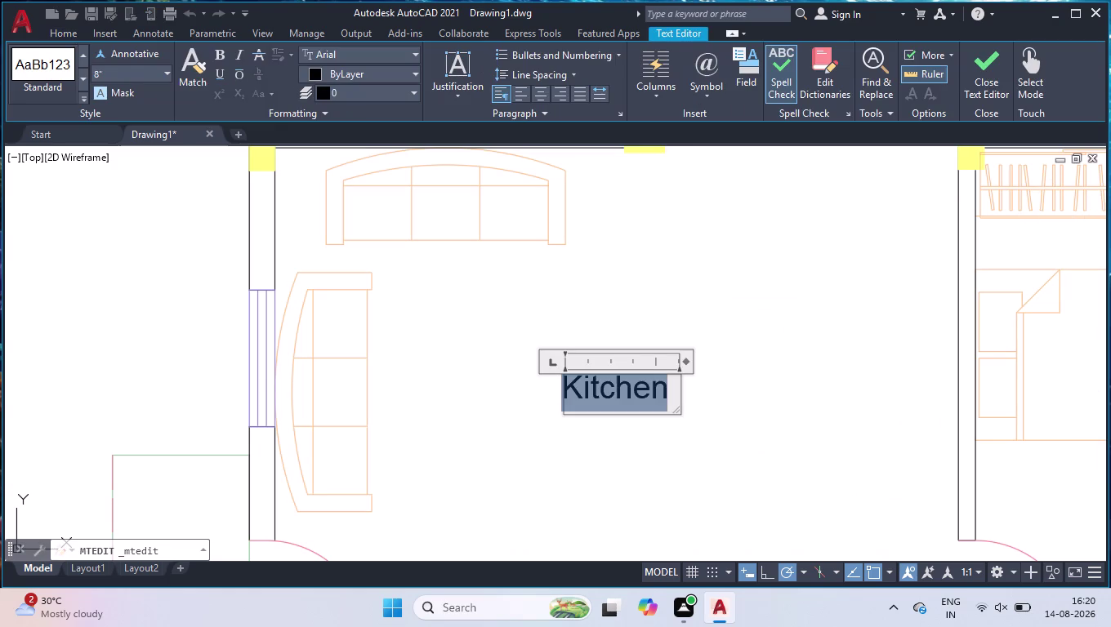
text(LIVING)
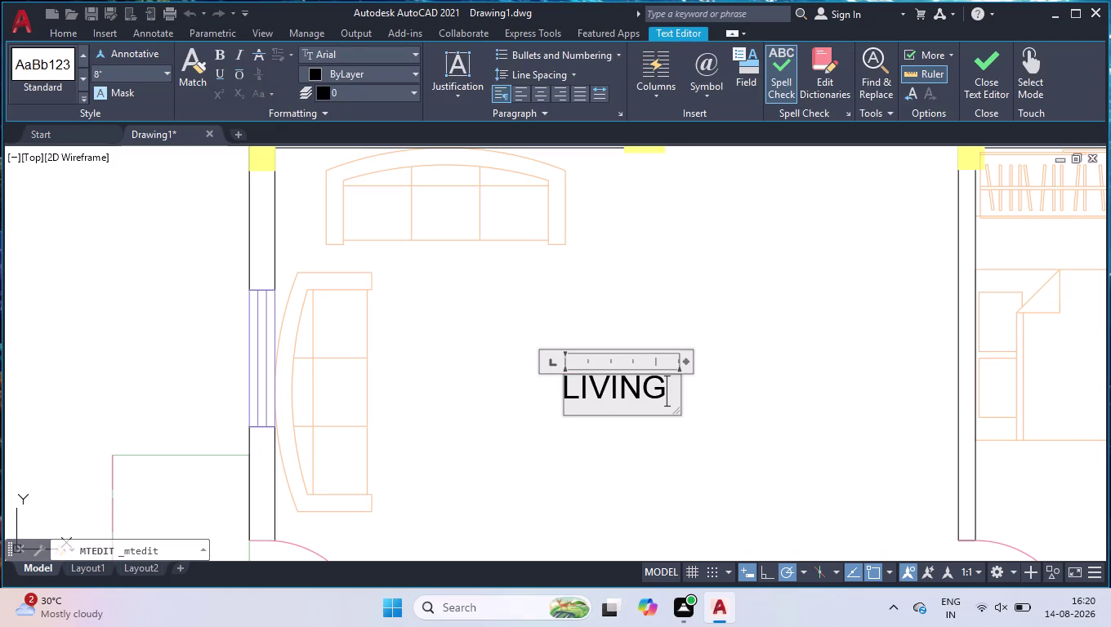
click(815, 301)
scroll(down, 3)
scroll(down, 3)
scroll(up, 3)
Relabel the second bedroom BEDROOM 02, widening the text box so it fits one line.
double_click(976, 421)
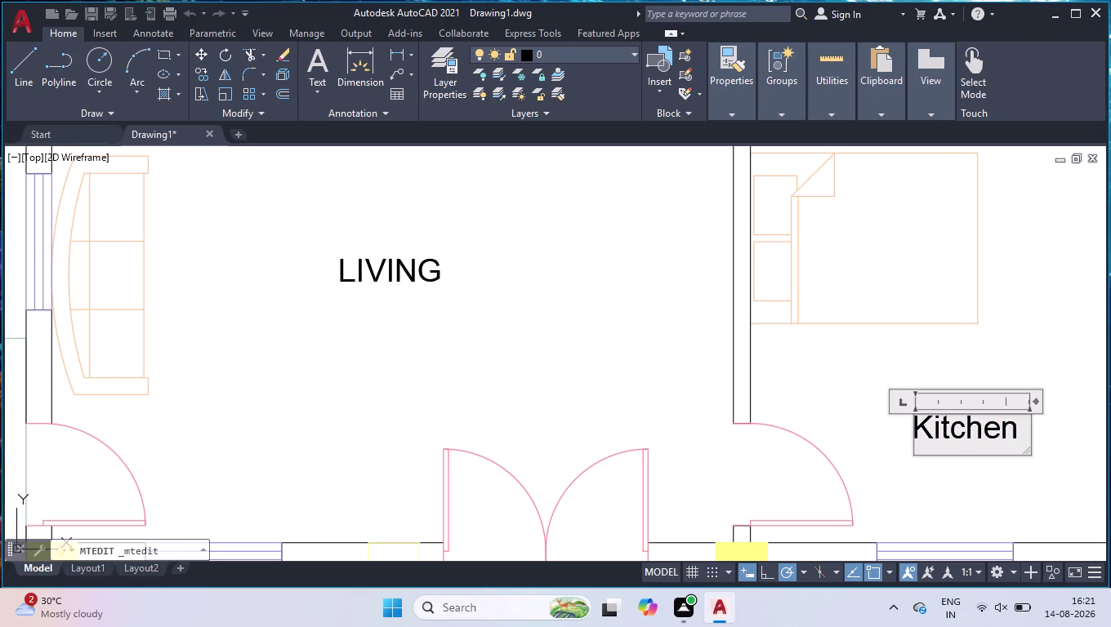
key(ctrl+a)
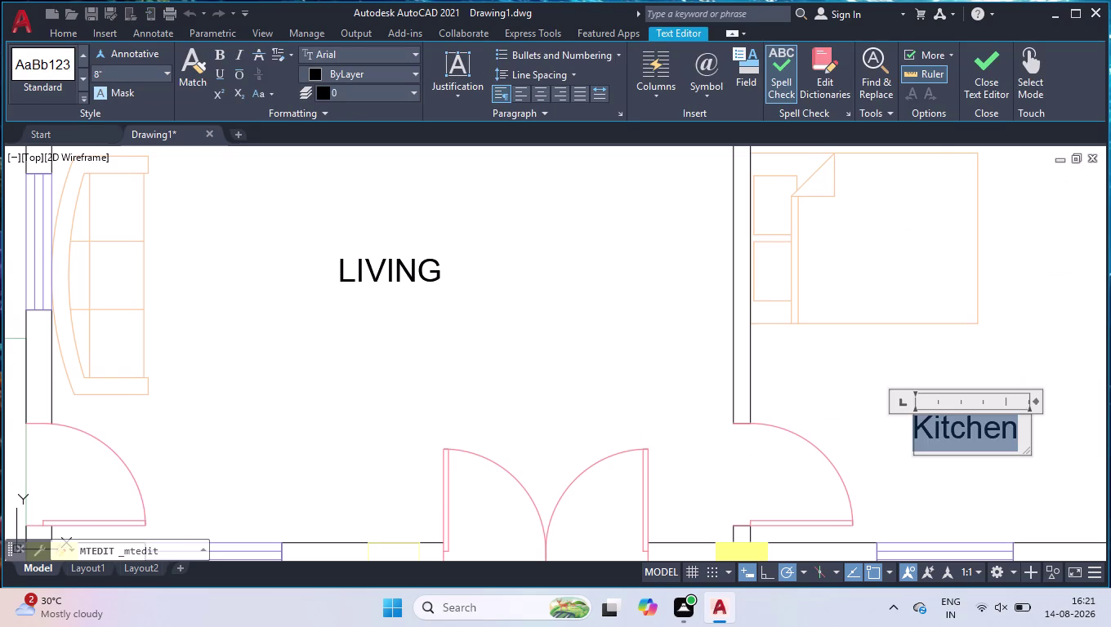
text(BEDROOM)
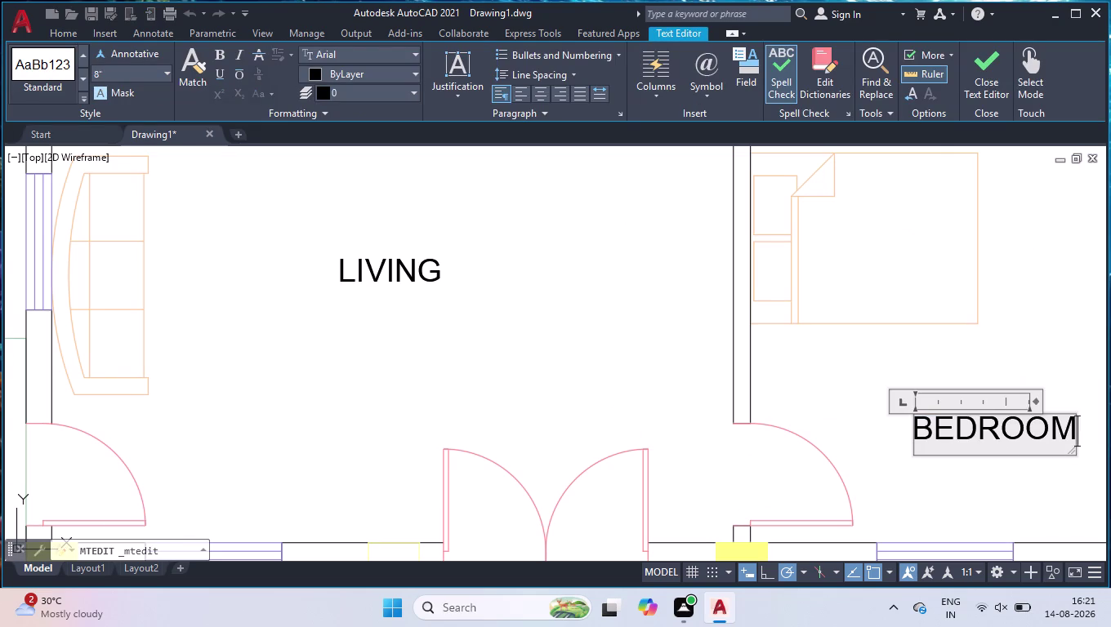
key(space)
text(0)
key(2)
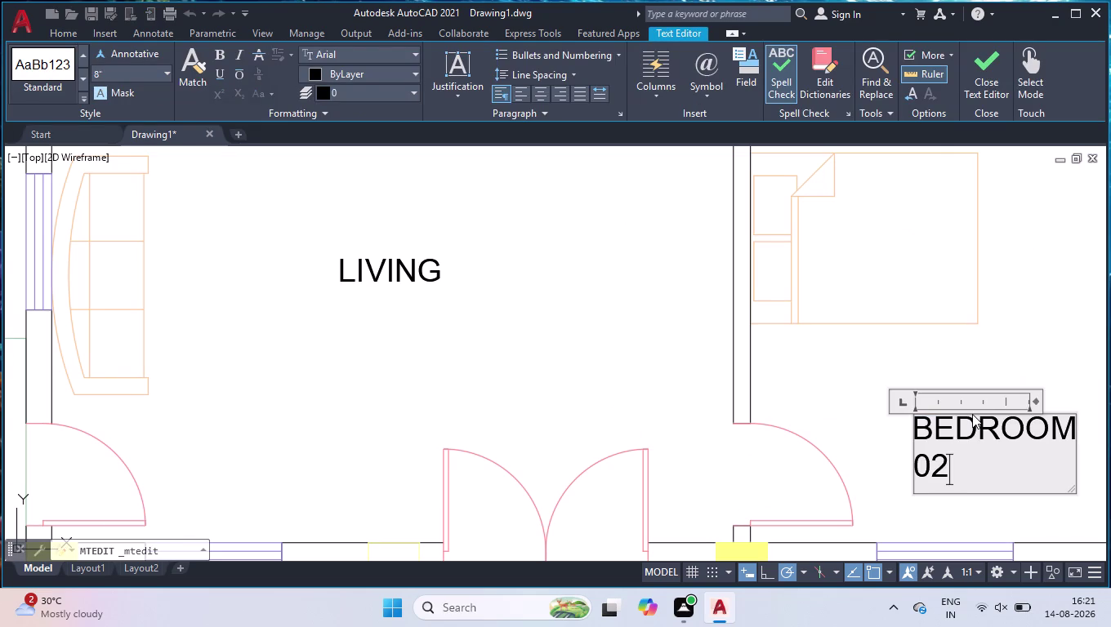
scroll(down, 3)
scroll(up, 3)
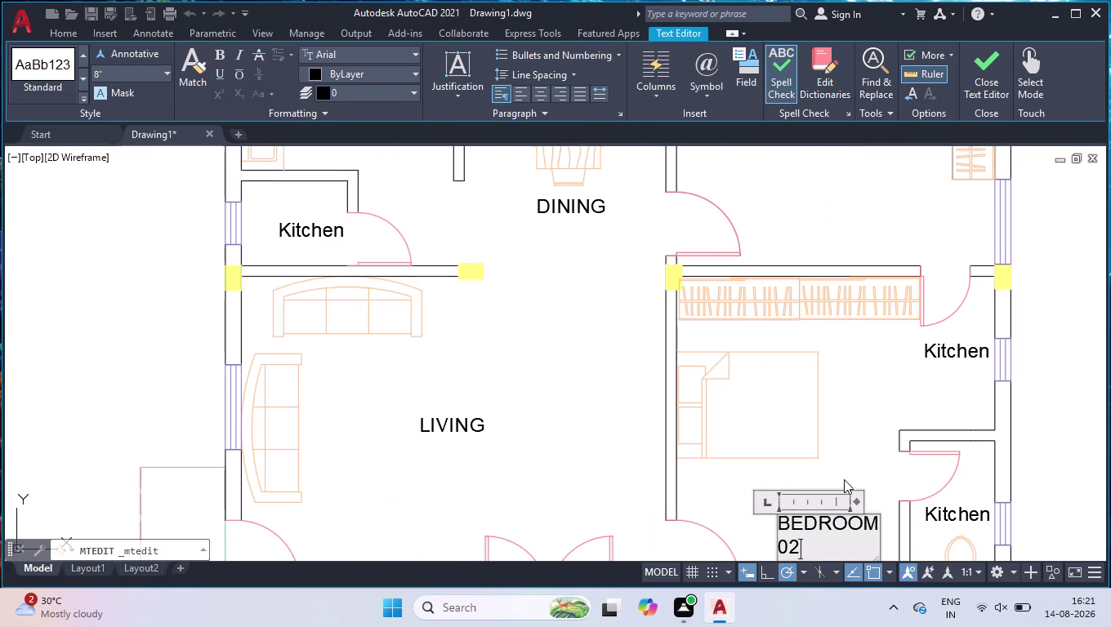
scroll(down, 3)
scroll(up, 3)
drag(855, 463, 890, 450)
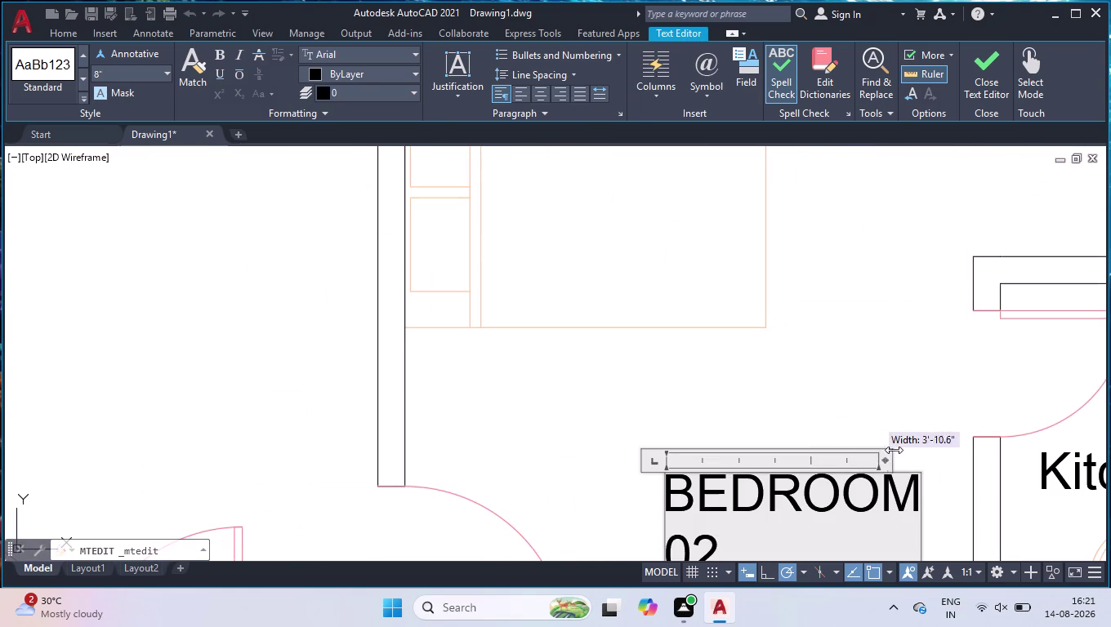
drag(890, 450, 1011, 450)
click(907, 378)
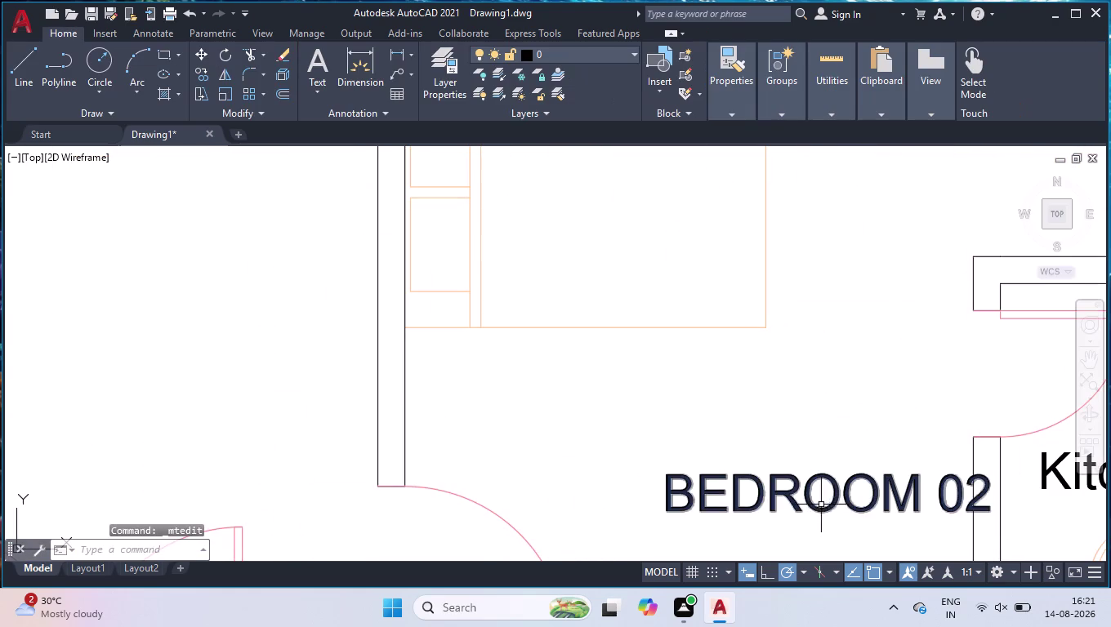
Grip-move the BEDROOM 02 label higher and further left in its room.
click(821, 505)
click(803, 491)
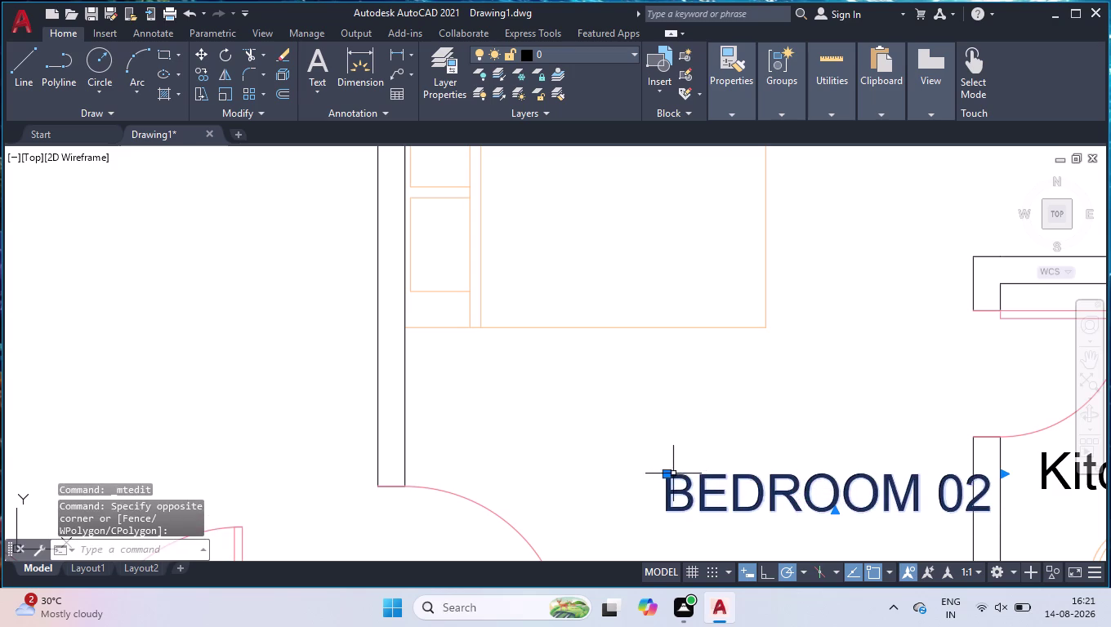
click(670, 476)
click(592, 356)
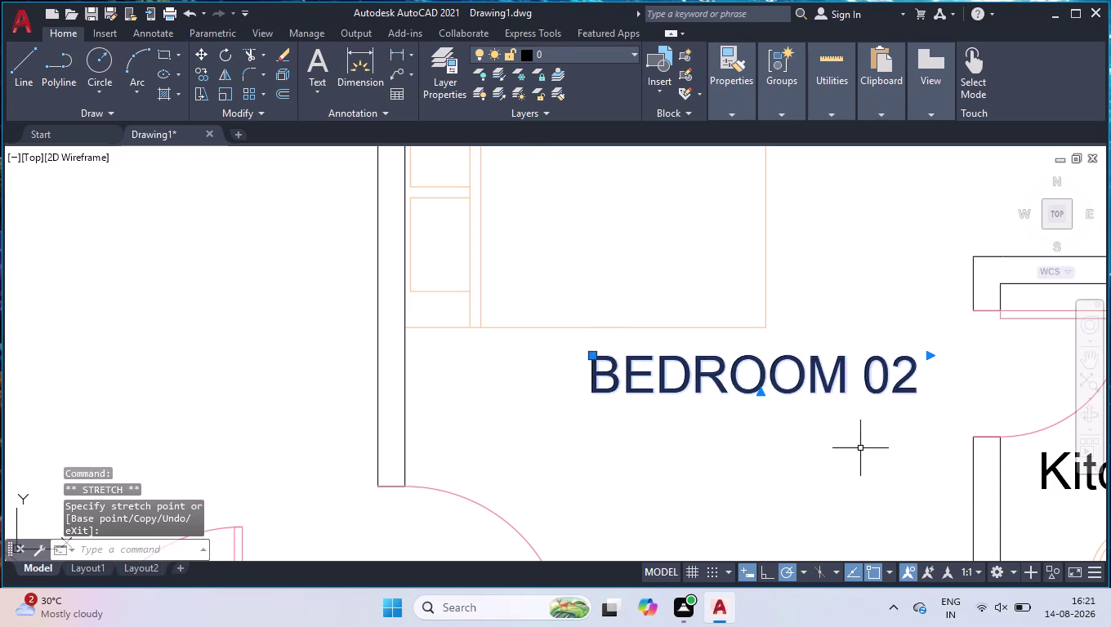
click(934, 313)
click(808, 411)
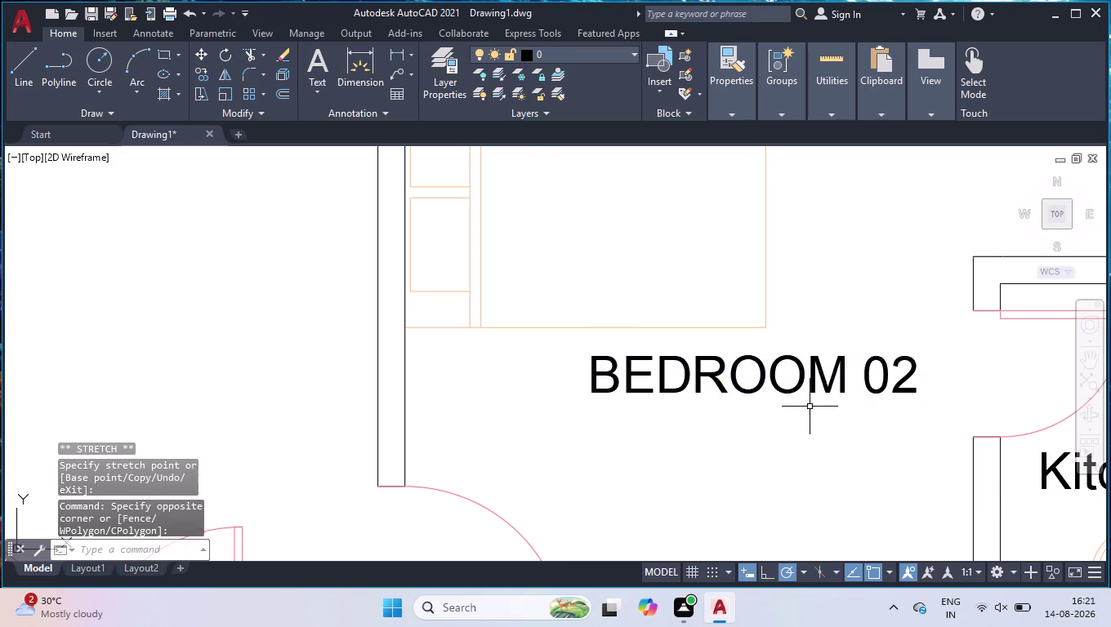
scroll(down, 3)
scroll(down, 3)
scroll(up, 3)
Relabel the washroom's Kitchen text TOILET 02 on a single line.
double_click(822, 445)
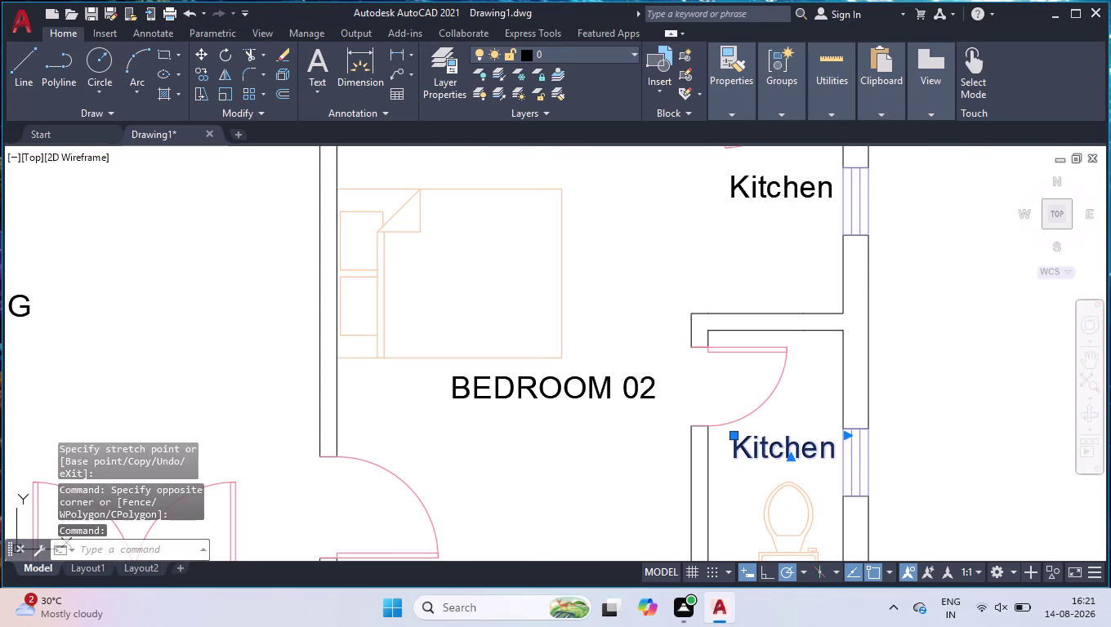
key(ctrl+a)
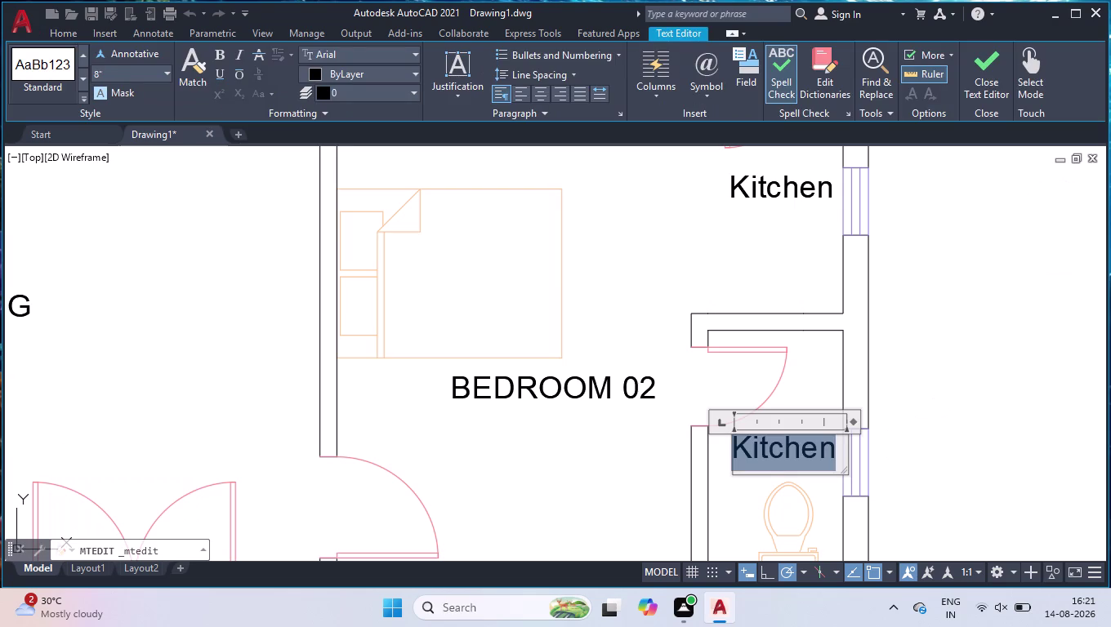
text(TOILET)
key(space)
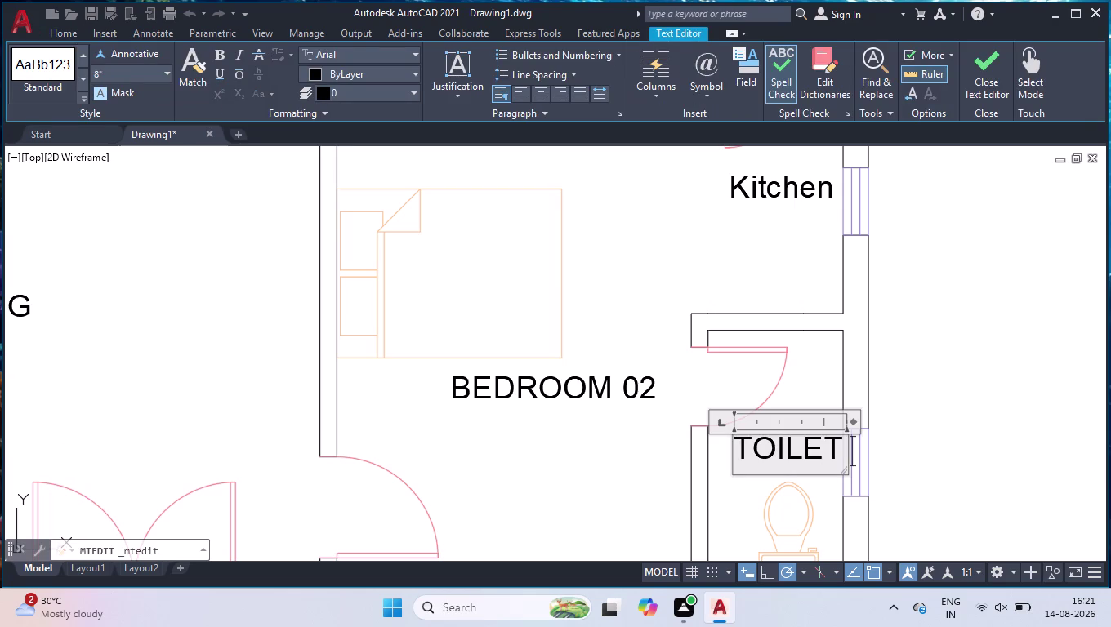
text(02)
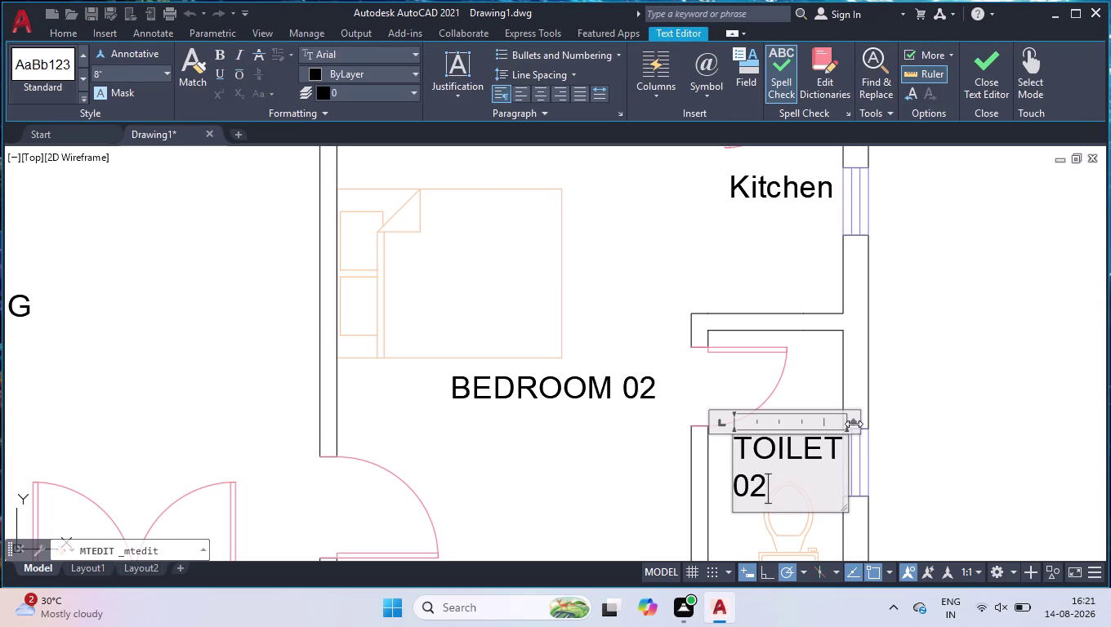
drag(854, 424, 928, 417)
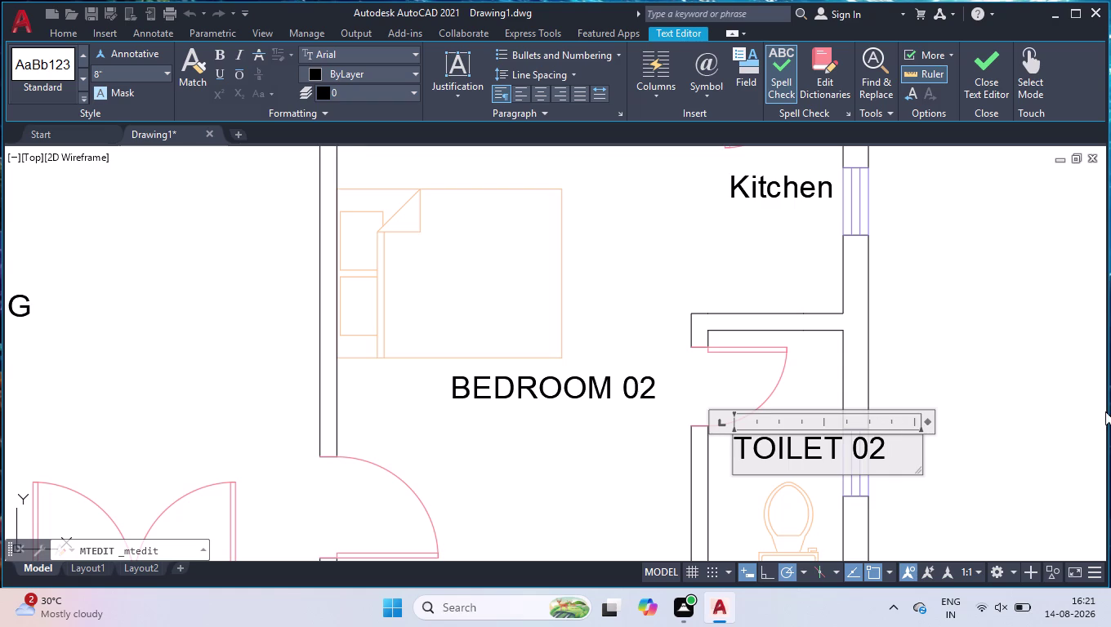
click(1043, 410)
Grip-move the TOILET 02 label lower inside the toilet.
click(764, 452)
click(745, 464)
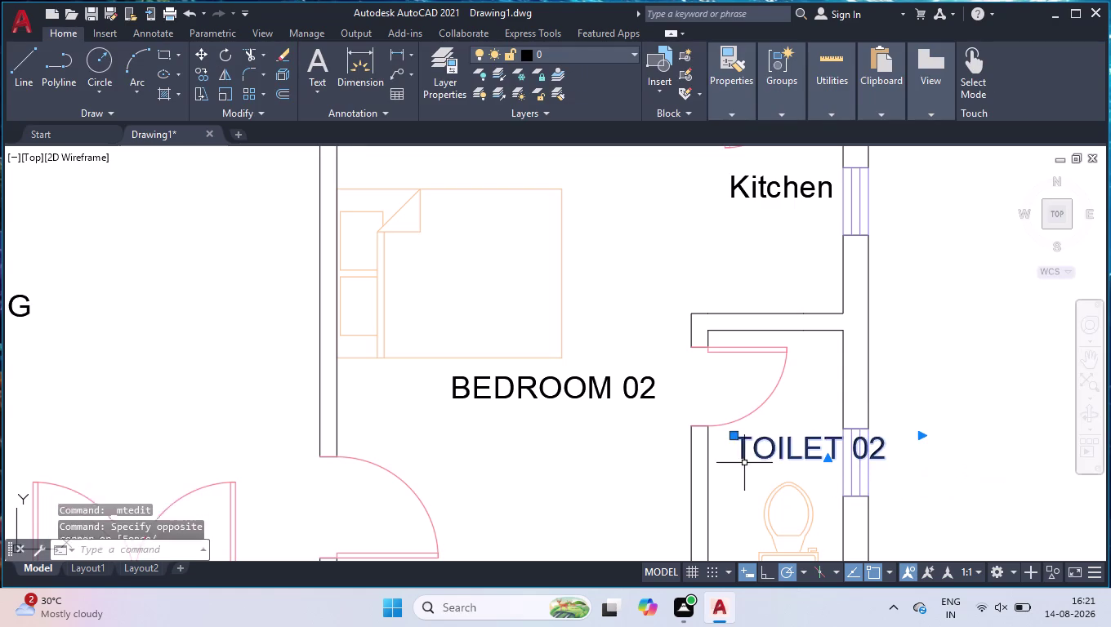
click(735, 436)
click(718, 464)
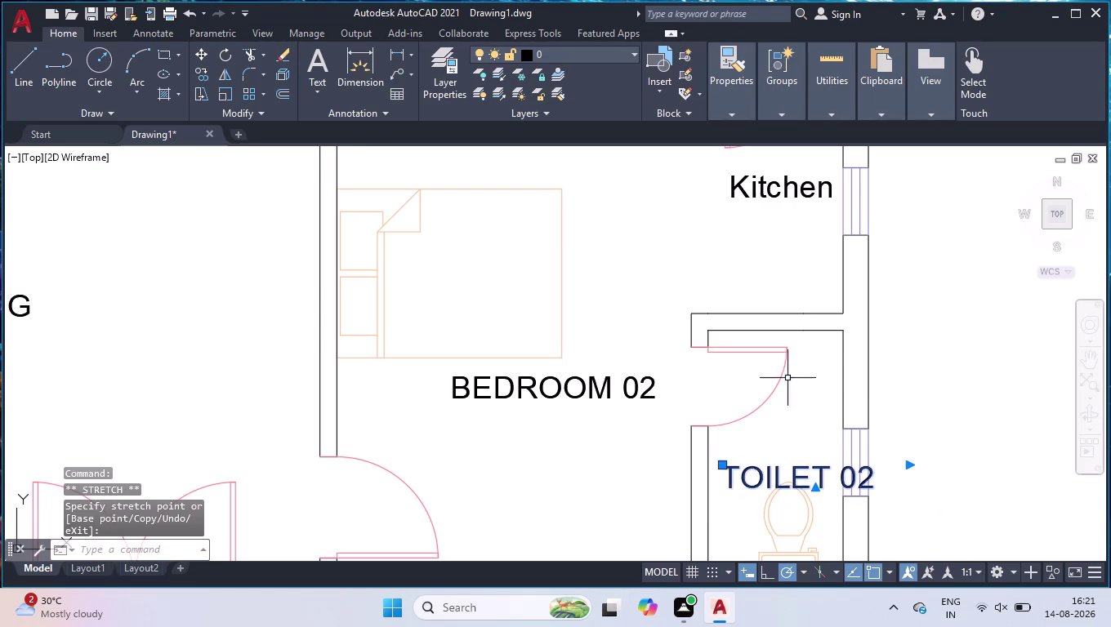
scroll(down, 3)
scroll(up, 3)
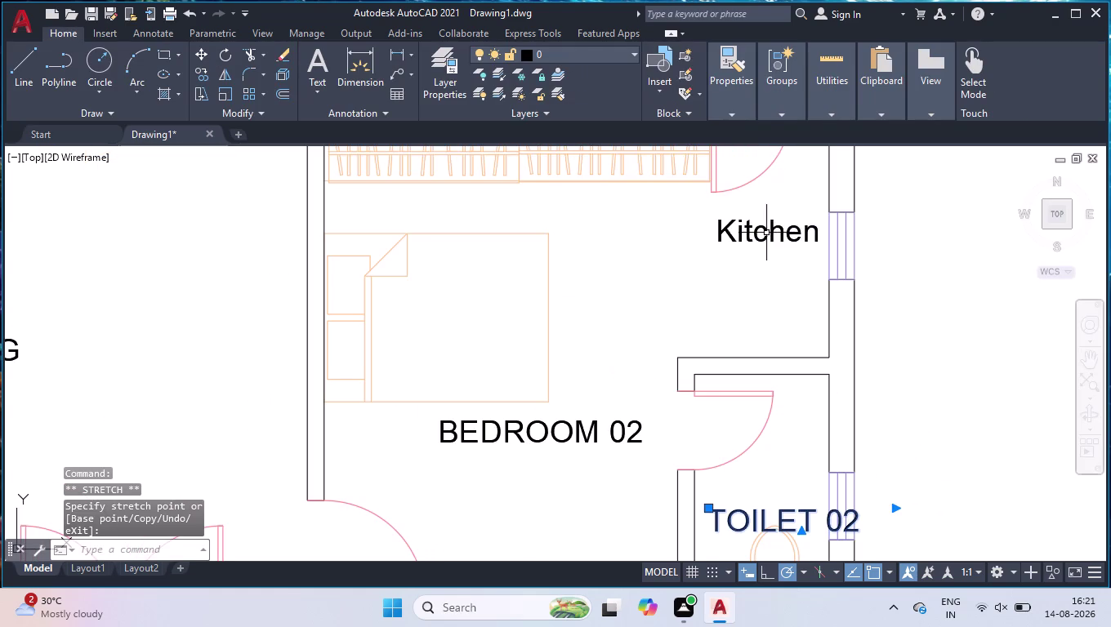
scroll(down, 3)
scroll(up, 3)
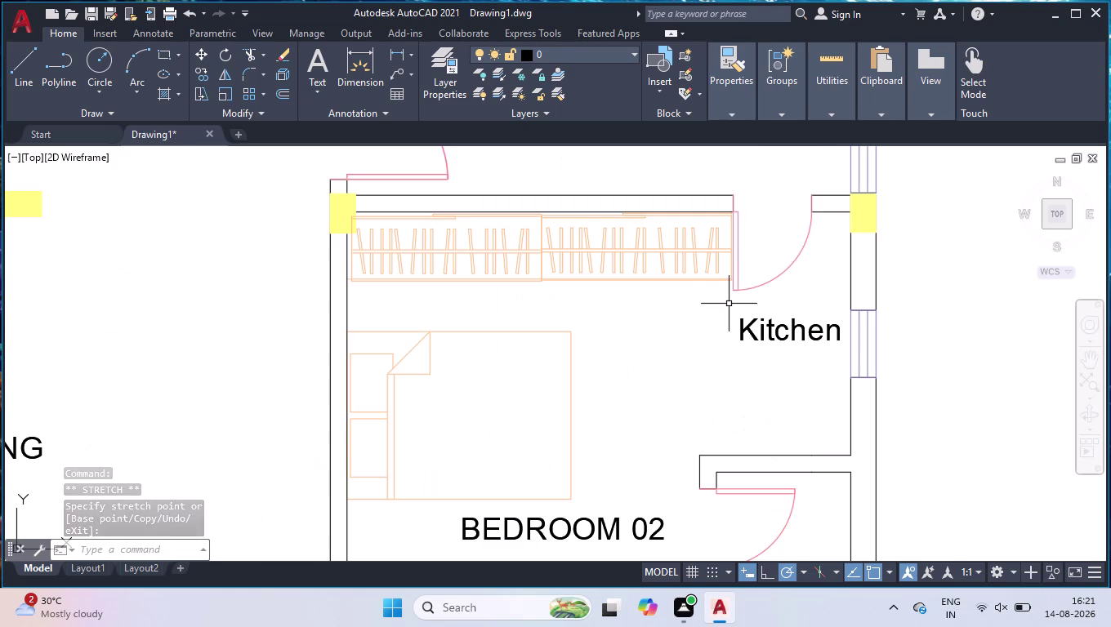
Run EXTEND on a wall line and exit it.
text(EX)
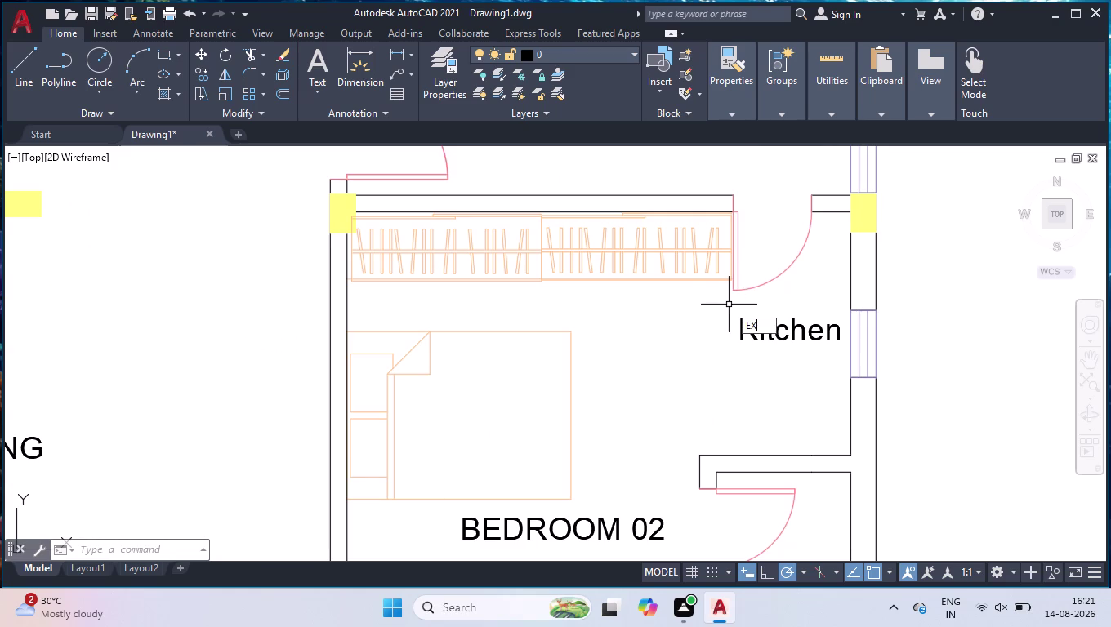
key(Return)
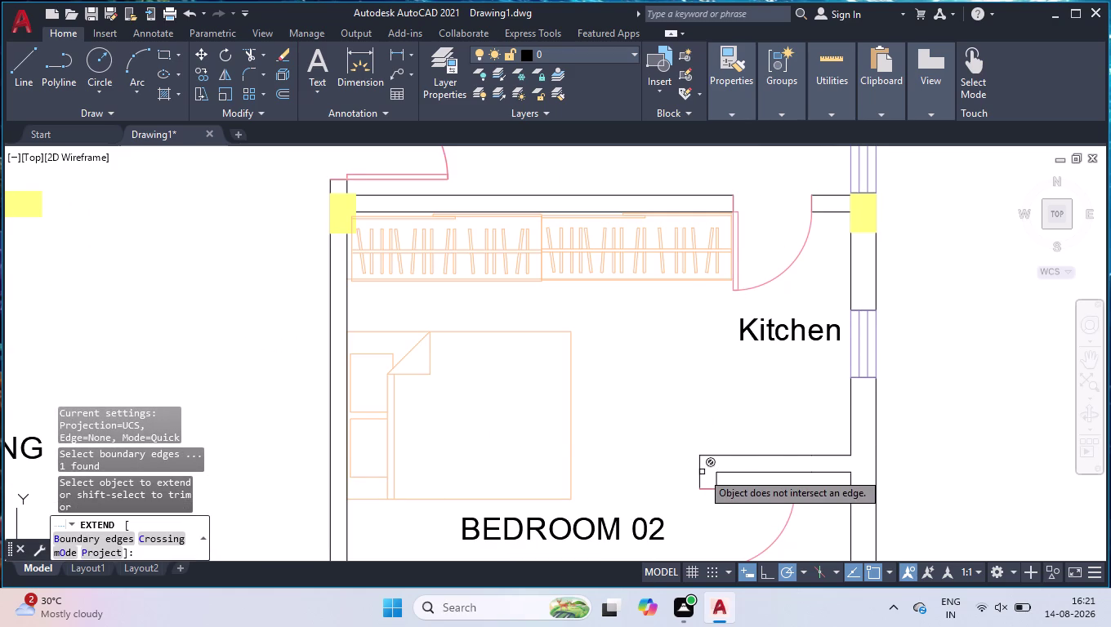
key(space)
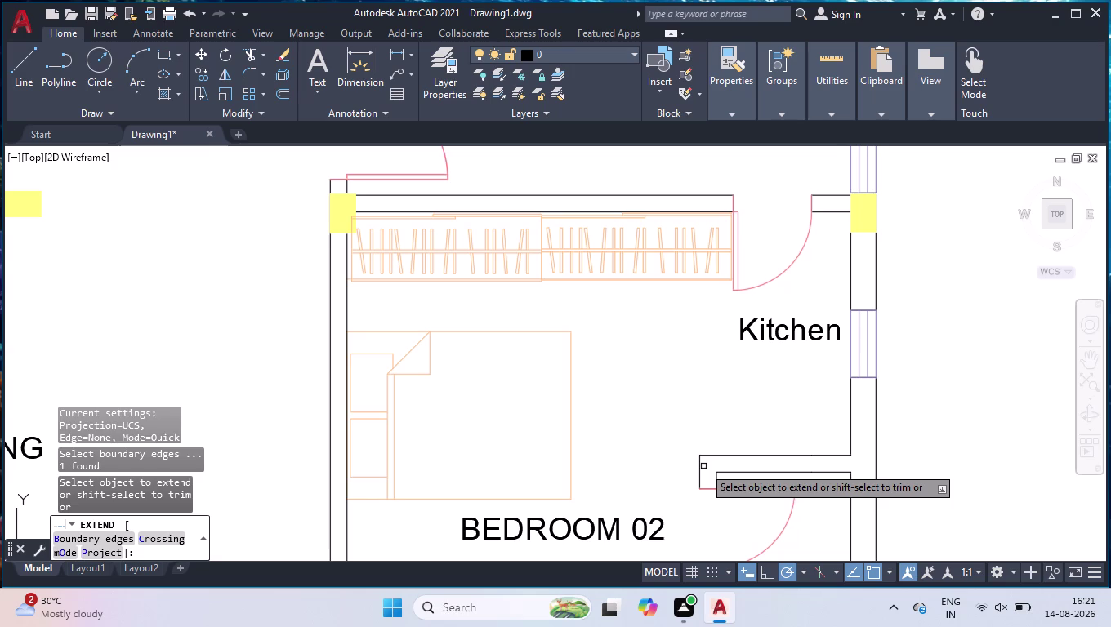
key(space)
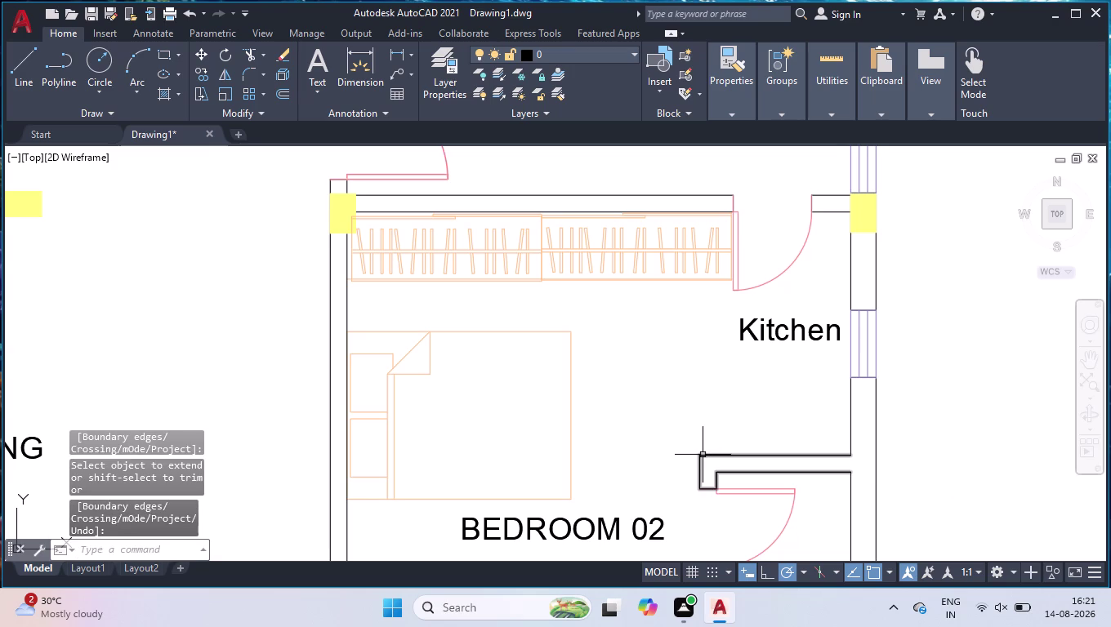
Draw two vertical wall lines from the lower wall up to the top bedroom wall.
key(l)
key(Return)
click(700, 459)
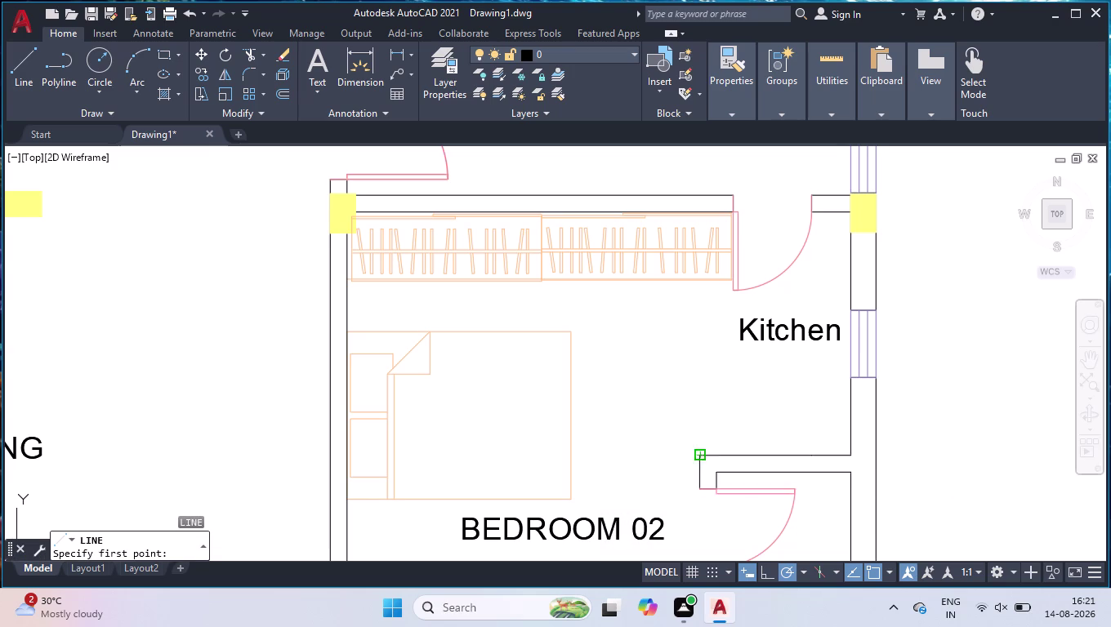
click(700, 217)
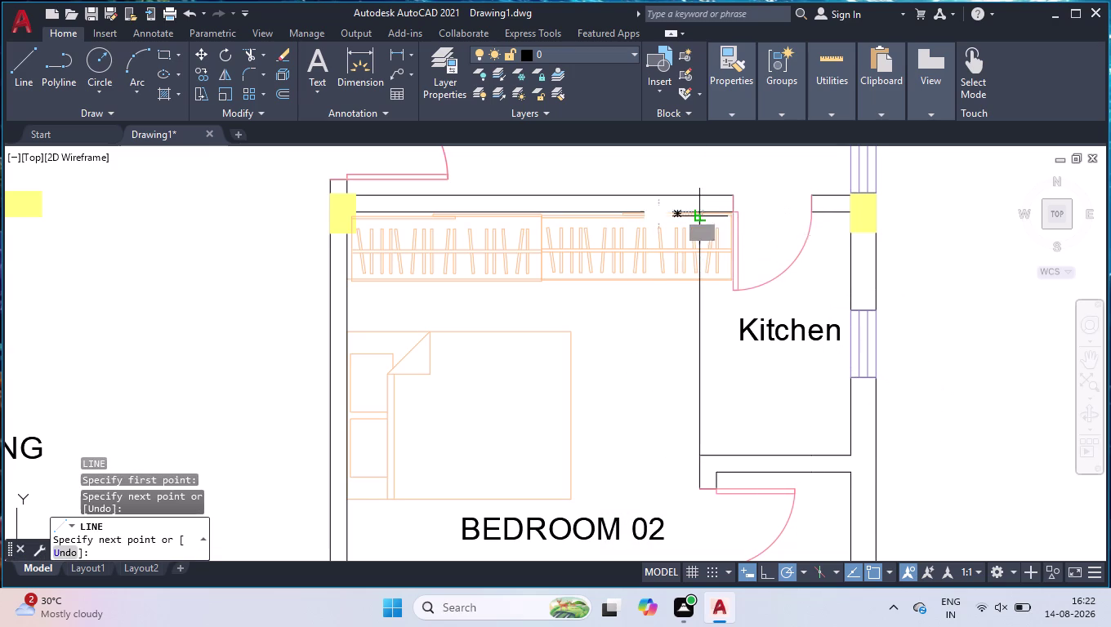
key(space)
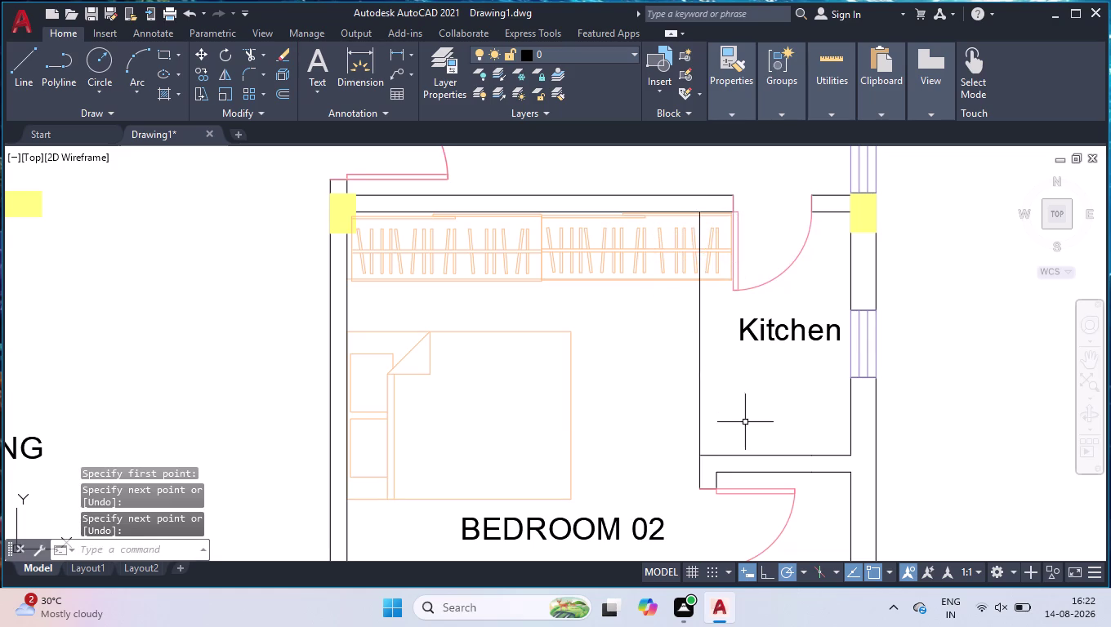
key(space)
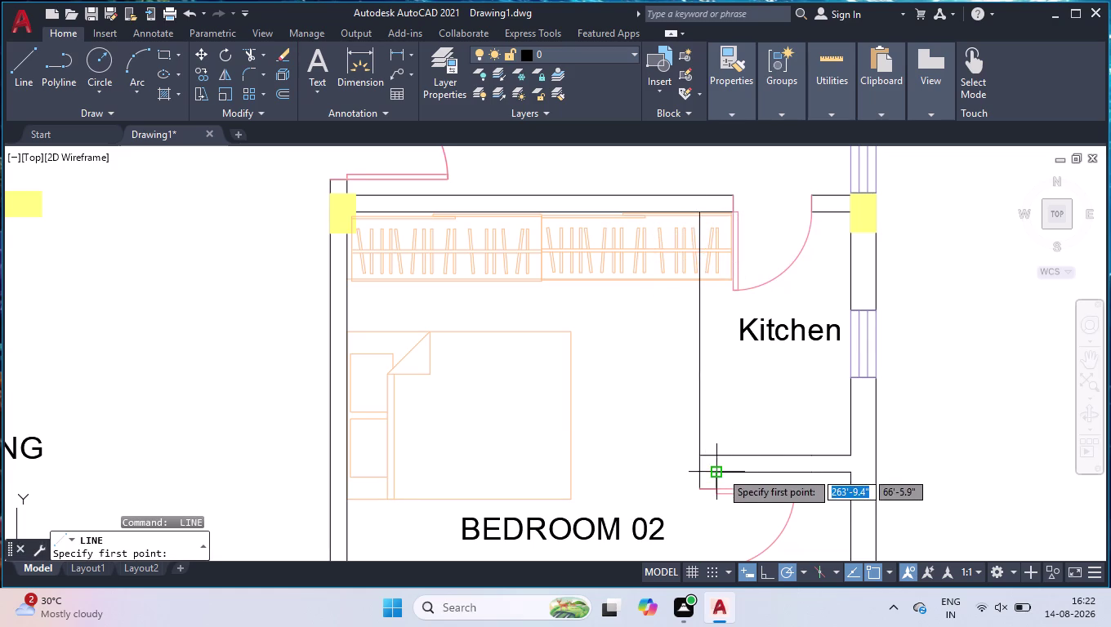
click(718, 458)
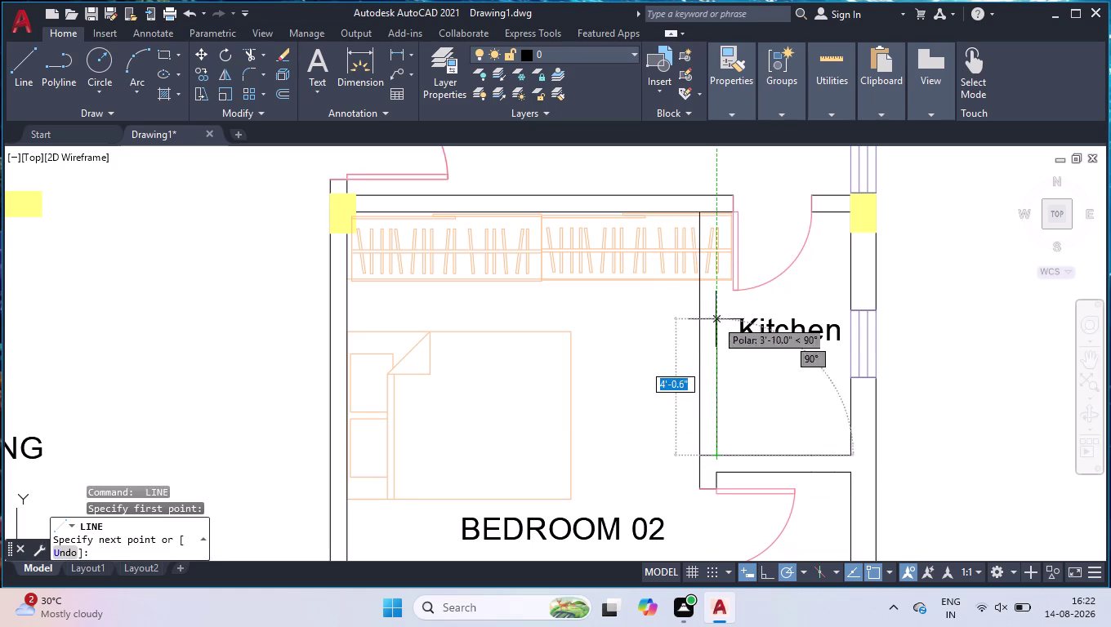
click(718, 213)
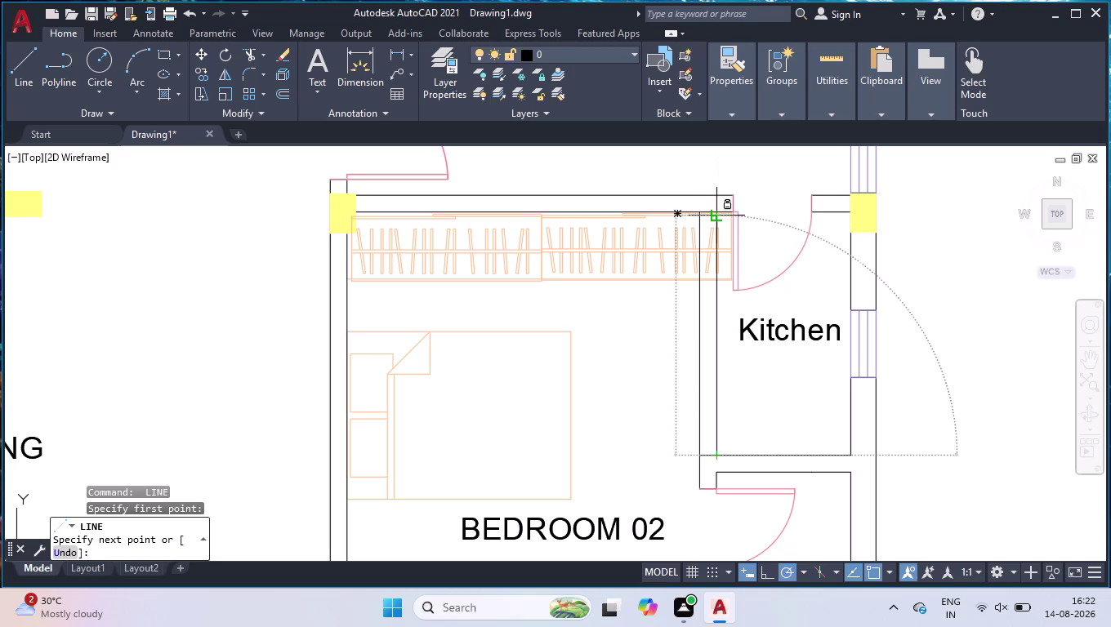
key(space)
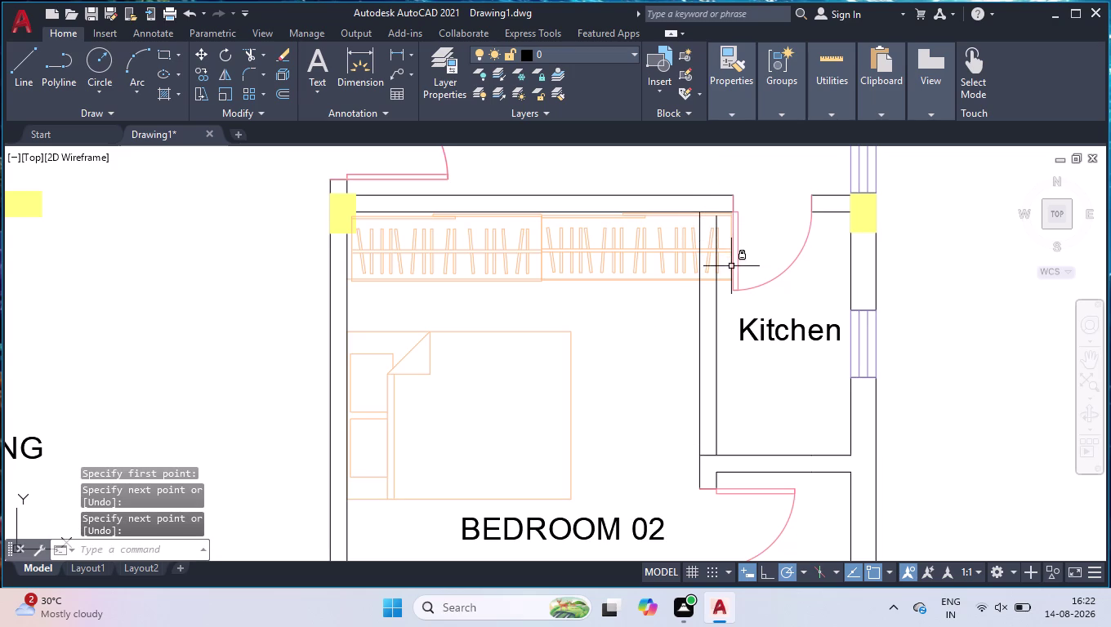
Unlock the furniture layer from the Layer dropdown.
click(534, 53)
click(518, 155)
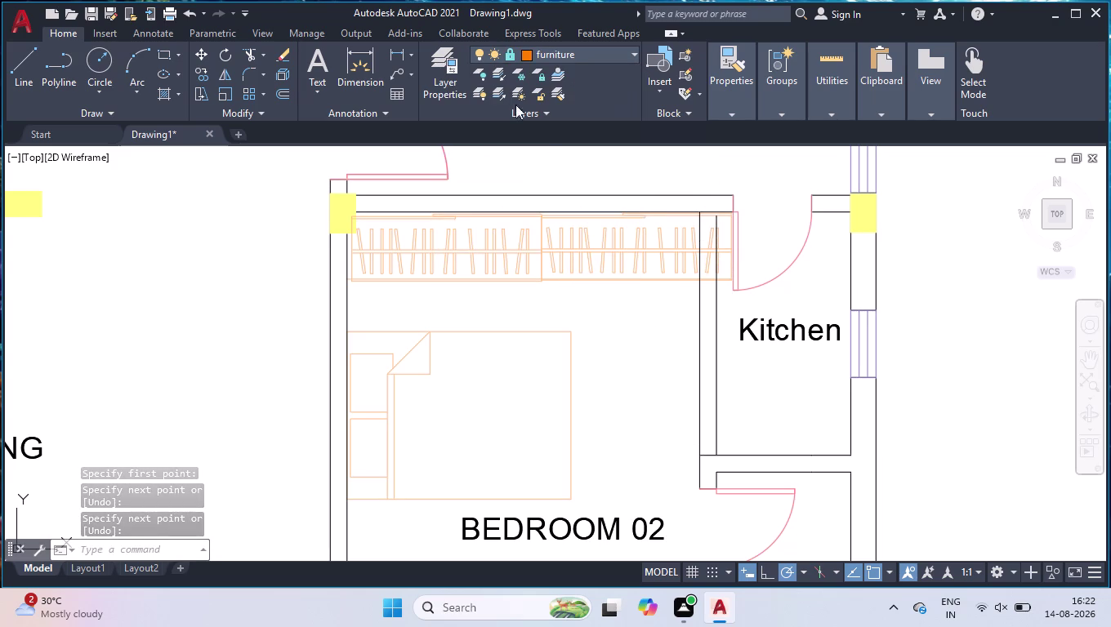
click(529, 47)
click(512, 52)
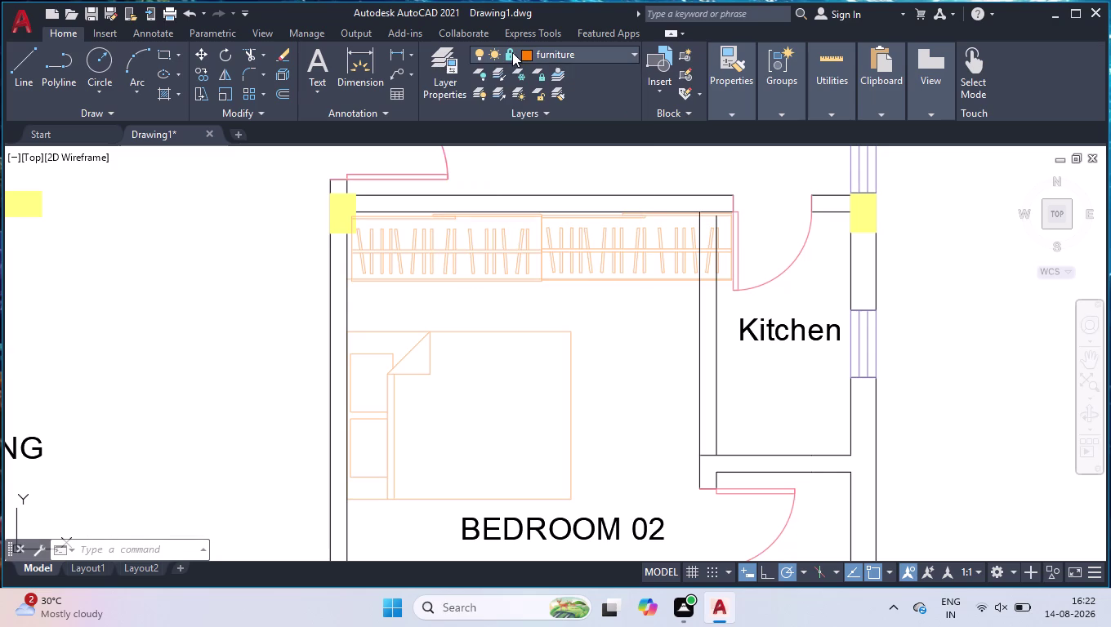
click(511, 56)
click(477, 155)
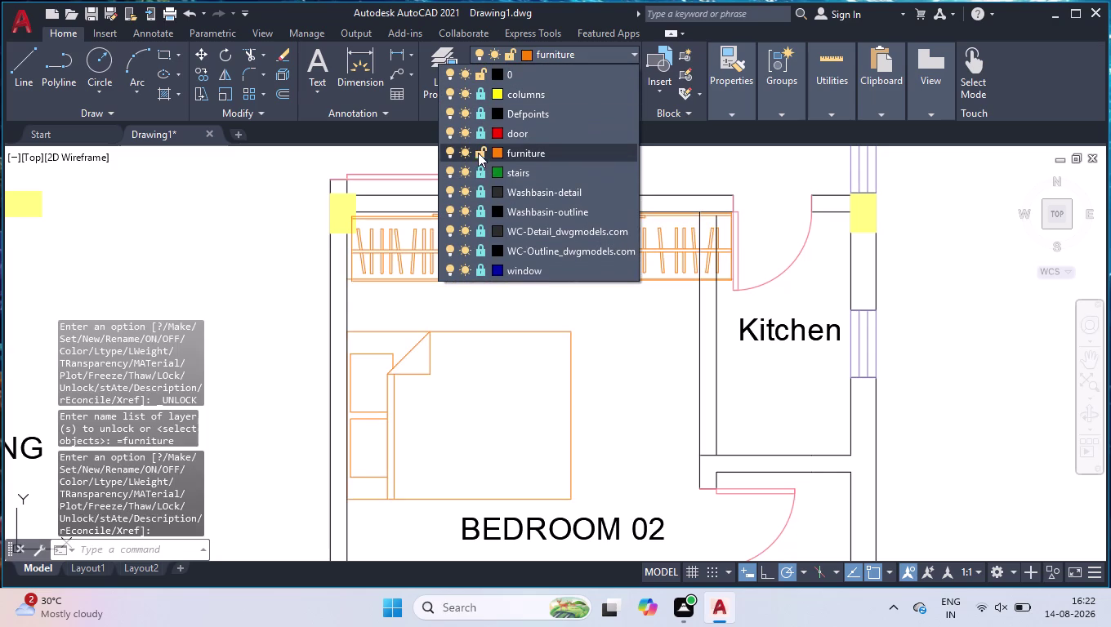
click(598, 49)
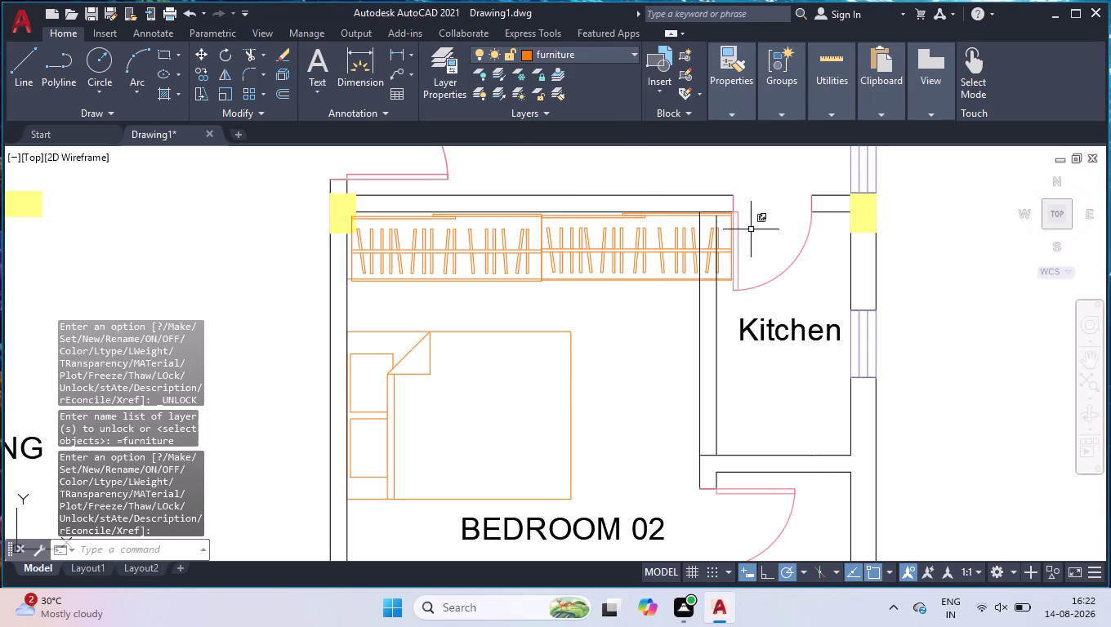
Run UNGROUP twice on the bedroom wardrobe to dissolve its nested groups.
click(675, 234)
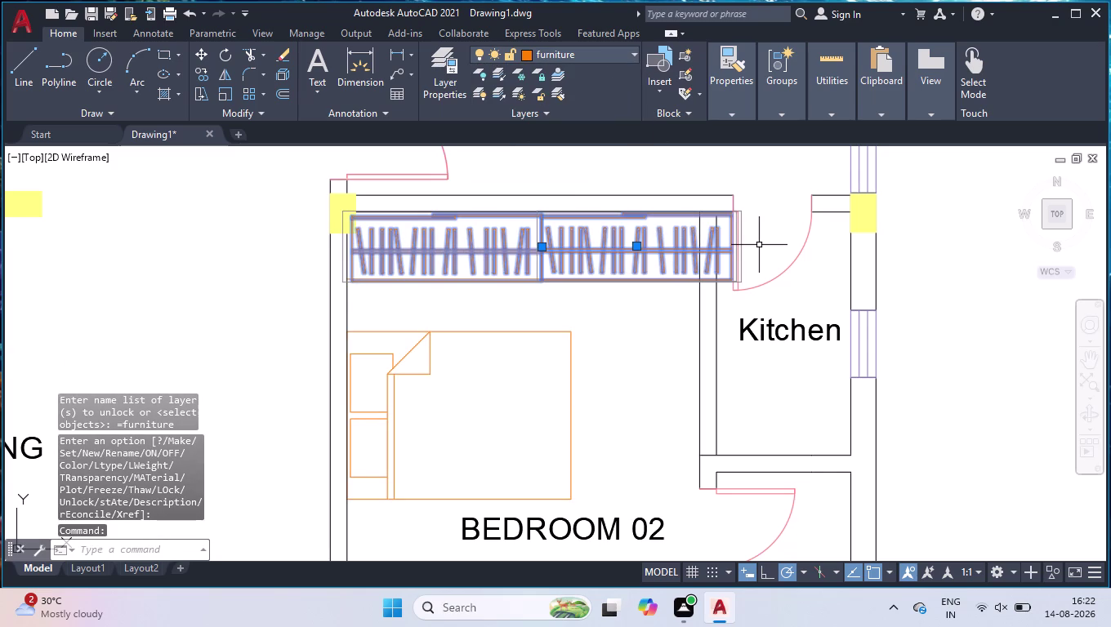
text(UNG)
key(Return)
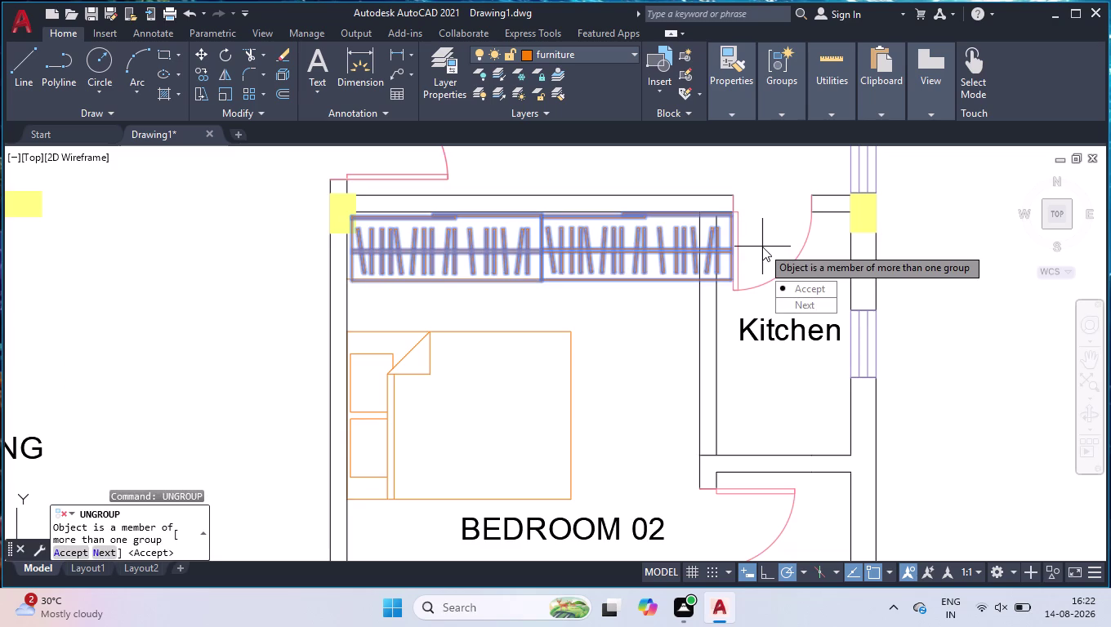
drag(785, 293, 762, 246)
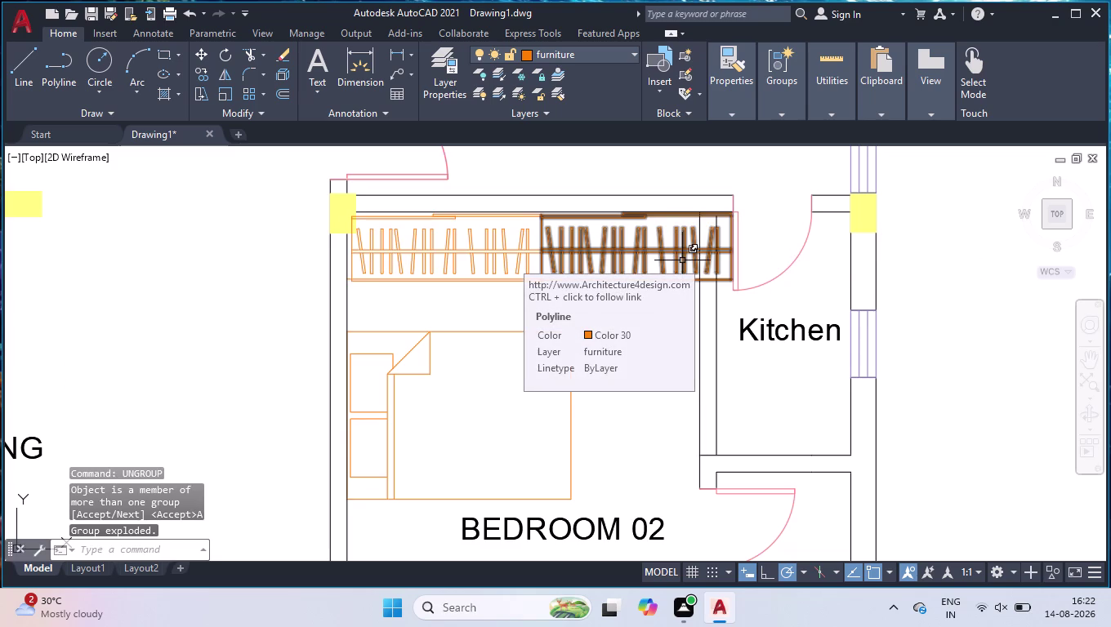
text(UNG)
key(Return)
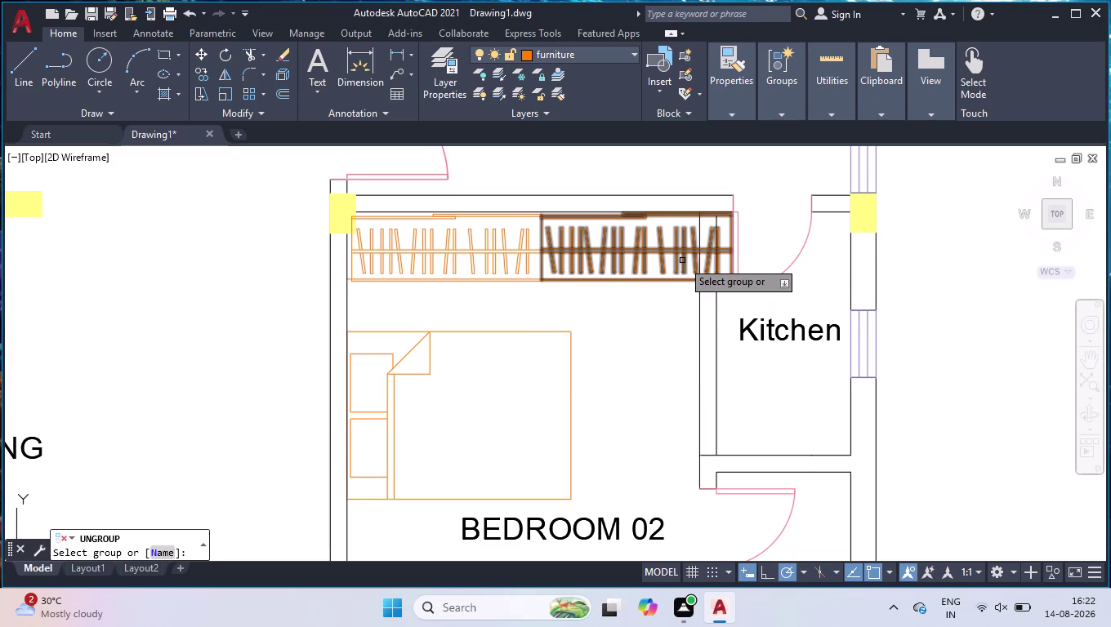
click(683, 260)
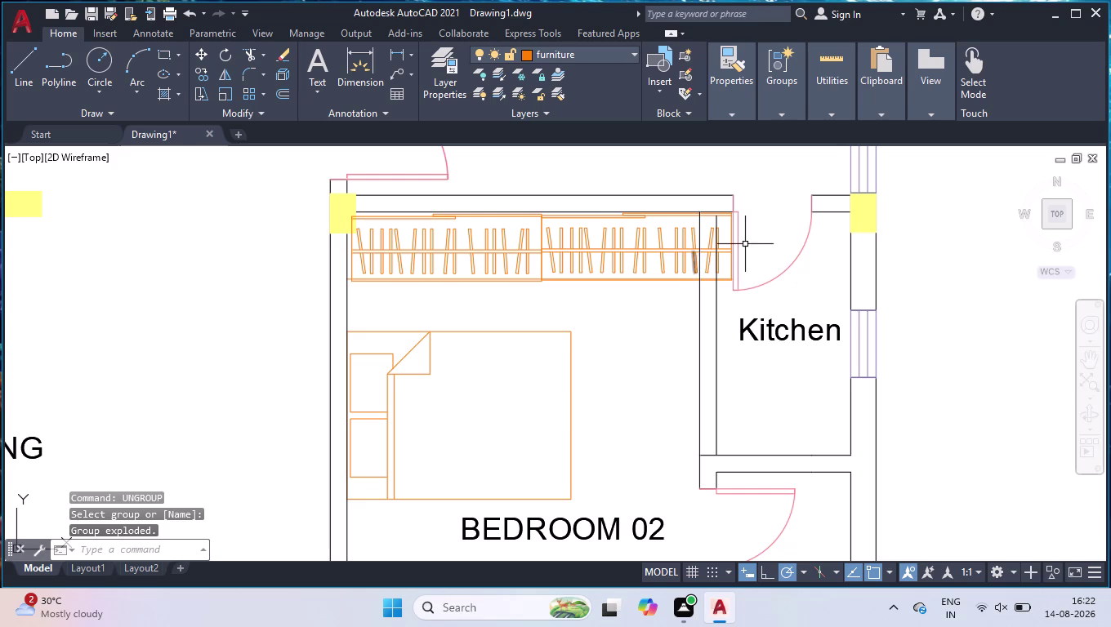
Select the wardrobe hanger pieces that cross the new wall line.
scroll(up, 3)
scroll(up, 3)
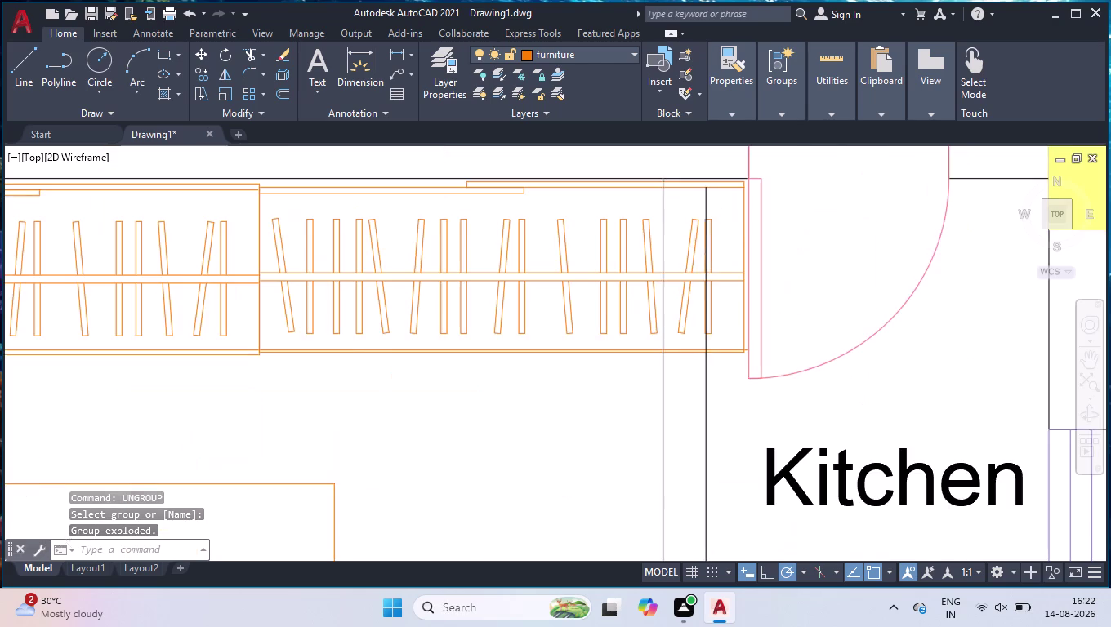
scroll(up, 3)
click(703, 226)
click(648, 309)
click(688, 393)
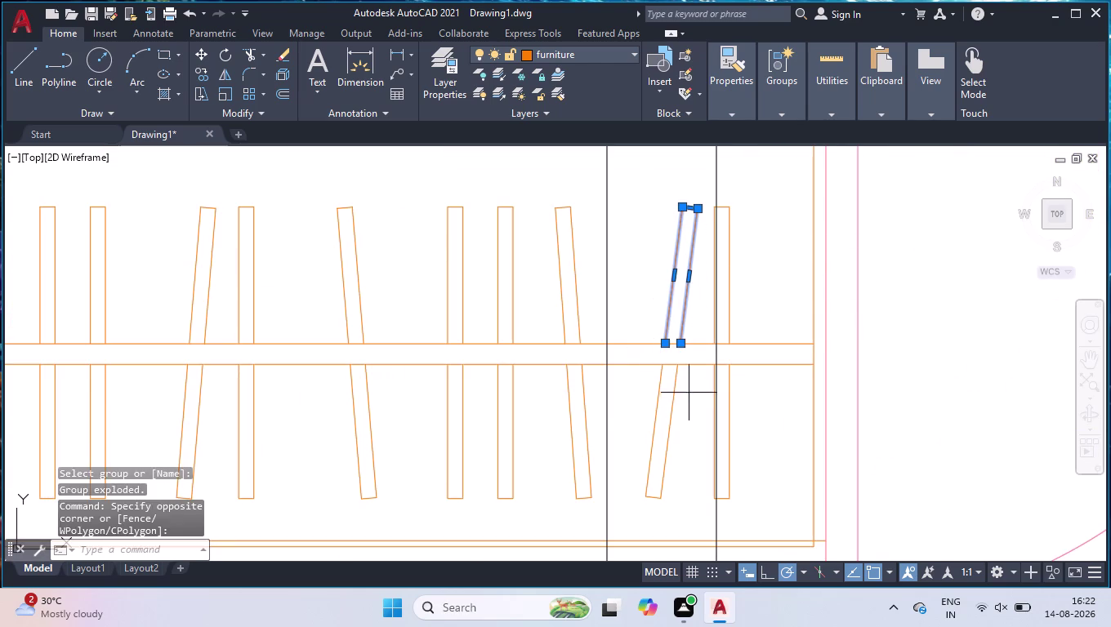
click(630, 418)
scroll(up, 3)
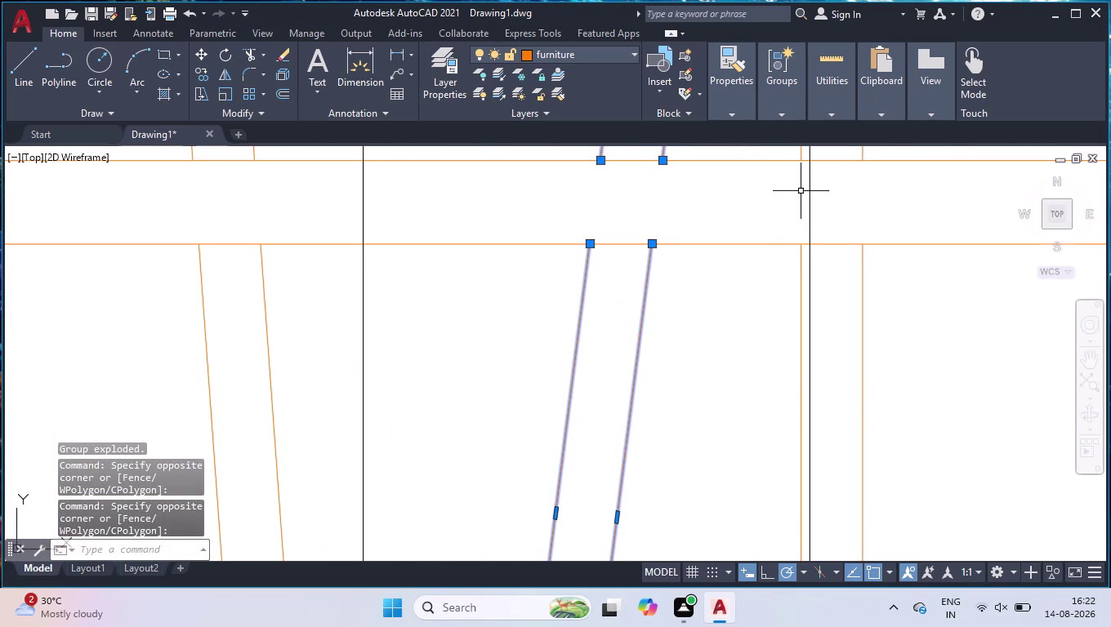
click(804, 152)
click(798, 157)
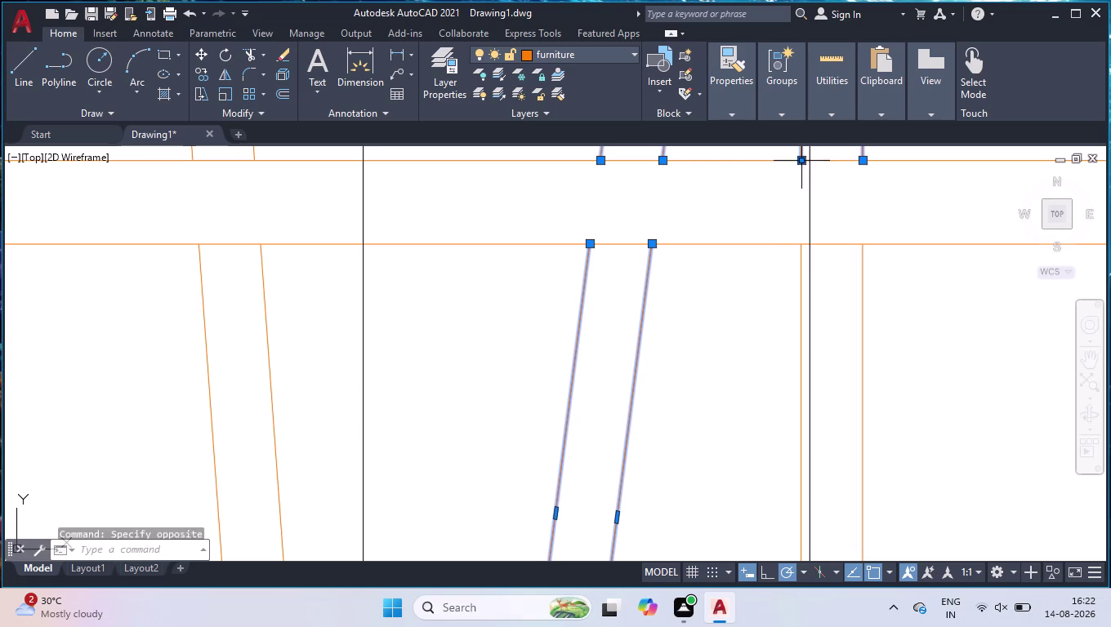
click(806, 277)
click(788, 287)
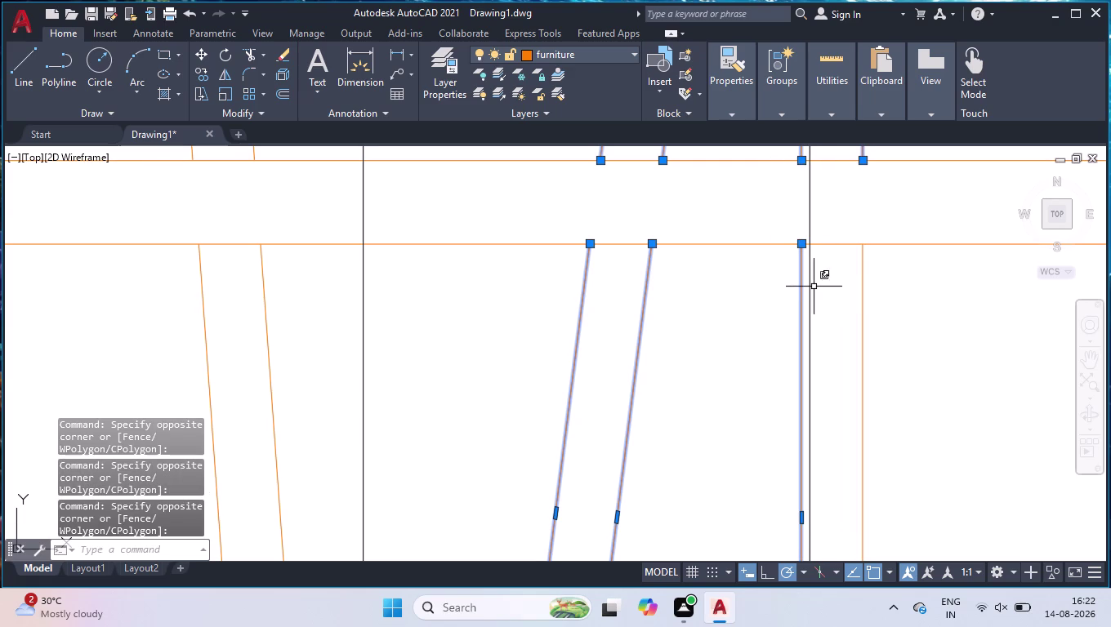
Window-select the end hanger plus one small piece, then delete the selection.
scroll(down, 3)
scroll(down, 3)
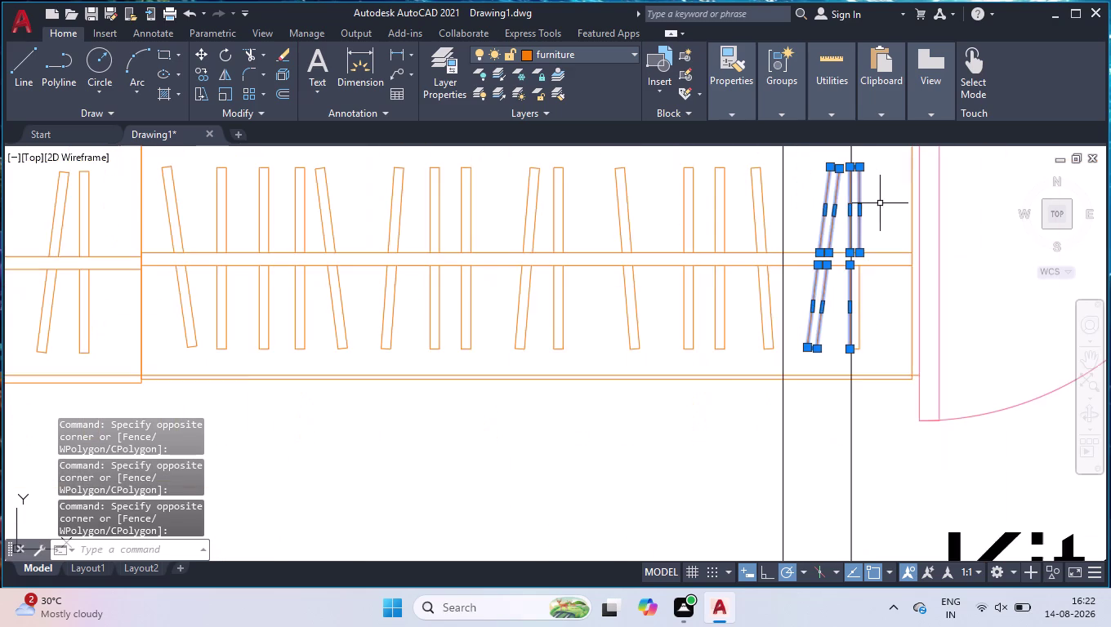
scroll(up, 3)
click(861, 197)
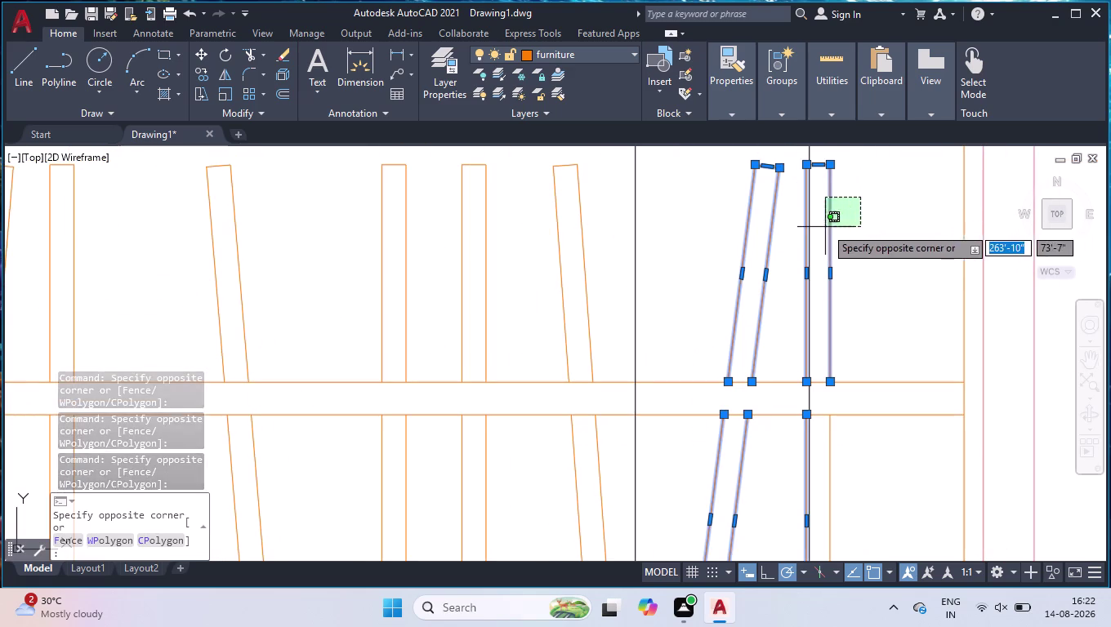
click(821, 229)
scroll(up, 3)
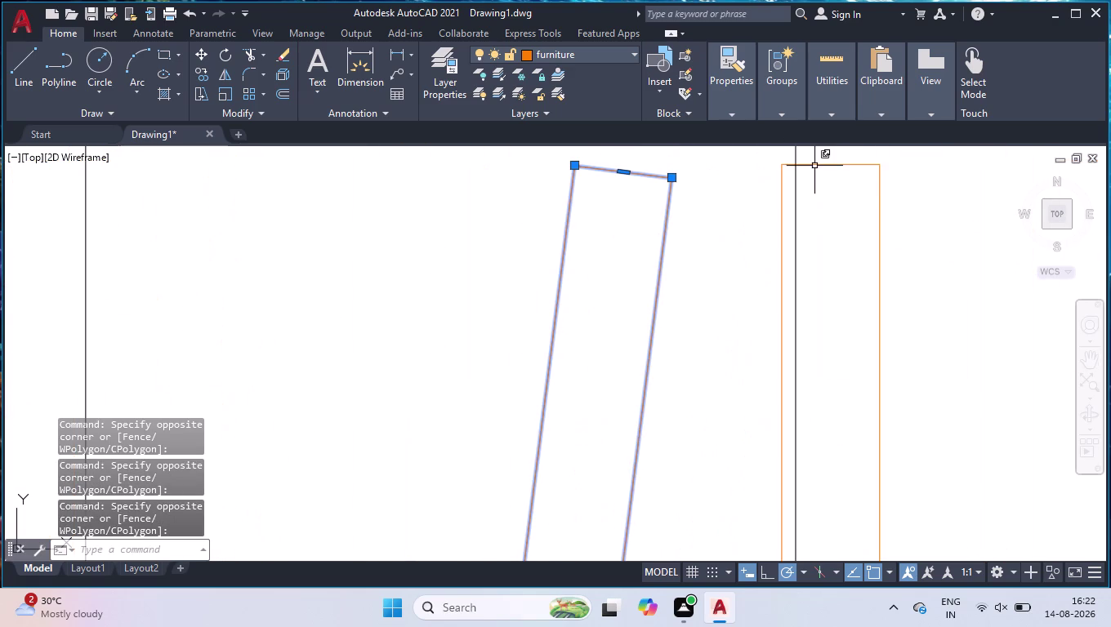
click(790, 165)
key(Delete)
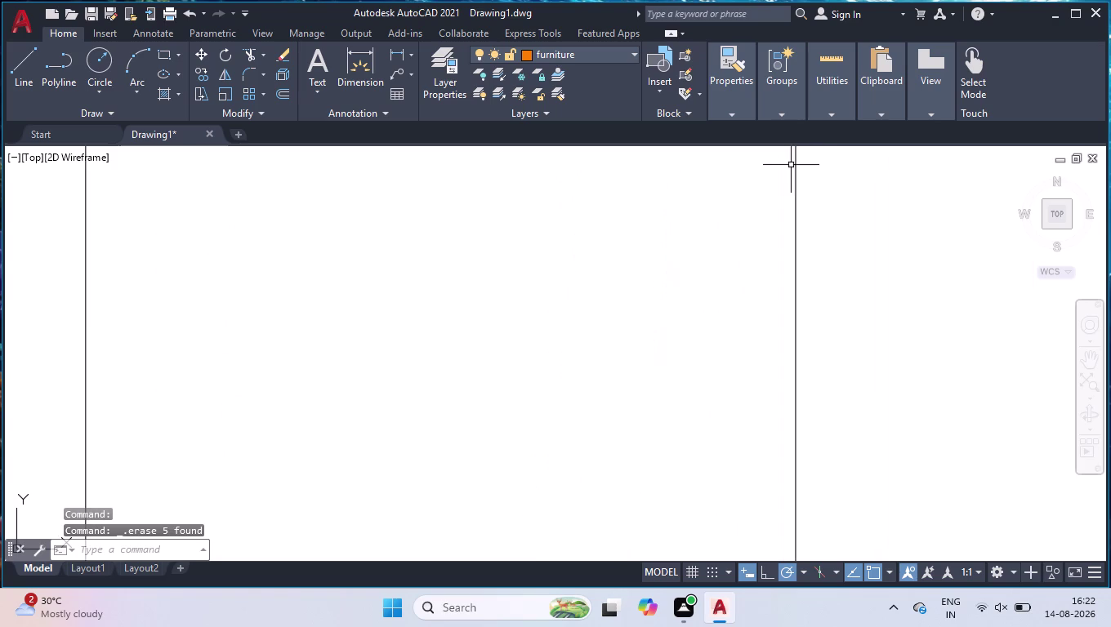
scroll(down, 3)
scroll(down, 3)
scroll(down, 3)
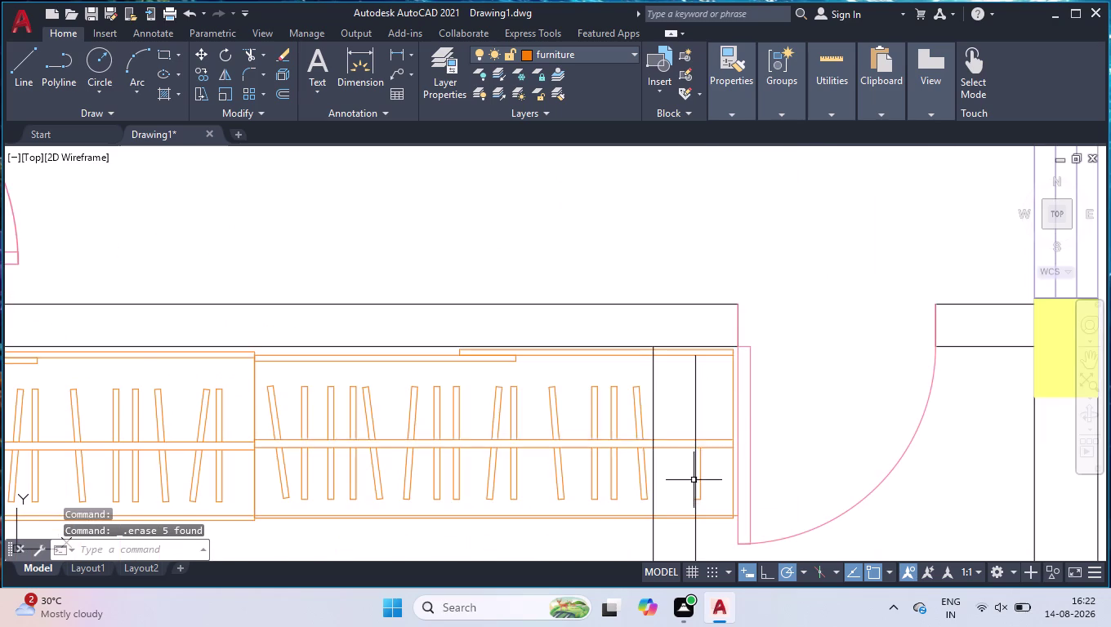
scroll(up, 3)
scroll(down, 3)
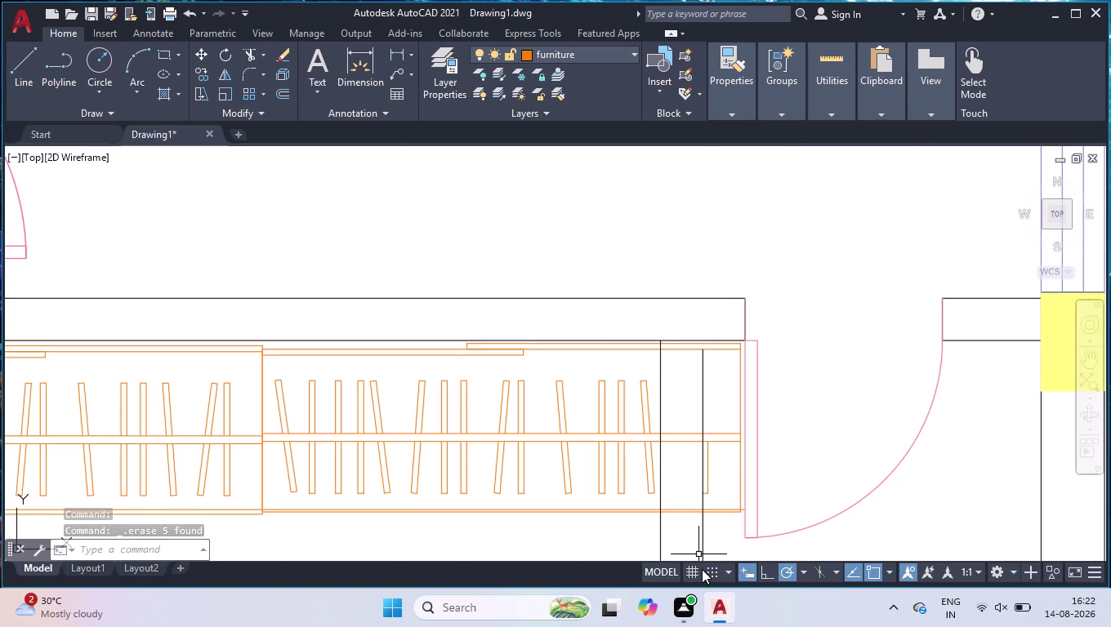
Trim the wardrobe edges and hanger ends that run past the wall line.
text(TR)
key(Return)
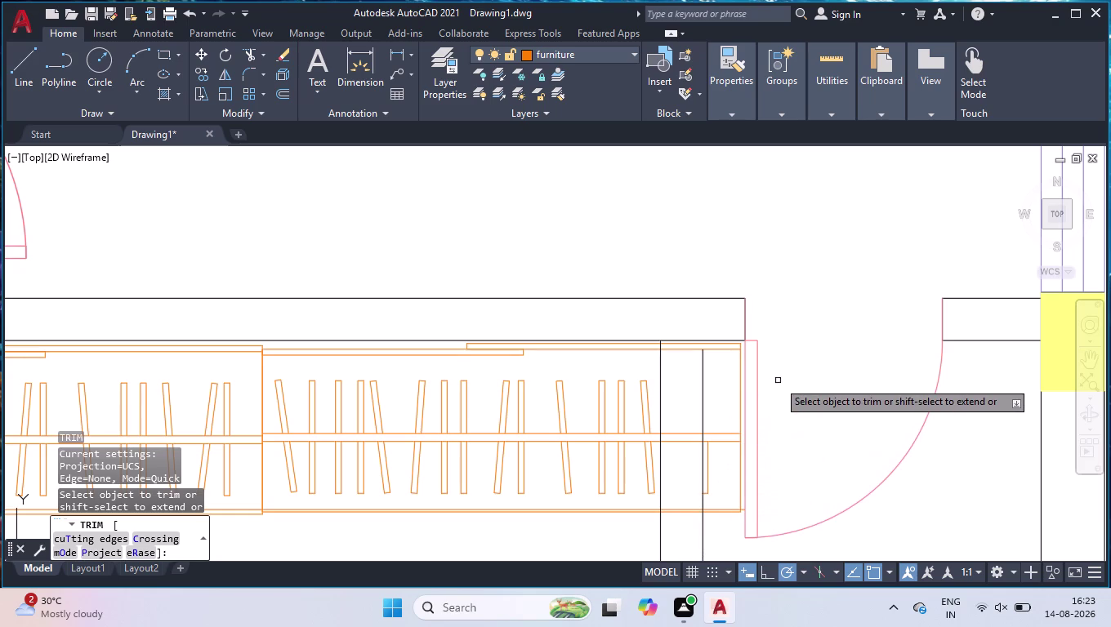
scroll(up, 3)
click(687, 345)
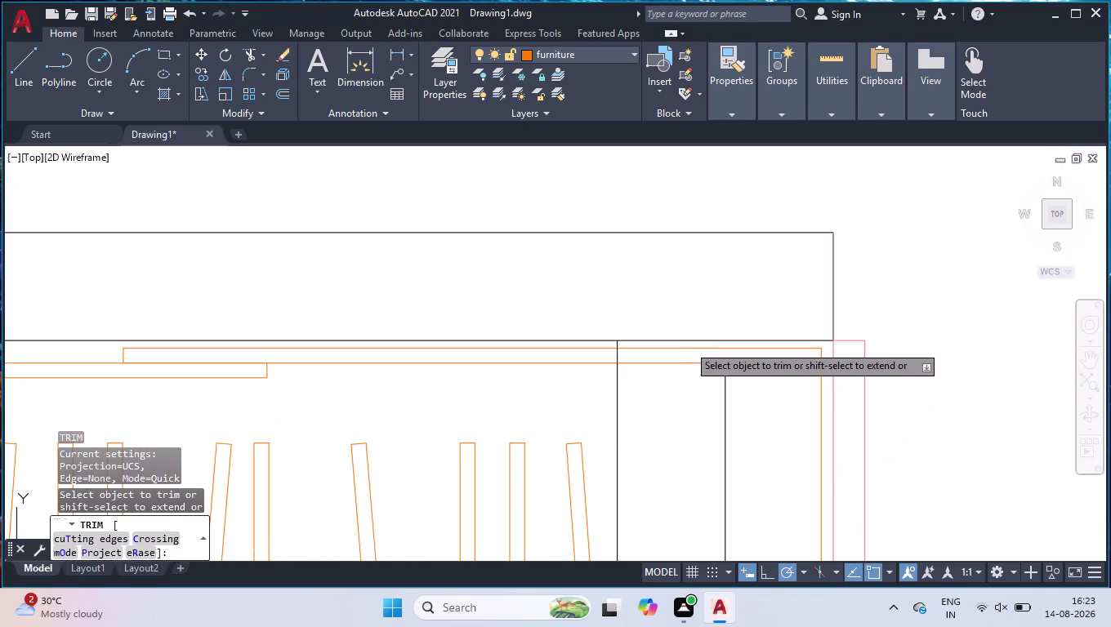
click(672, 381)
drag(770, 348, 769, 355)
click(772, 418)
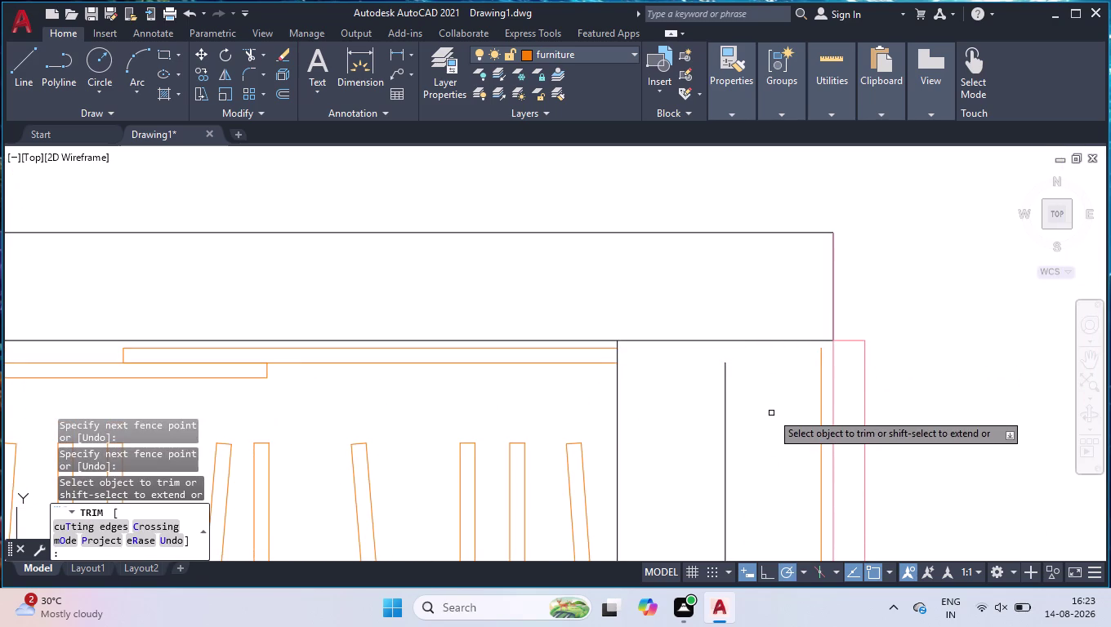
scroll(down, 3)
click(783, 421)
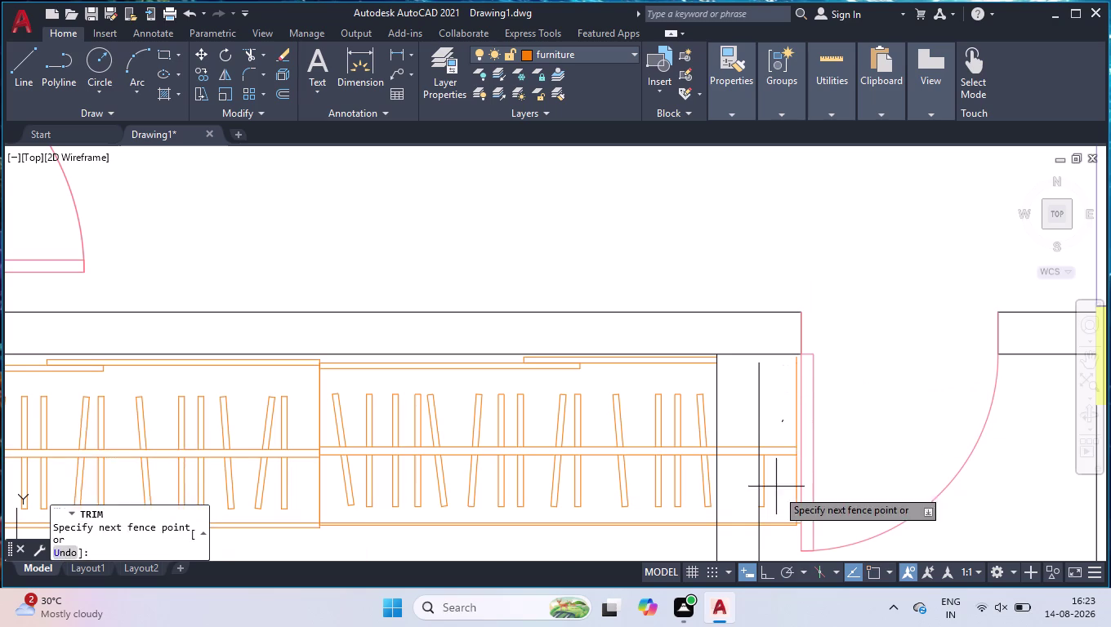
click(775, 535)
scroll(up, 3)
click(742, 371)
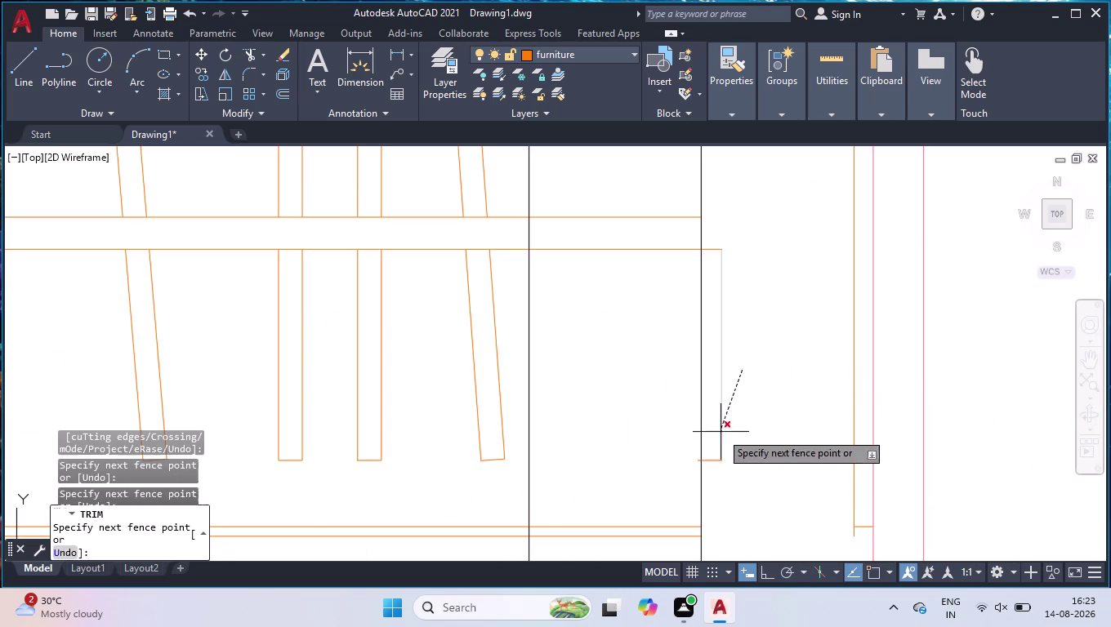
click(710, 470)
click(861, 537)
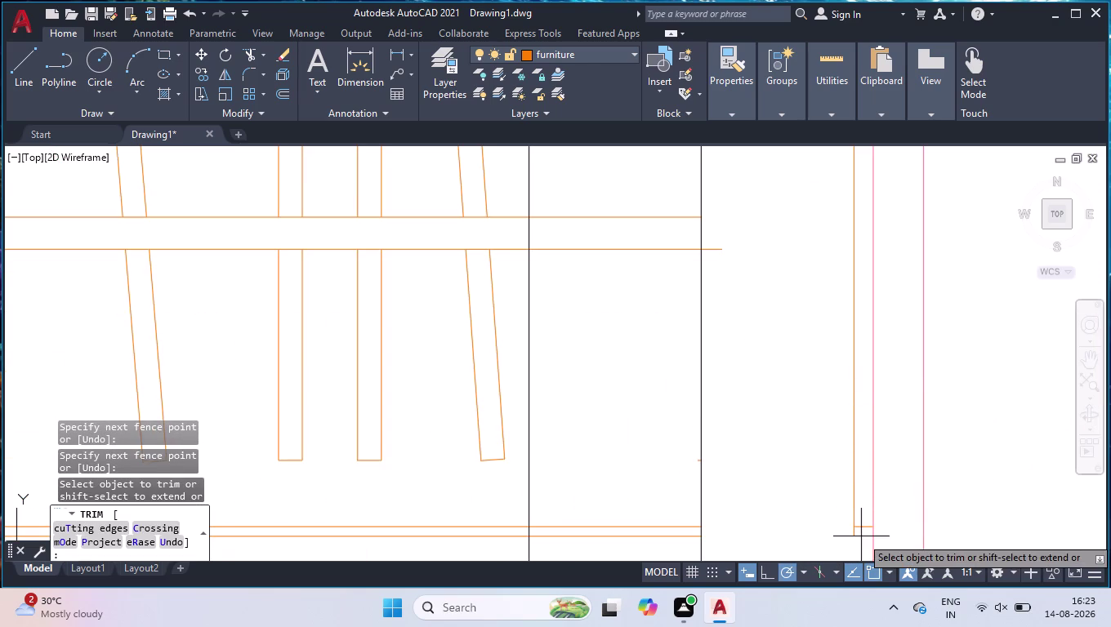
click(822, 463)
scroll(down, 3)
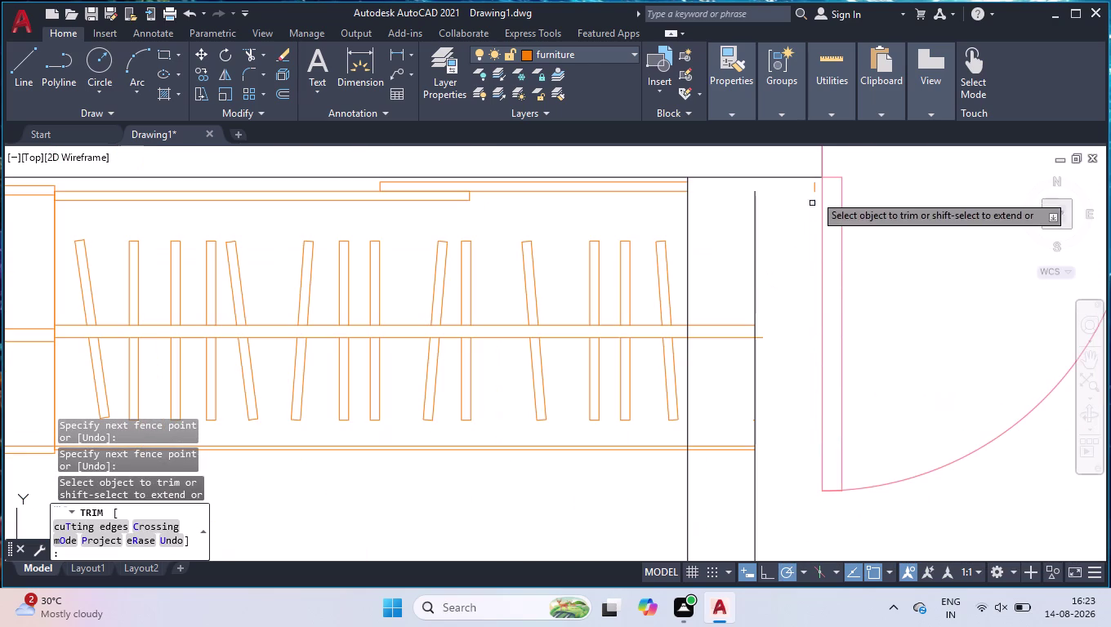
click(815, 188)
scroll(up, 3)
click(787, 403)
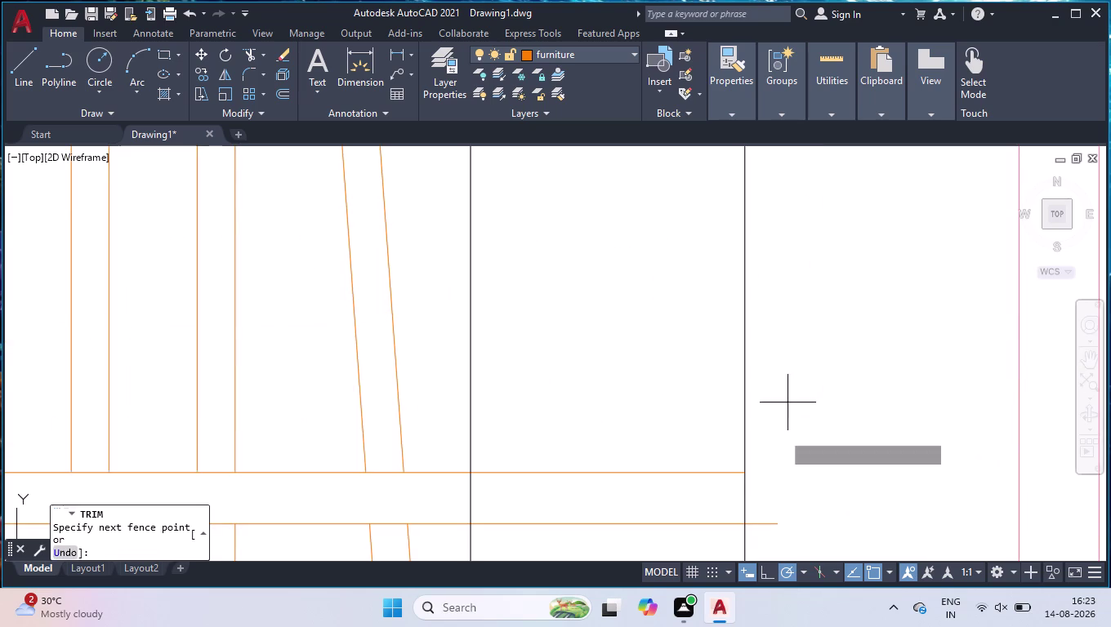
click(768, 533)
scroll(down, 3)
key(space)
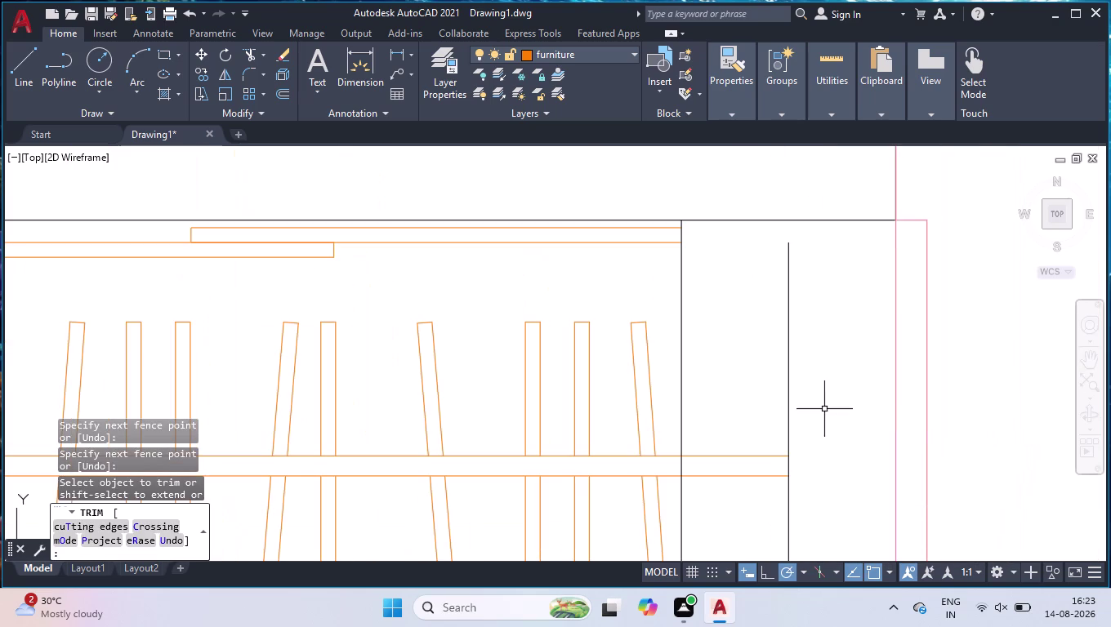
Extend the inner wall line up to the top wall with EX.
text(EX)
key(Return)
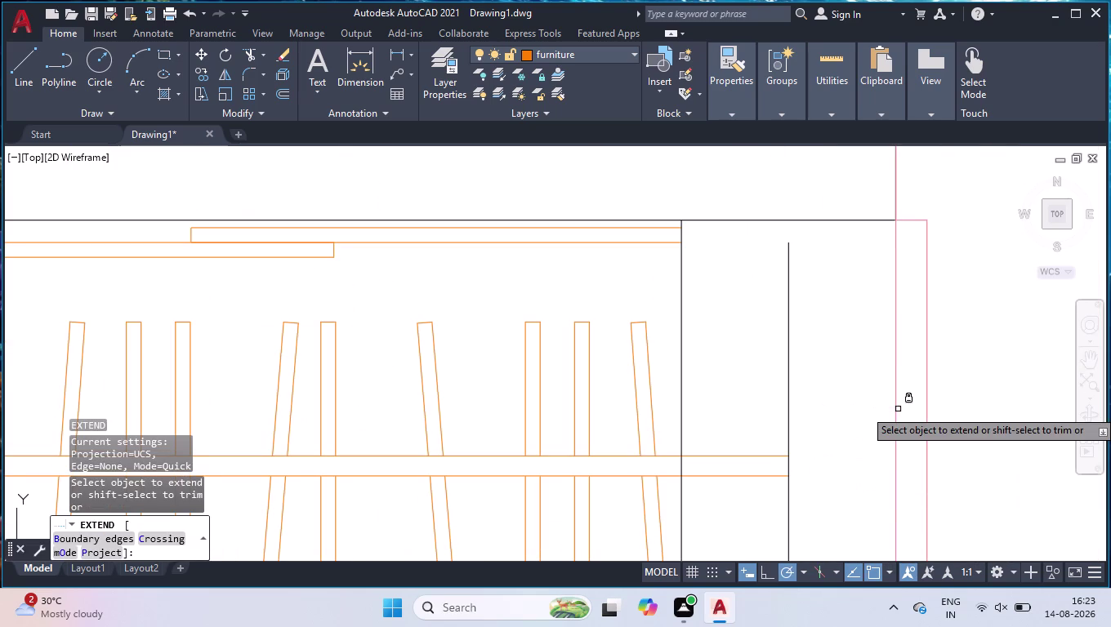
click(790, 296)
key(space)
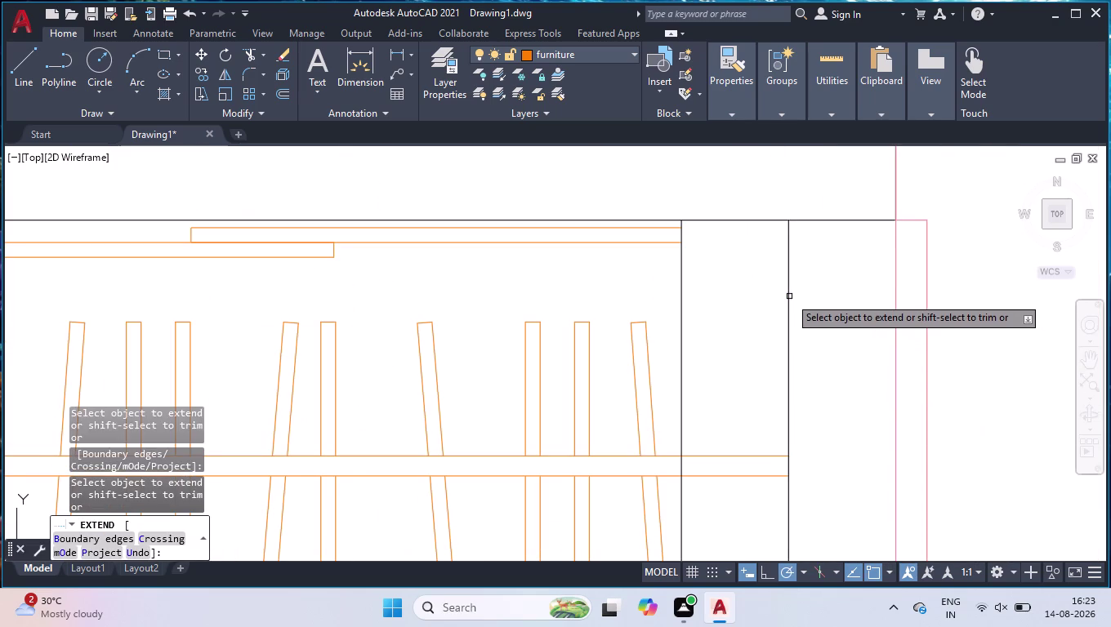
key(space)
key(space)
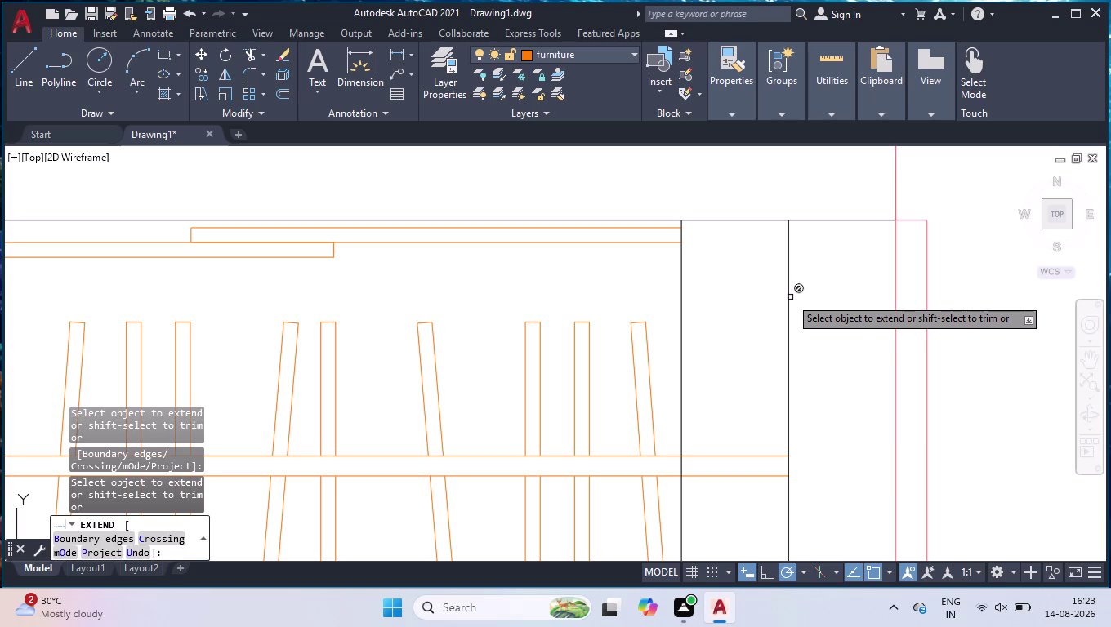
key(space)
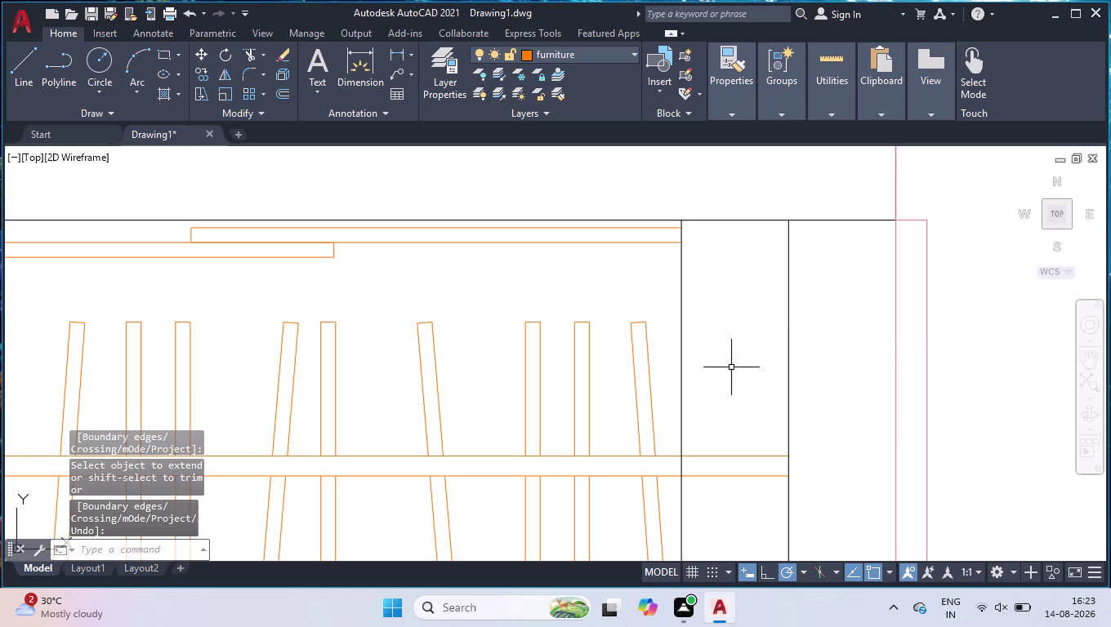
Fence-trim the lines and wardrobe rails overshooting the new wall line.
text(TR)
key(Return)
click(729, 368)
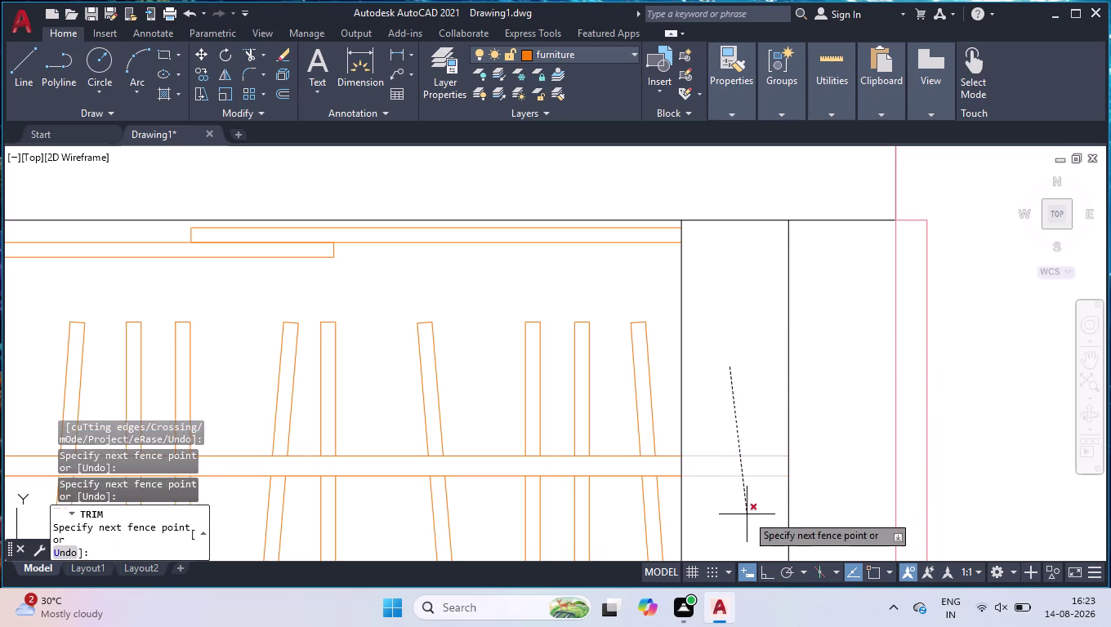
click(748, 518)
key(space)
scroll(down, 3)
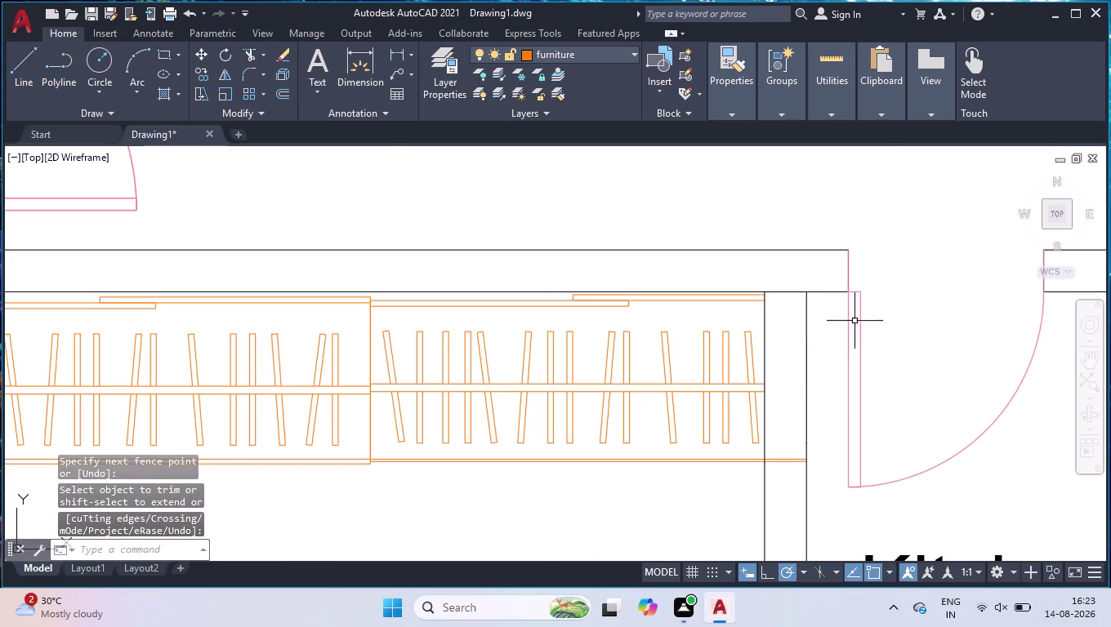
scroll(down, 3)
scroll(down, 3)
scroll(up, 3)
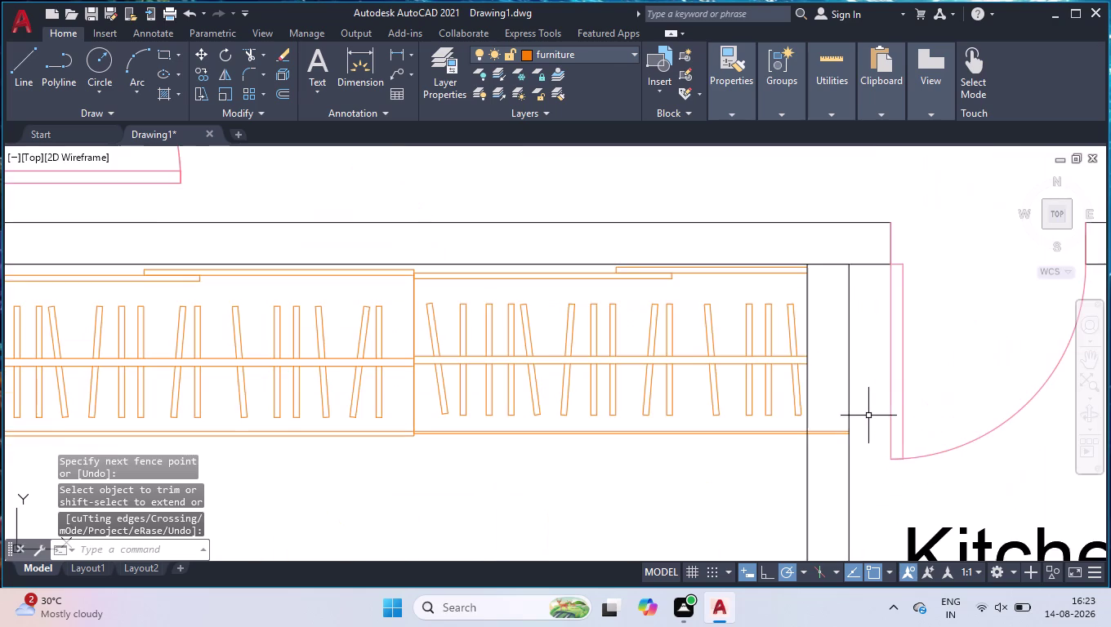
key(space)
click(828, 415)
click(824, 458)
key(space)
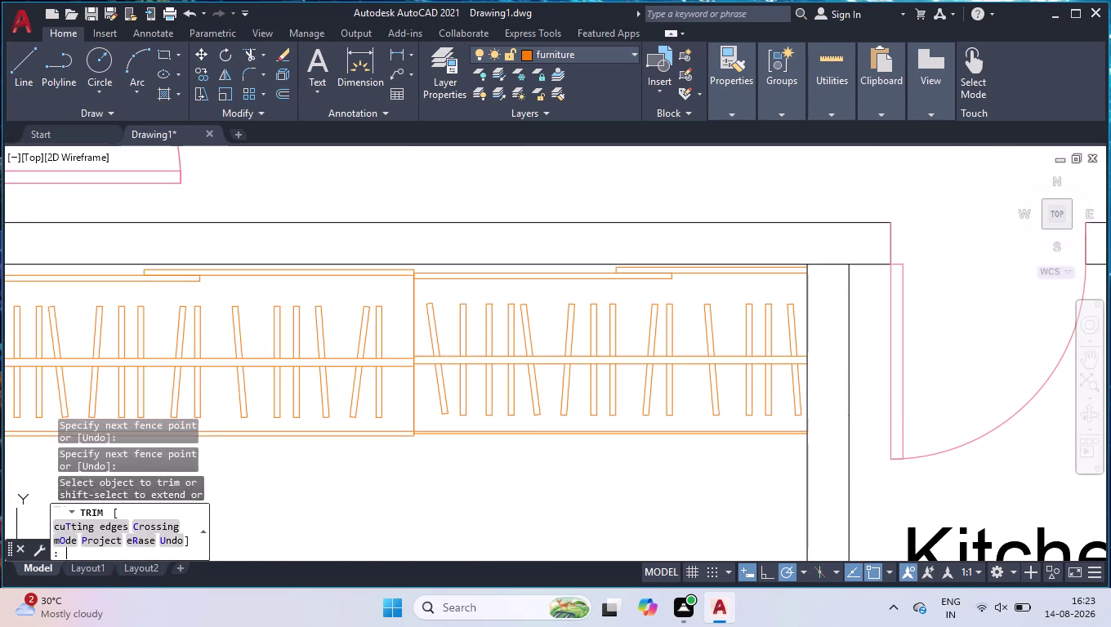
scroll(down, 3)
scroll(down, 3)
scroll(up, 3)
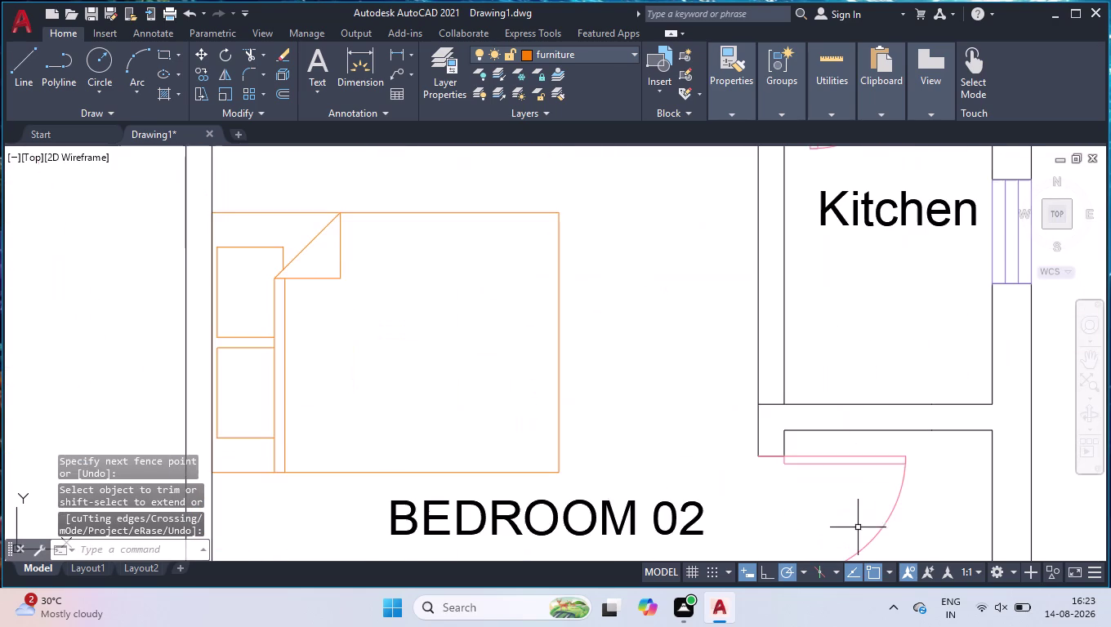
Fence-trim the wall lines at the toilet door opening.
key(space)
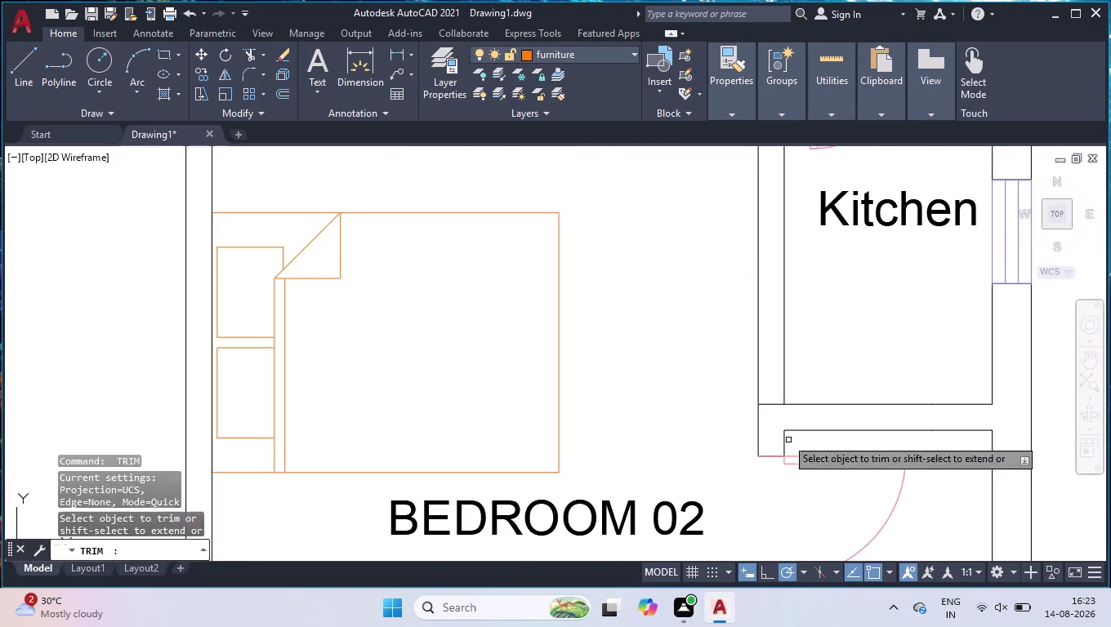
click(771, 390)
click(774, 417)
key(space)
scroll(down, 3)
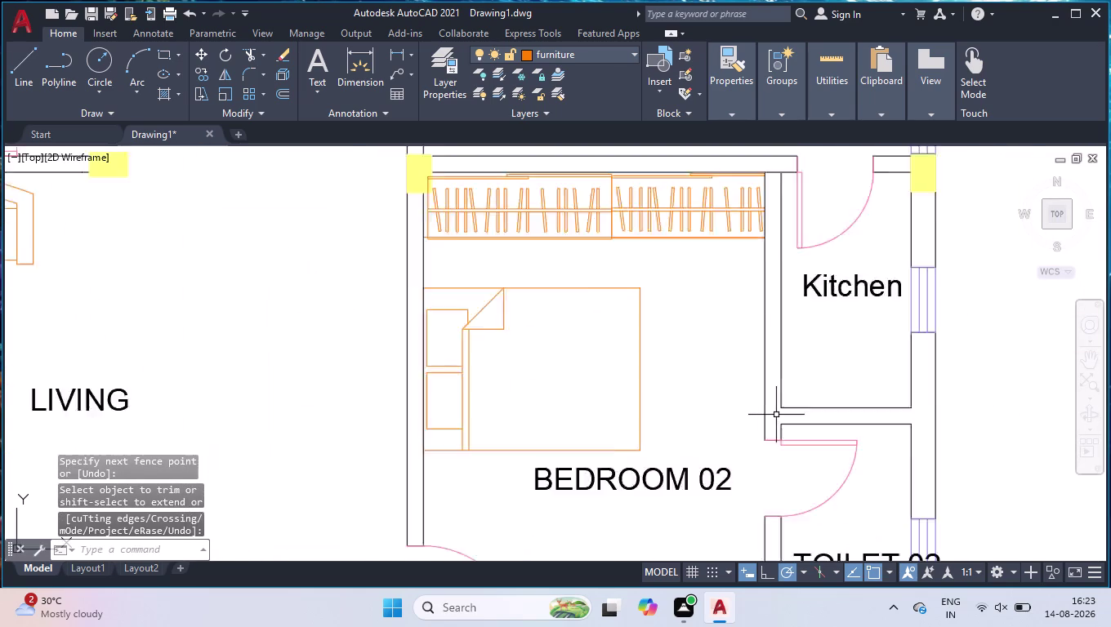
scroll(down, 3)
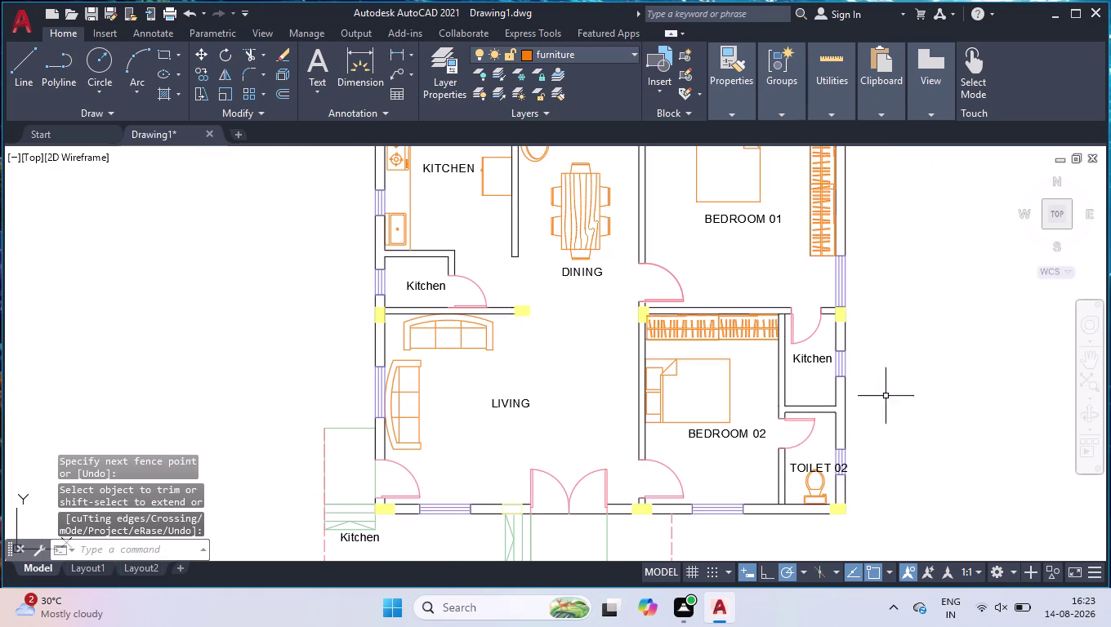
scroll(up, 3)
Replace the copied Kitchen label text with 'TOILET 01', widening the box to one line.
double_click(823, 366)
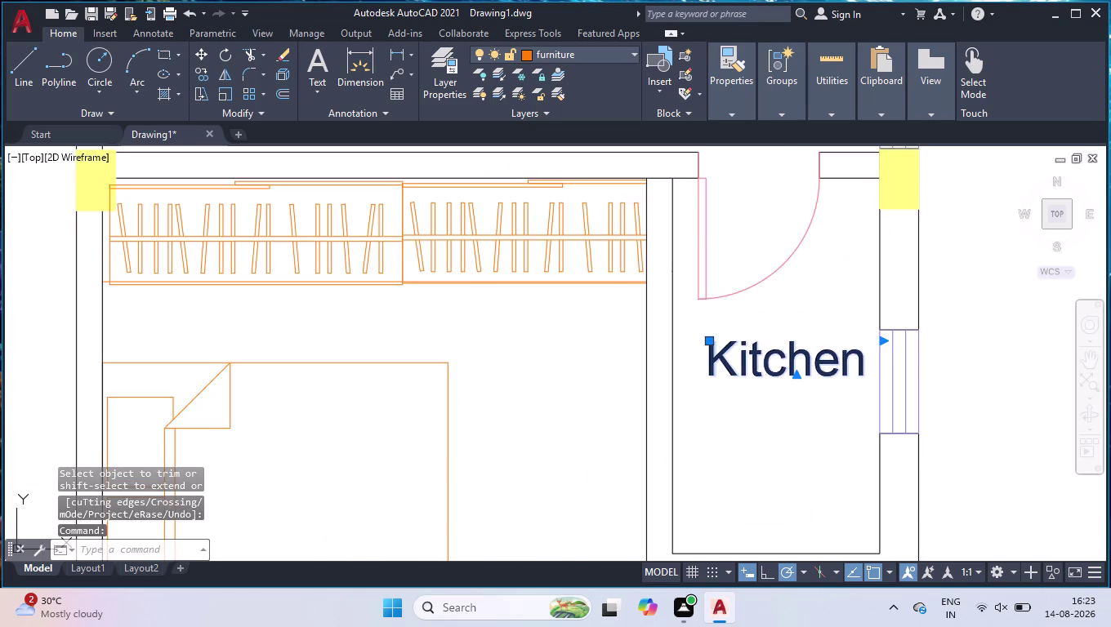
key(ctrl+a)
text(T)
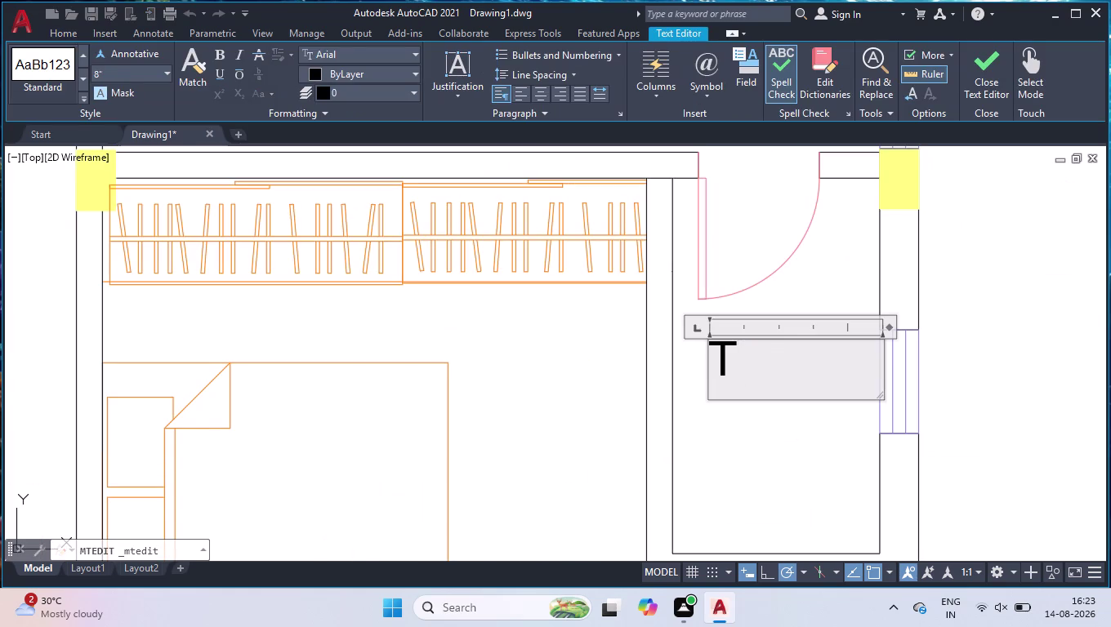
text(OILET 01)
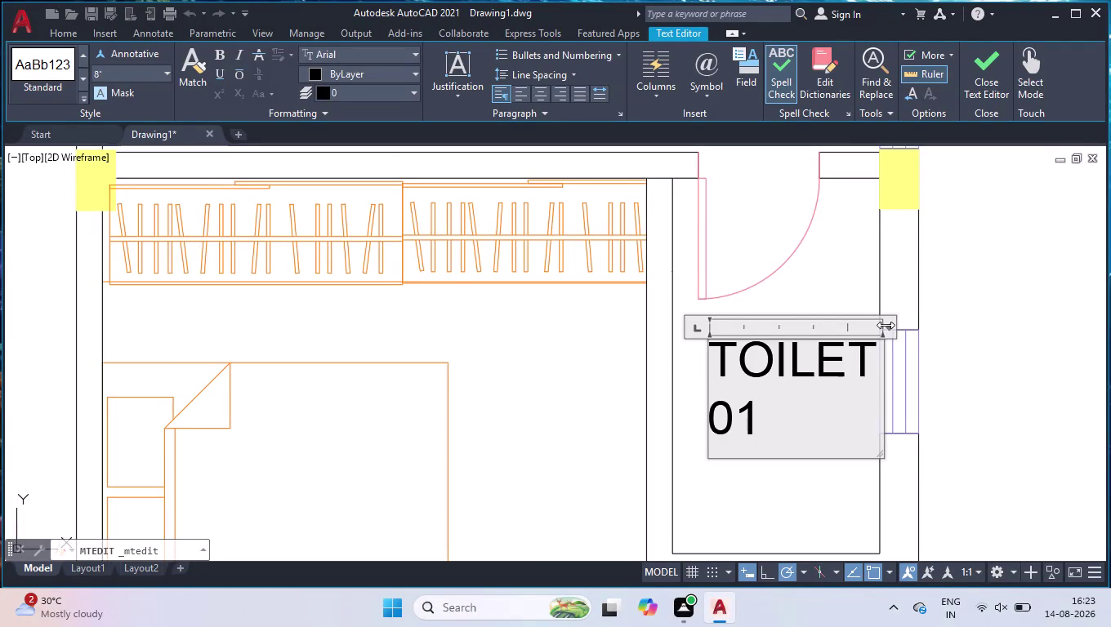
drag(886, 325, 946, 321)
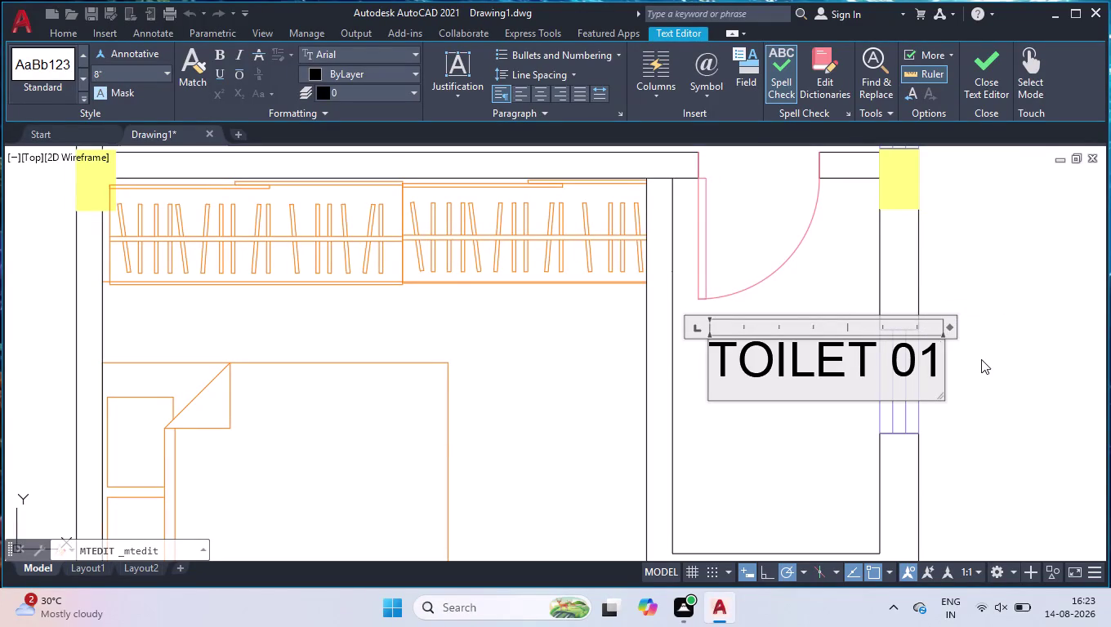
click(982, 359)
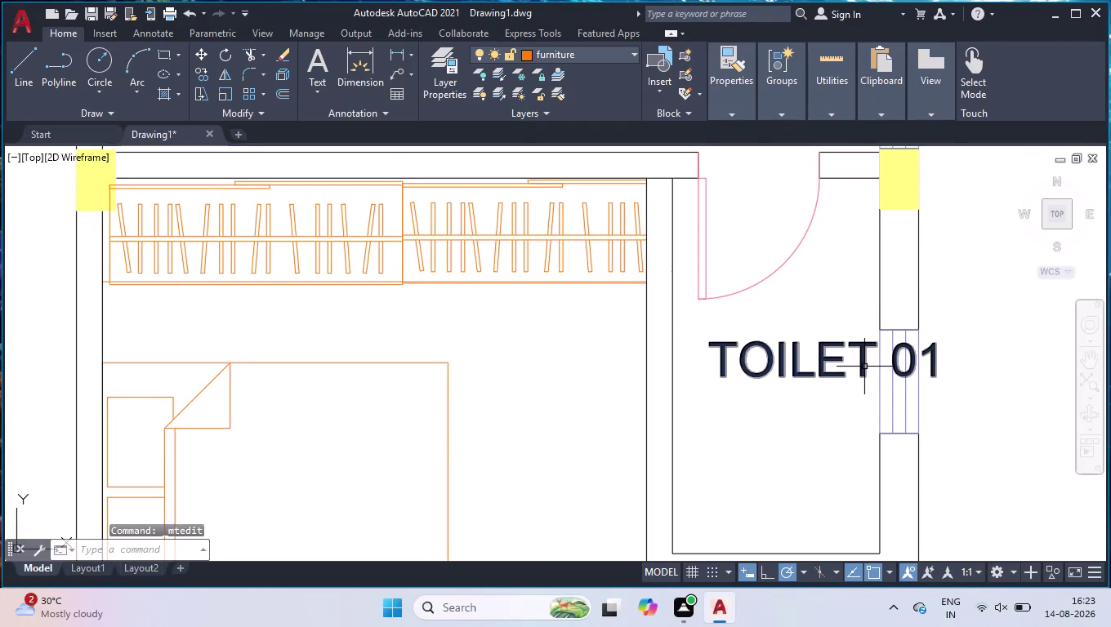